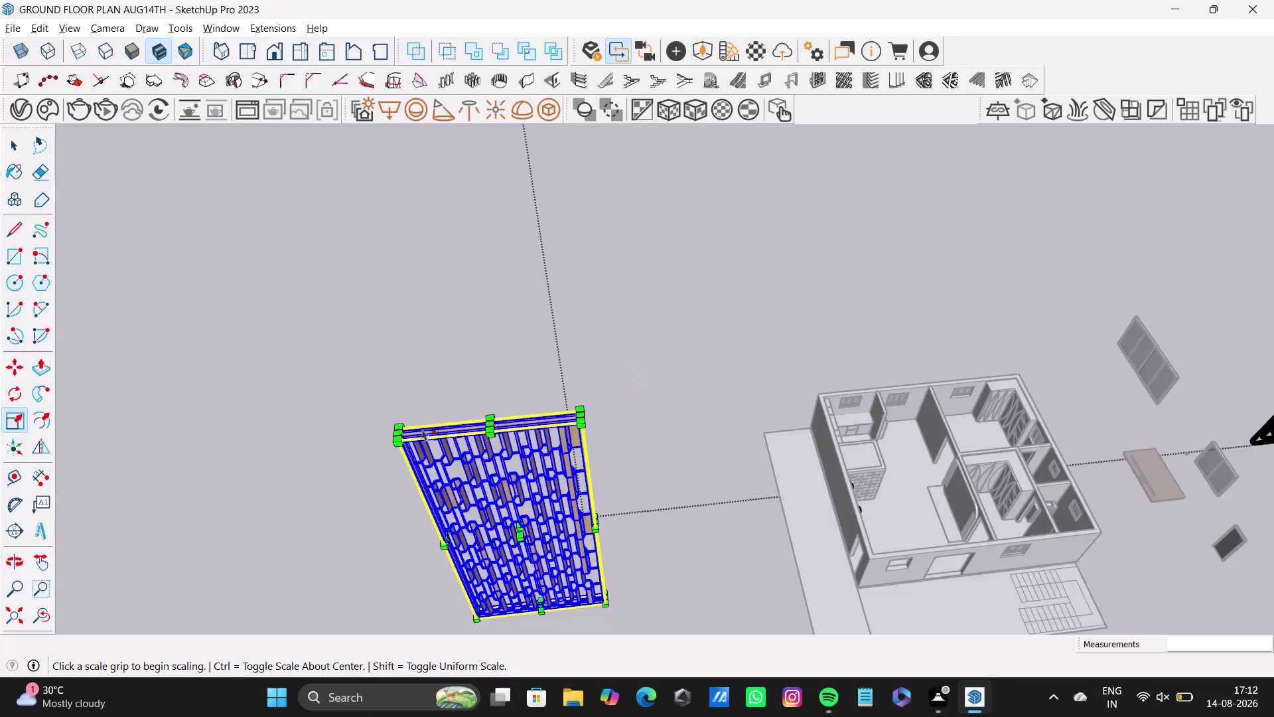
Scale the wooden door down uniformly from a corner grip to a small size.
scroll(down, 3)
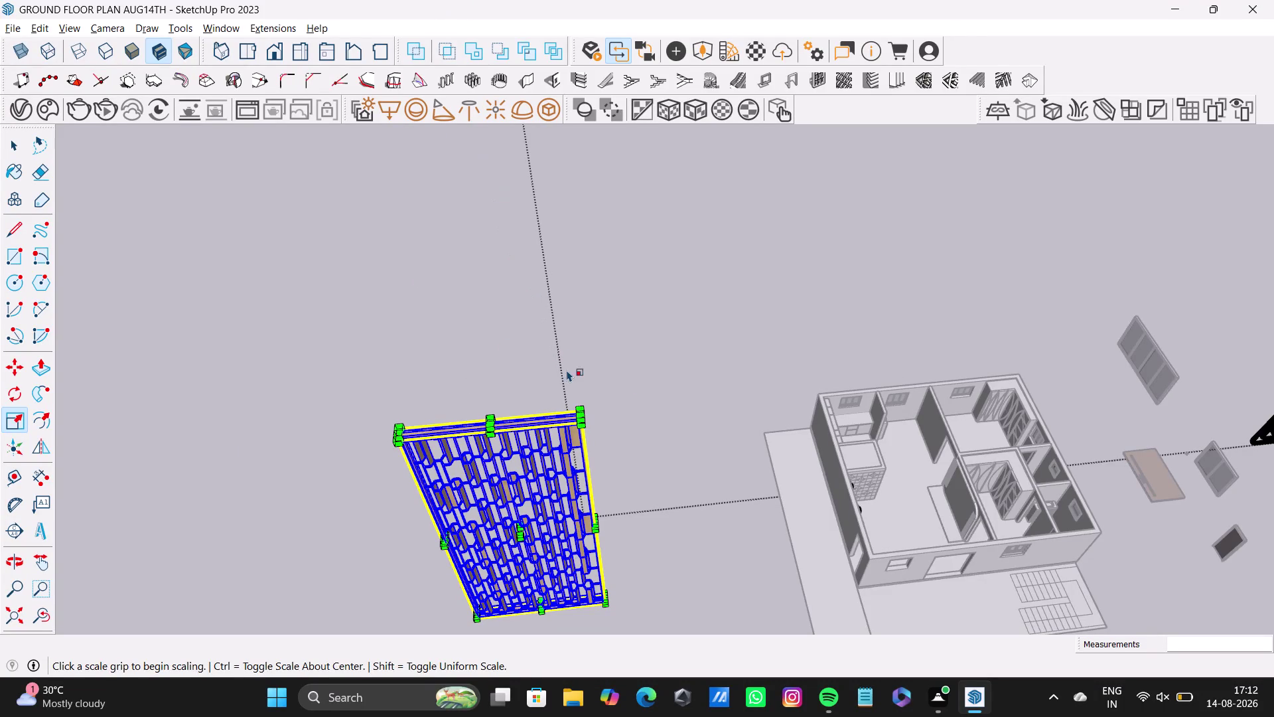
scroll(down, 3)
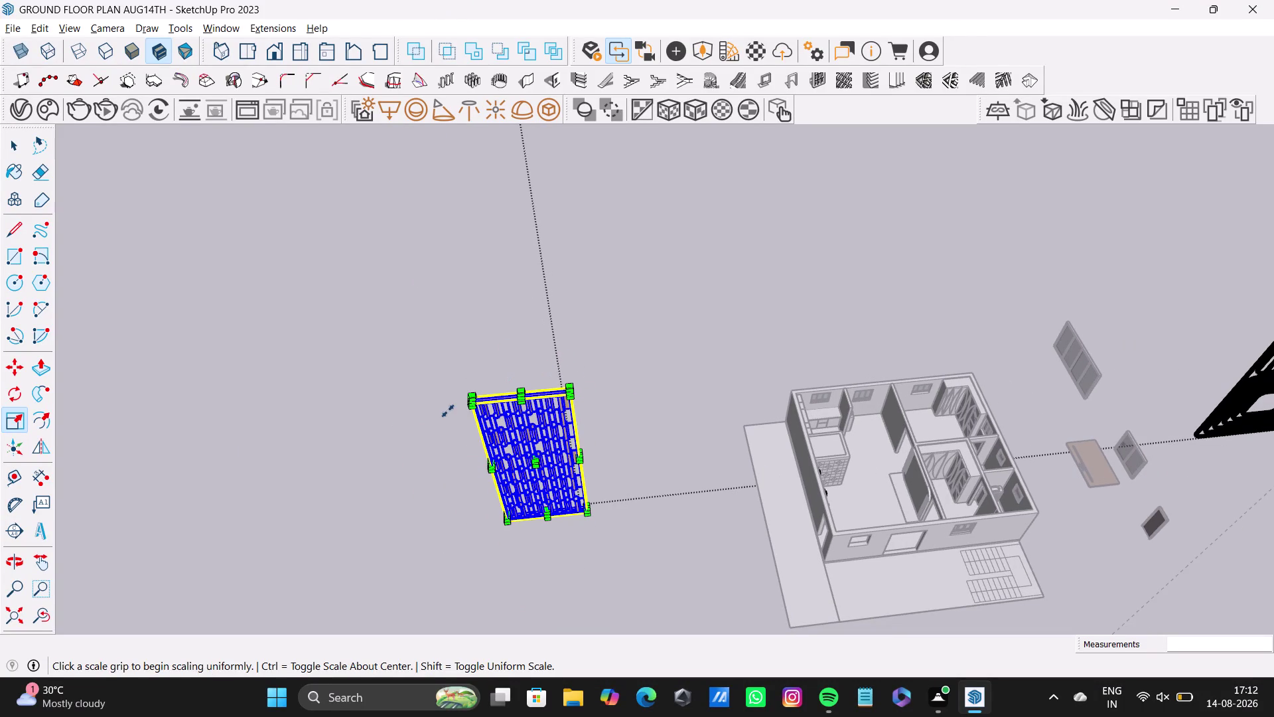
scroll(up, 3)
click(1240, 612)
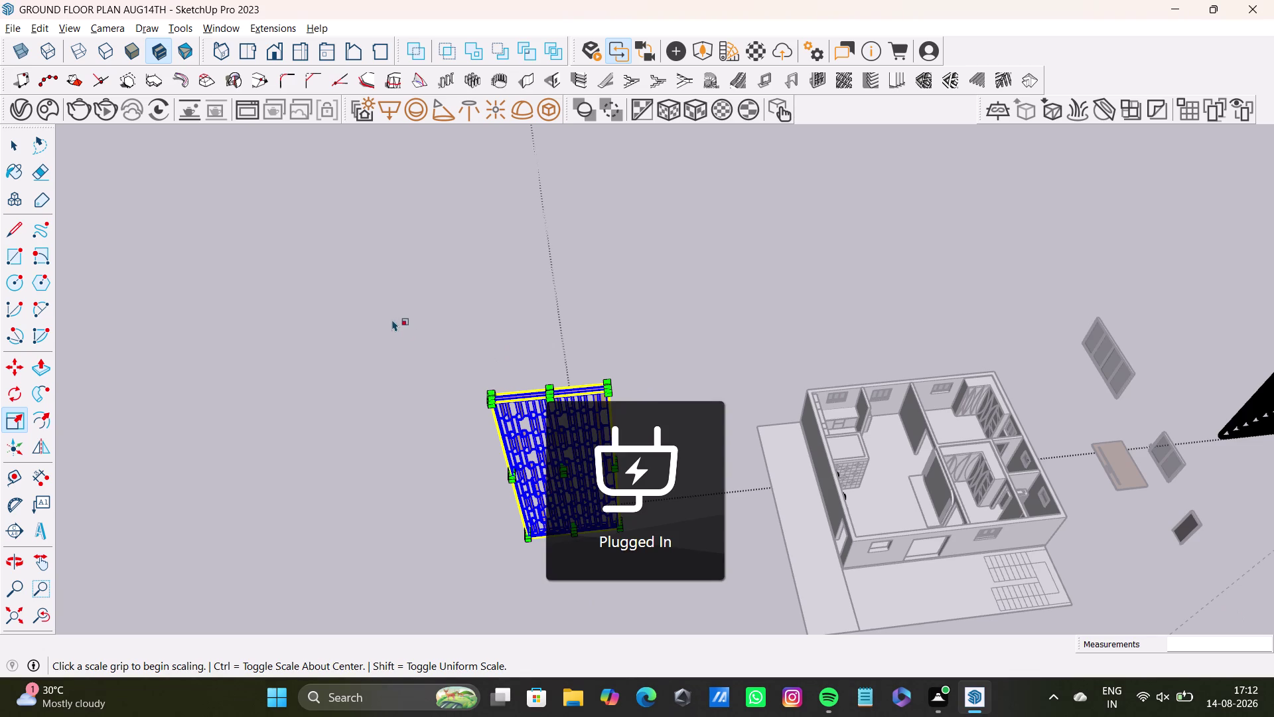
scroll(up, 3)
scroll(up, 3)
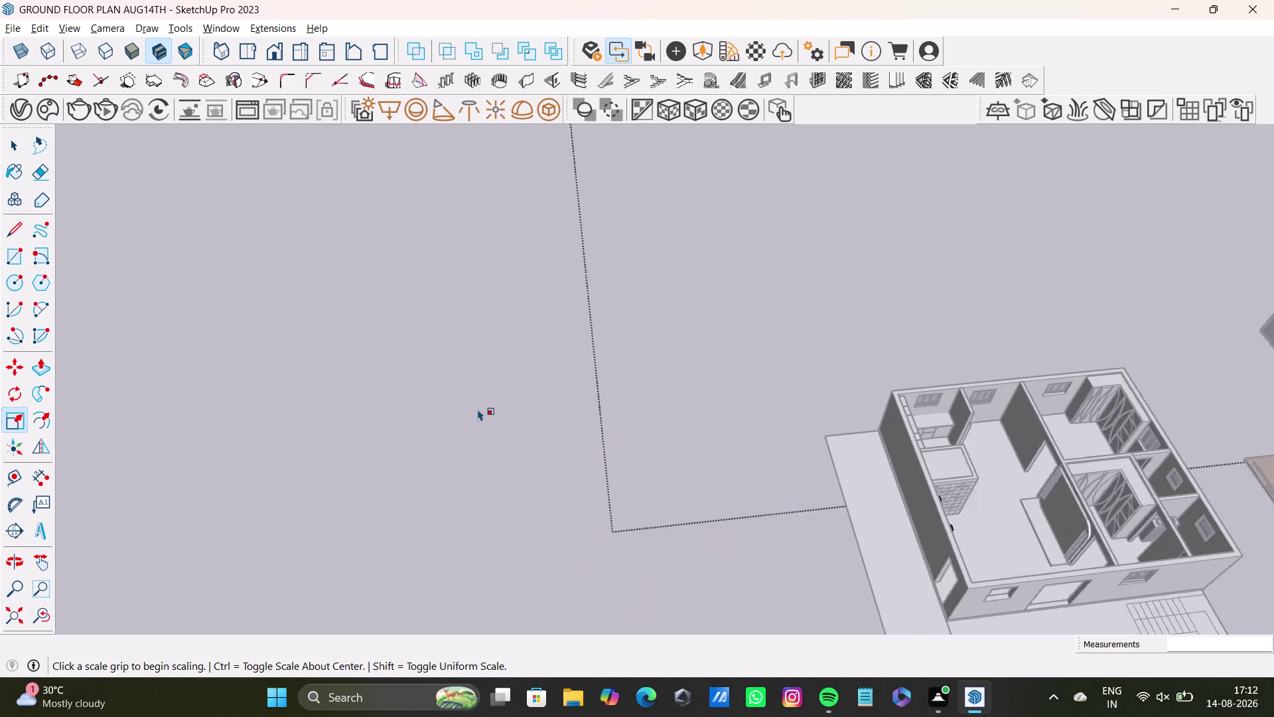
scroll(down, 3)
middle_drag(539, 416, 525, 314)
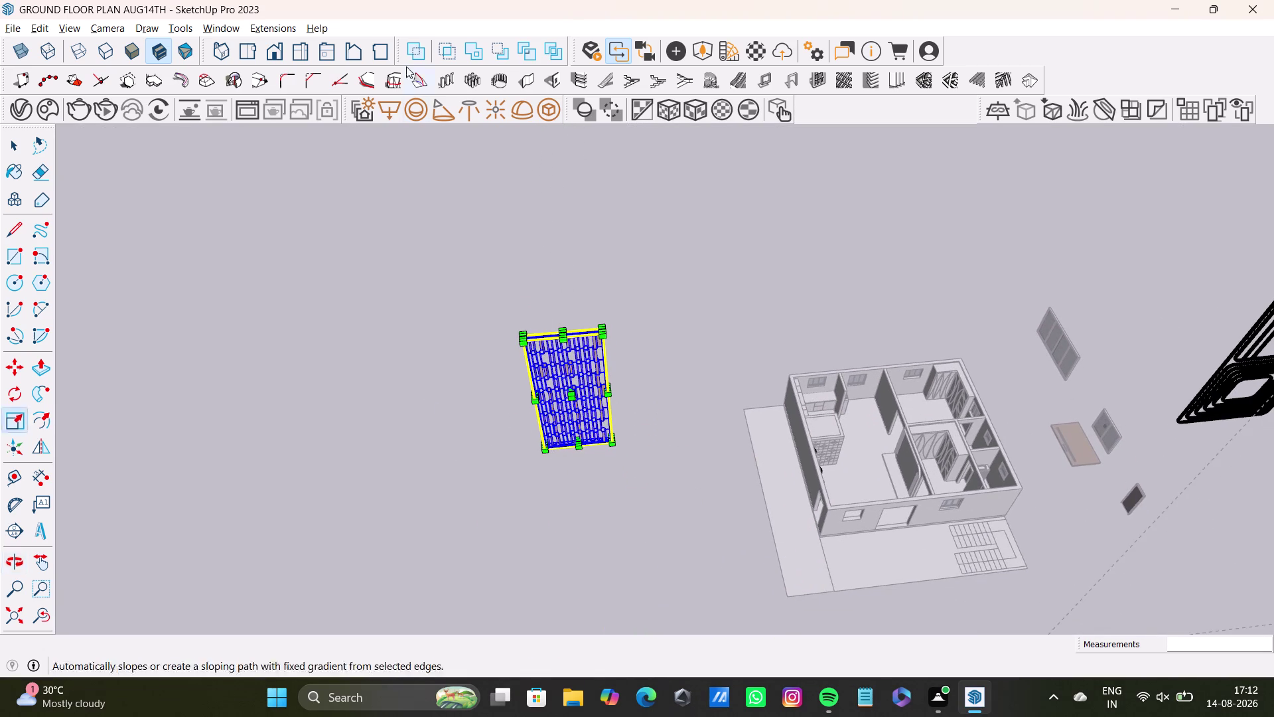
scroll(up, 3)
middle_drag(564, 347, 498, 222)
scroll(down, 3)
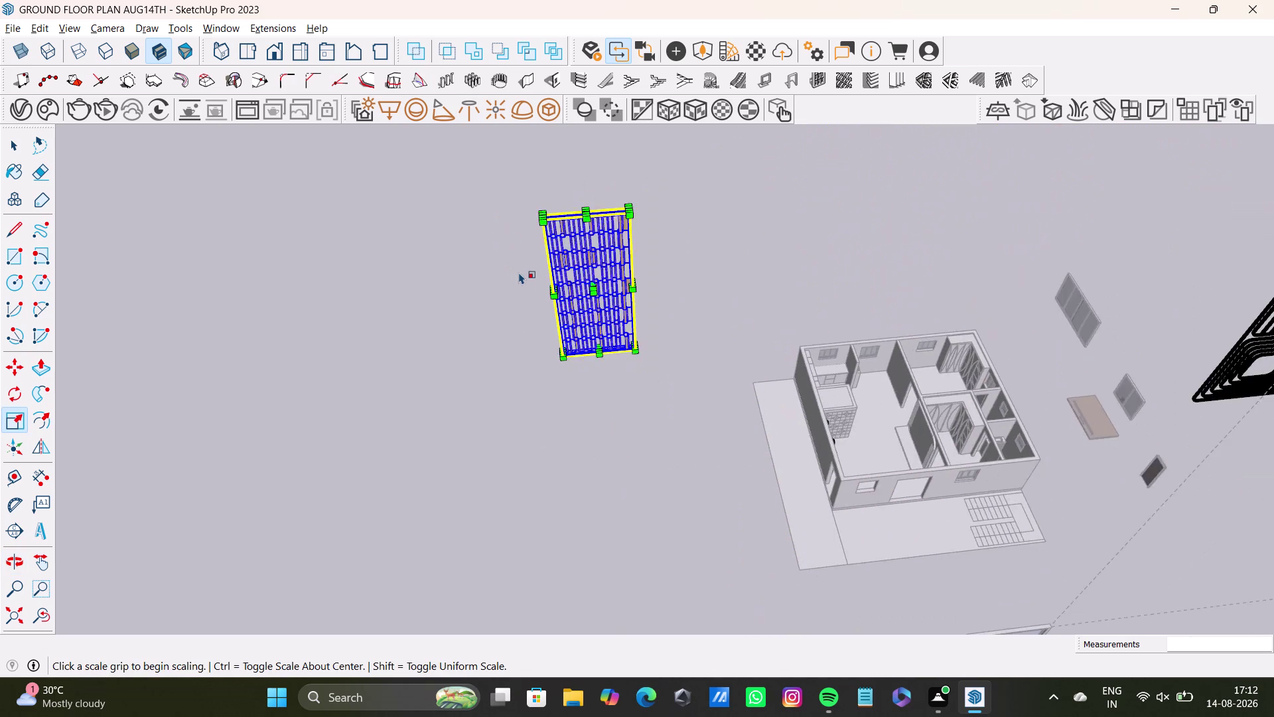
scroll(up, 3)
drag(572, 151, 590, 185)
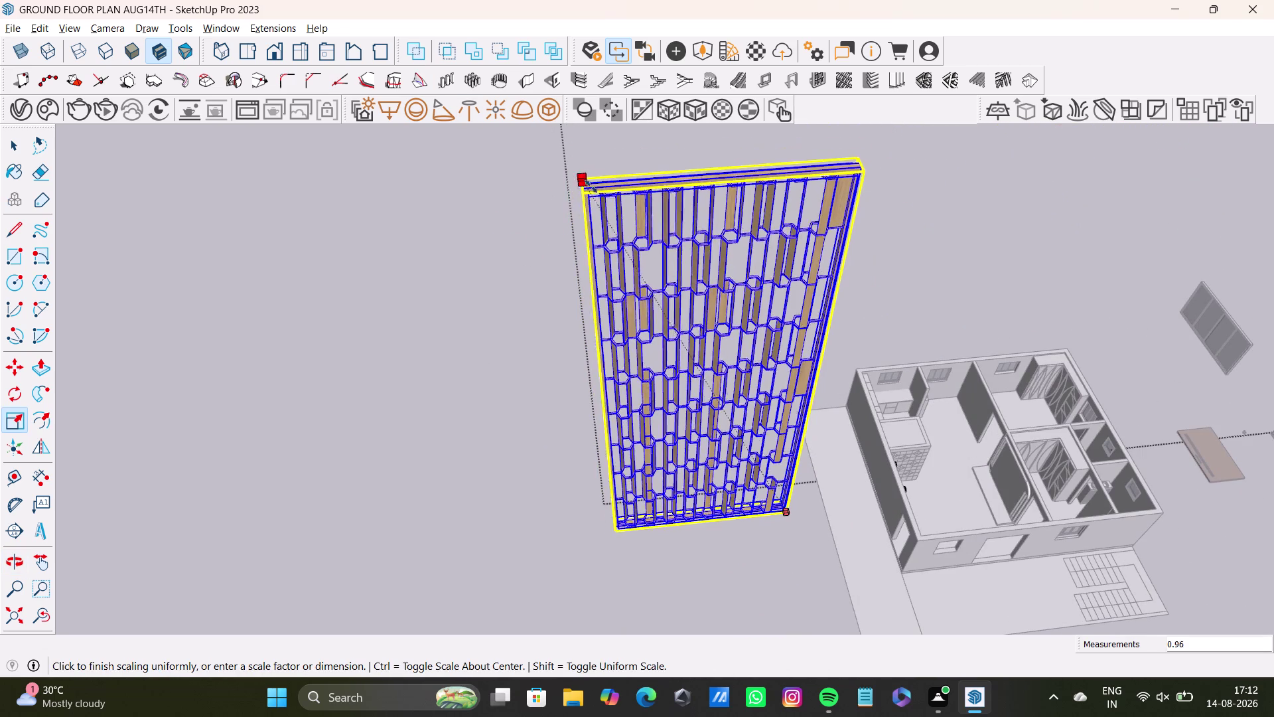
drag(590, 185, 828, 428)
key(space)
Orbit around the house to check the shrunken door, then select it.
middle_drag(836, 469, 759, 343)
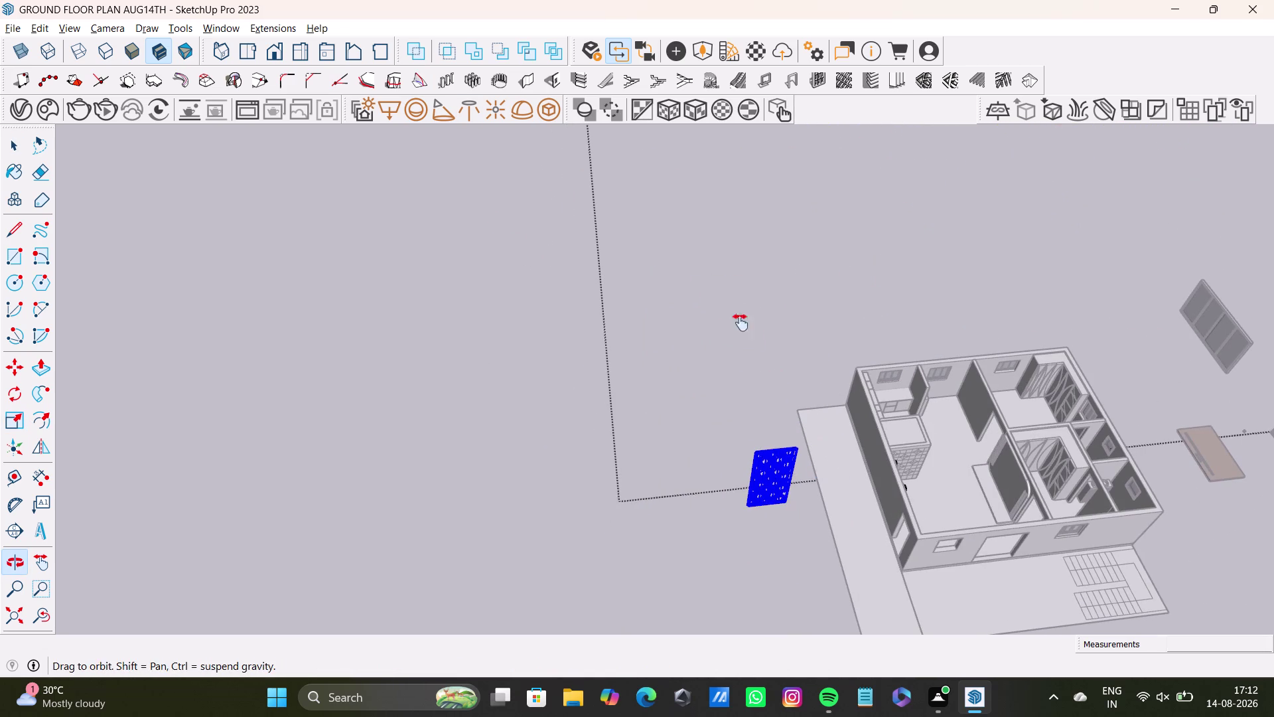
middle_drag(759, 343, 675, 279)
middle_drag(681, 315, 883, 473)
scroll(down, 3)
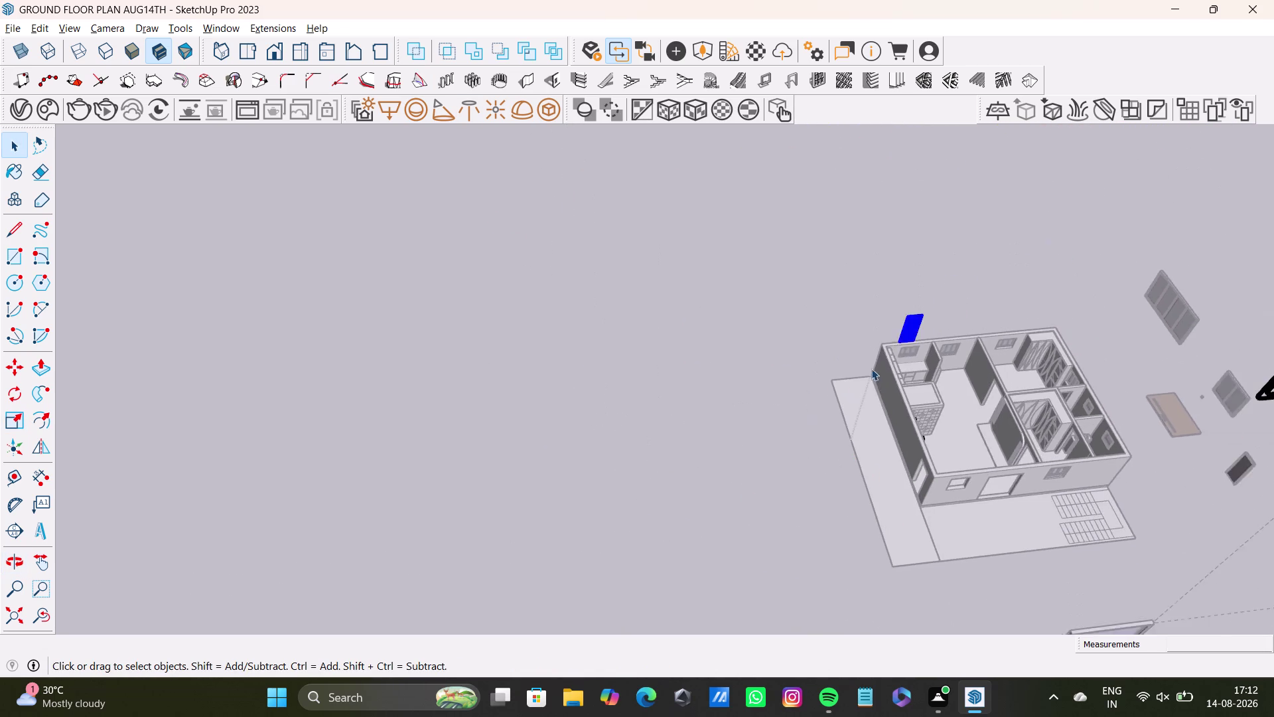
scroll(down, 3)
middle_drag(897, 361, 694, 397)
scroll(up, 3)
middle_drag(685, 397, 774, 346)
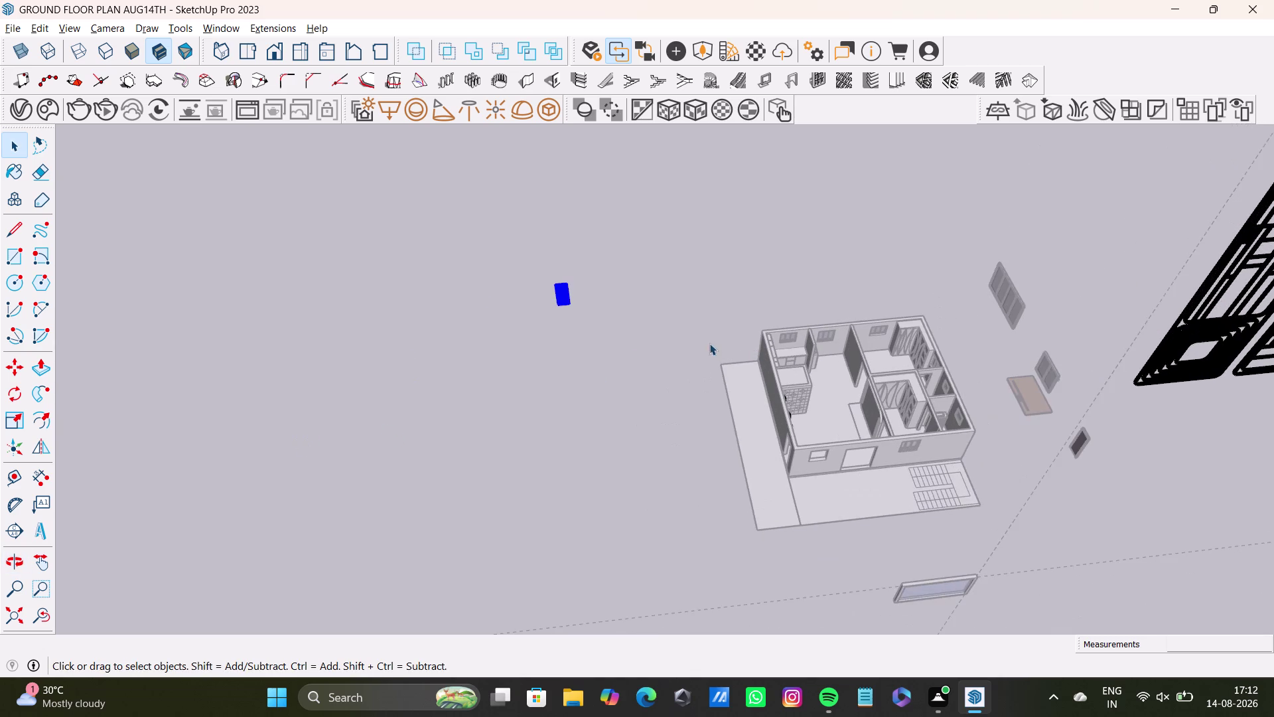
scroll(up, 3)
scroll(up, 3)
middle_drag(618, 329, 615, 247)
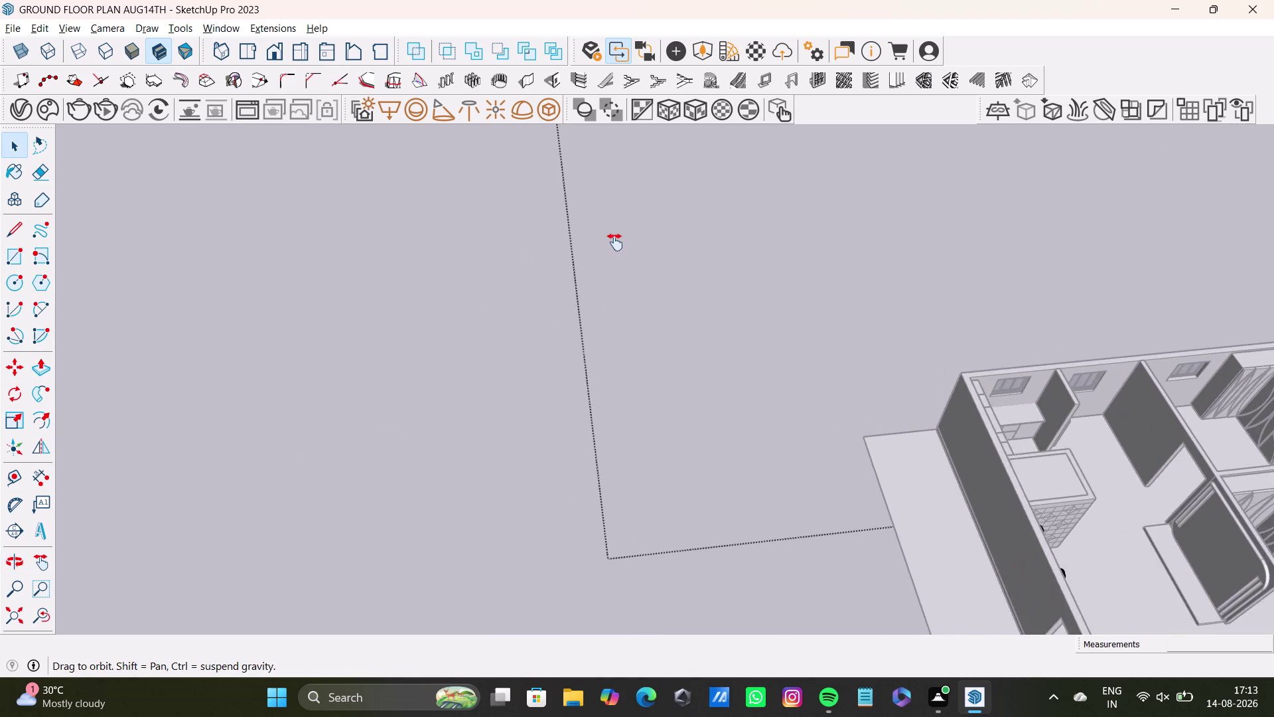
middle_drag(615, 246, 606, 190)
scroll(down, 3)
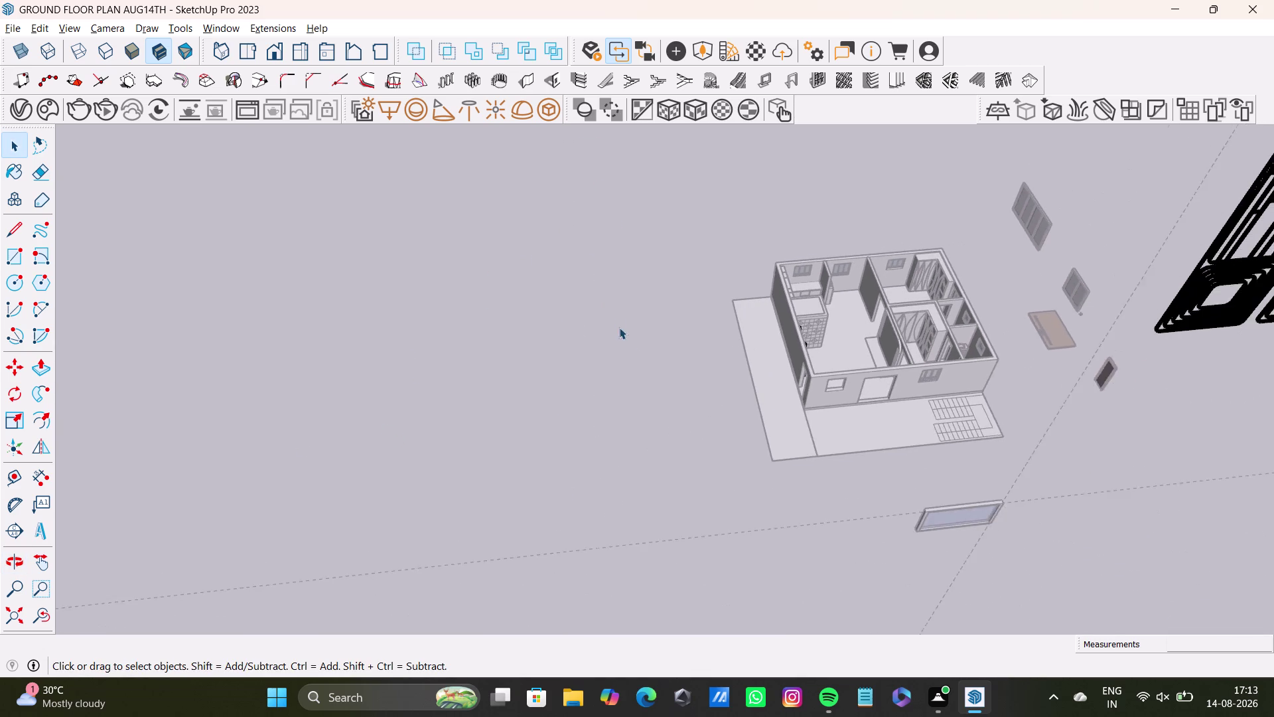
middle_drag(635, 259, 645, 369)
drag(546, 363, 680, 495)
Move the shrunken door onto the floor inside the house.
key(m)
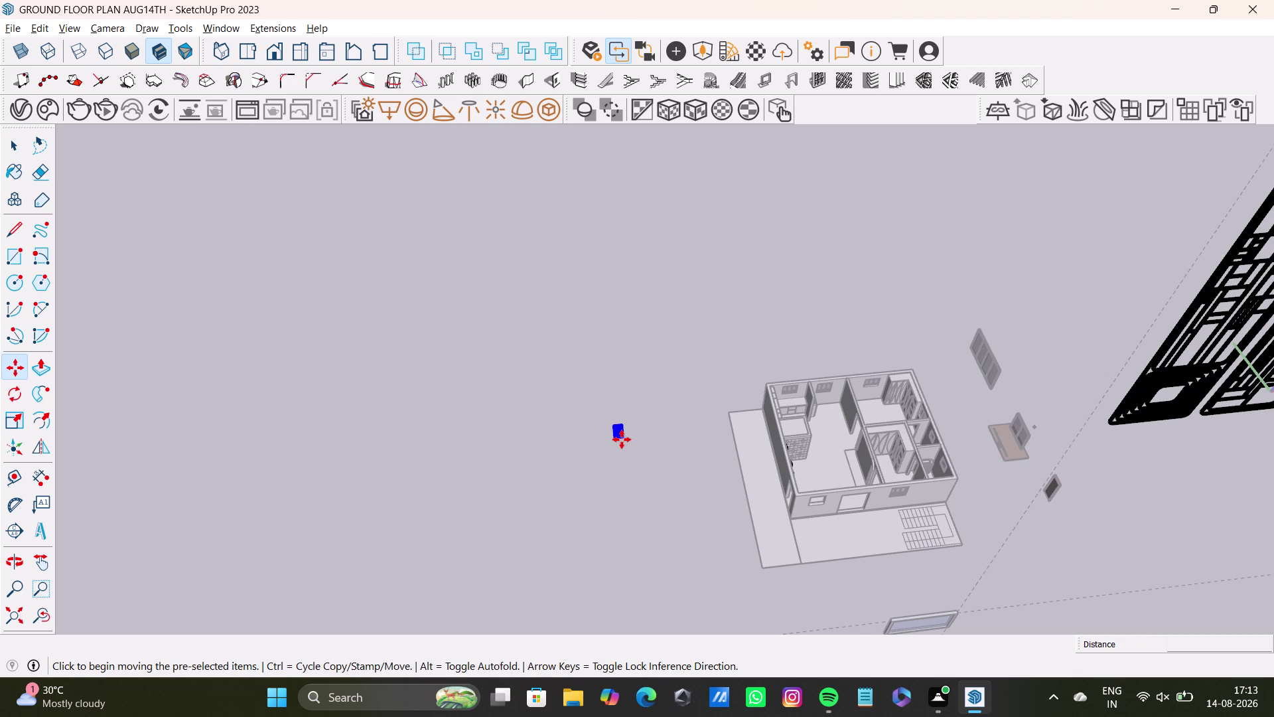
drag(622, 439, 630, 437)
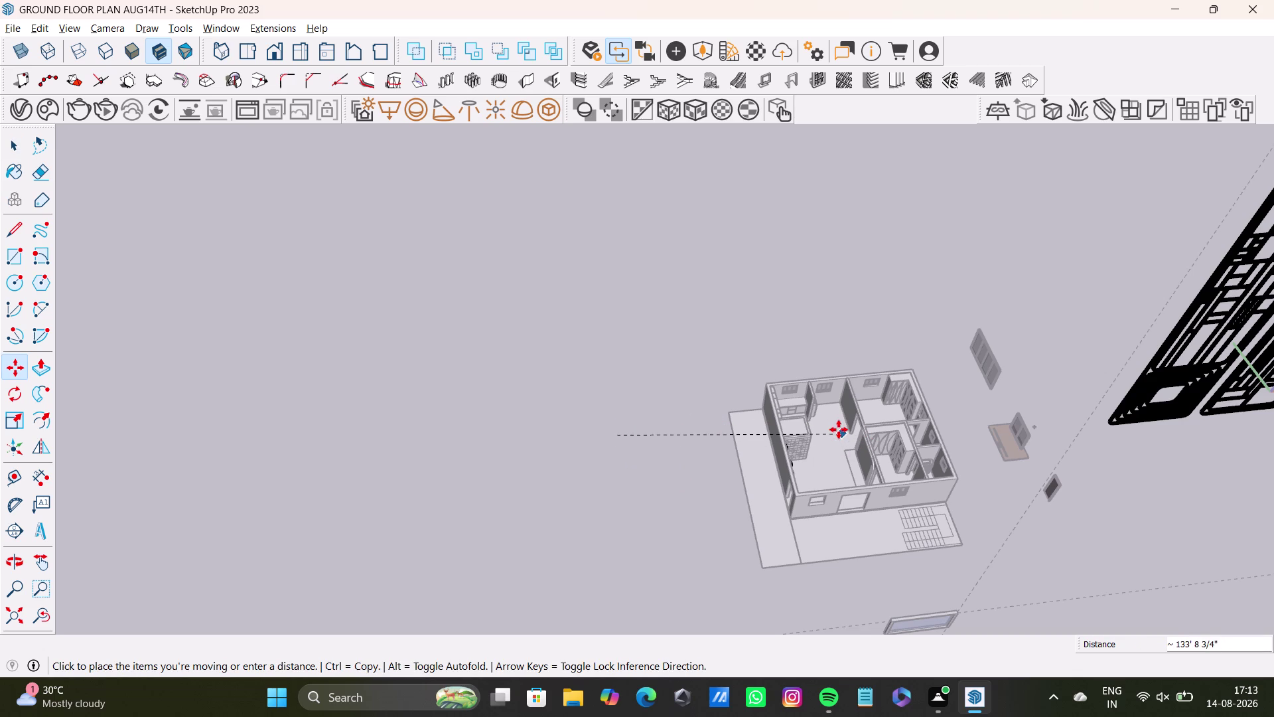
click(831, 435)
scroll(up, 3)
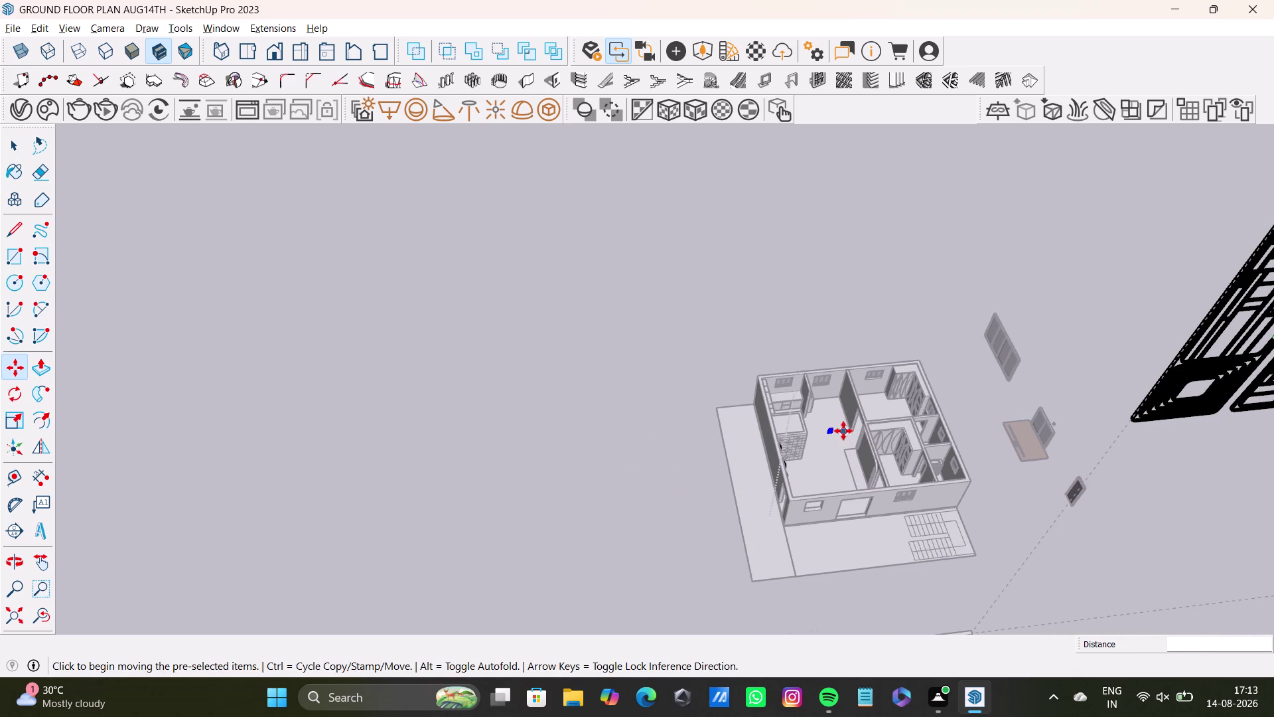
scroll(up, 3)
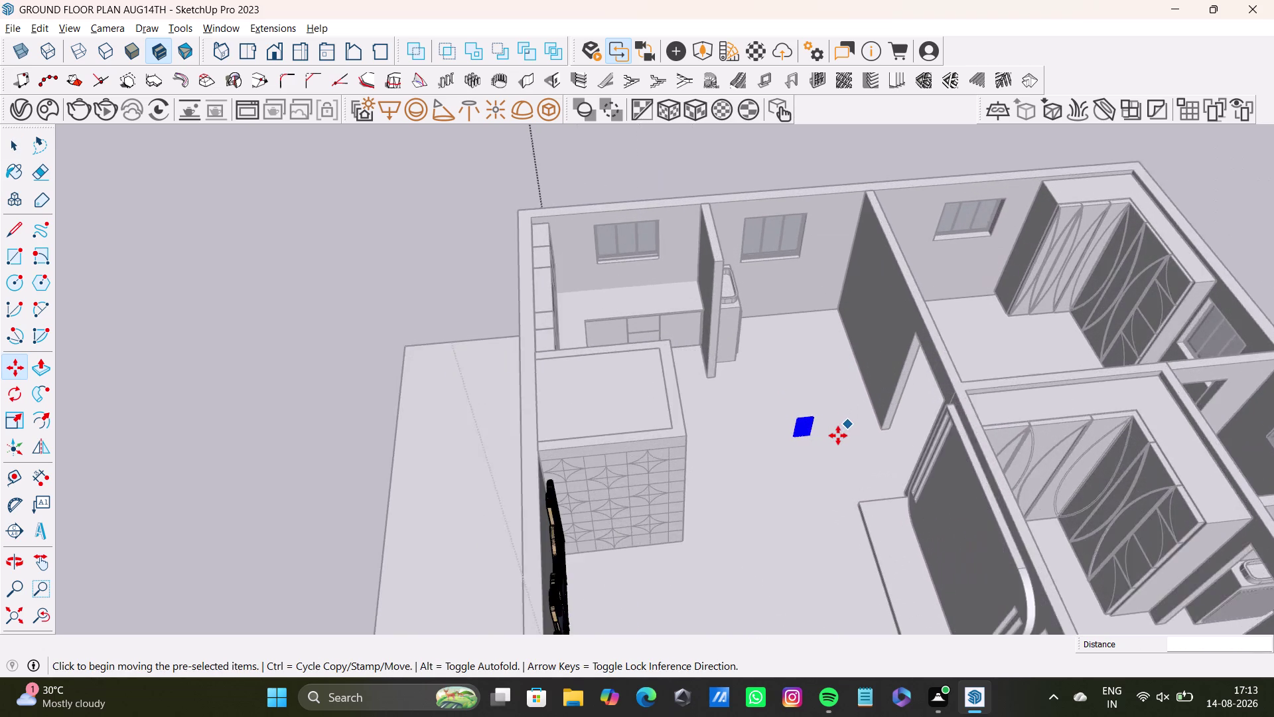
scroll(up, 3)
scroll(up, 3)
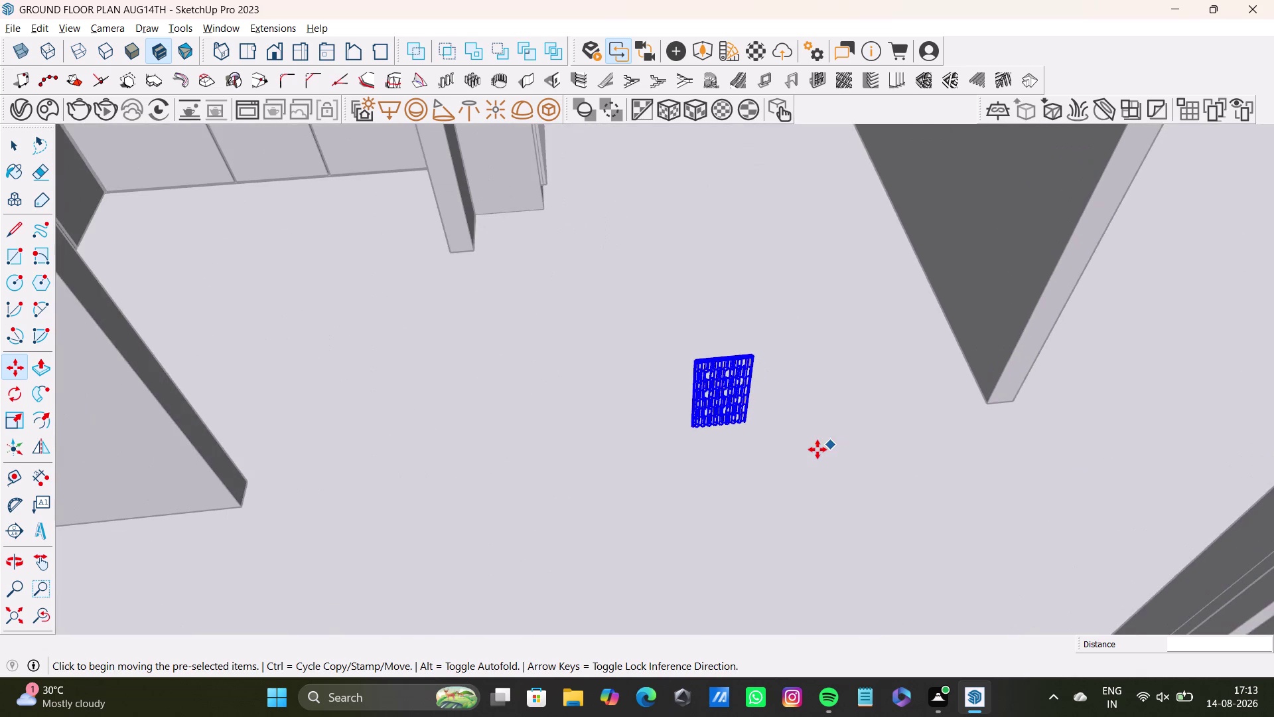
Orbit in close to view the door on the room floor.
key(space)
middle_drag(747, 389, 632, 358)
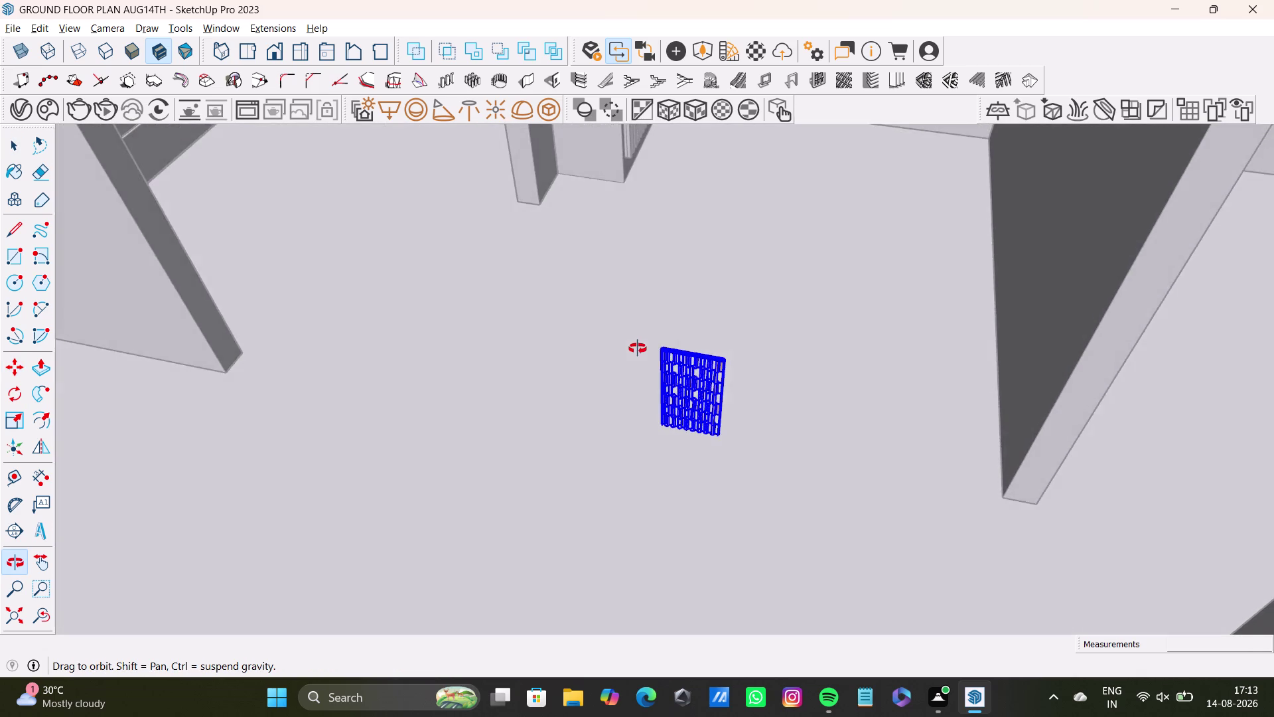
middle_drag(632, 357, 747, 236)
scroll(up, 3)
middle_drag(686, 362, 712, 374)
key(s)
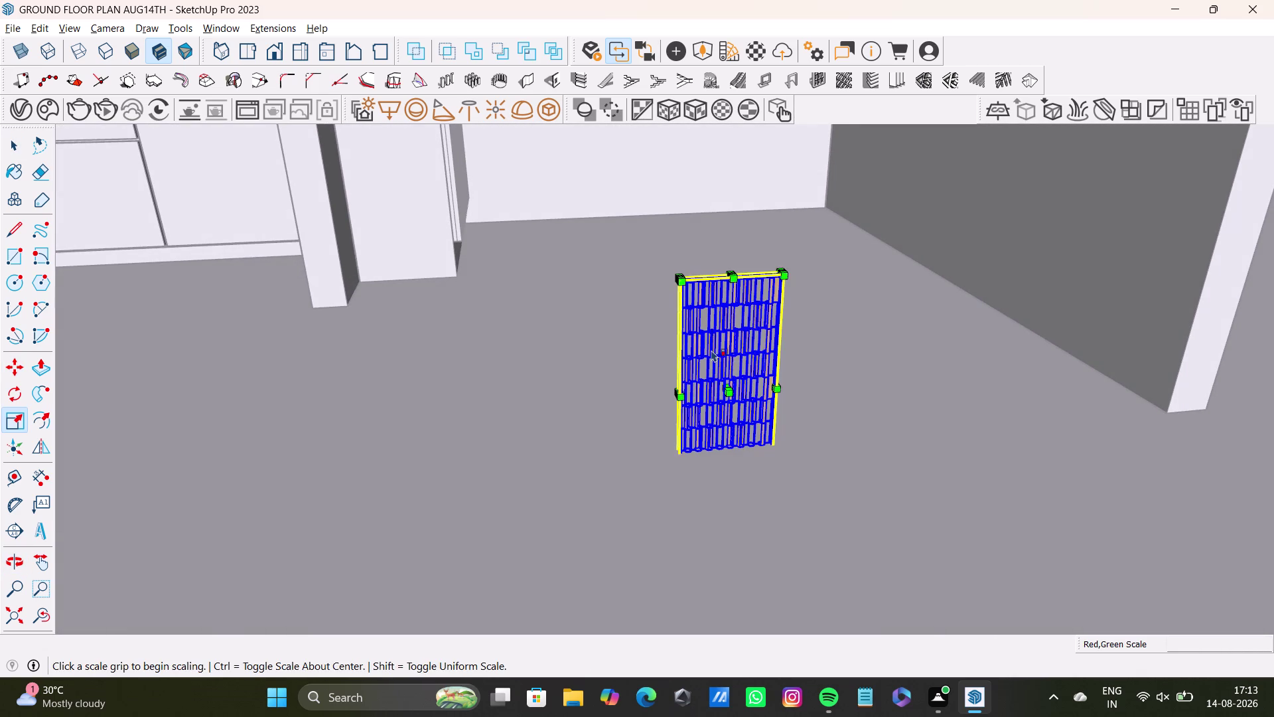
Scale the door up uniformly from a corner grip, then readjust it slightly smaller.
scroll(up, 3)
middle_drag(672, 329, 712, 420)
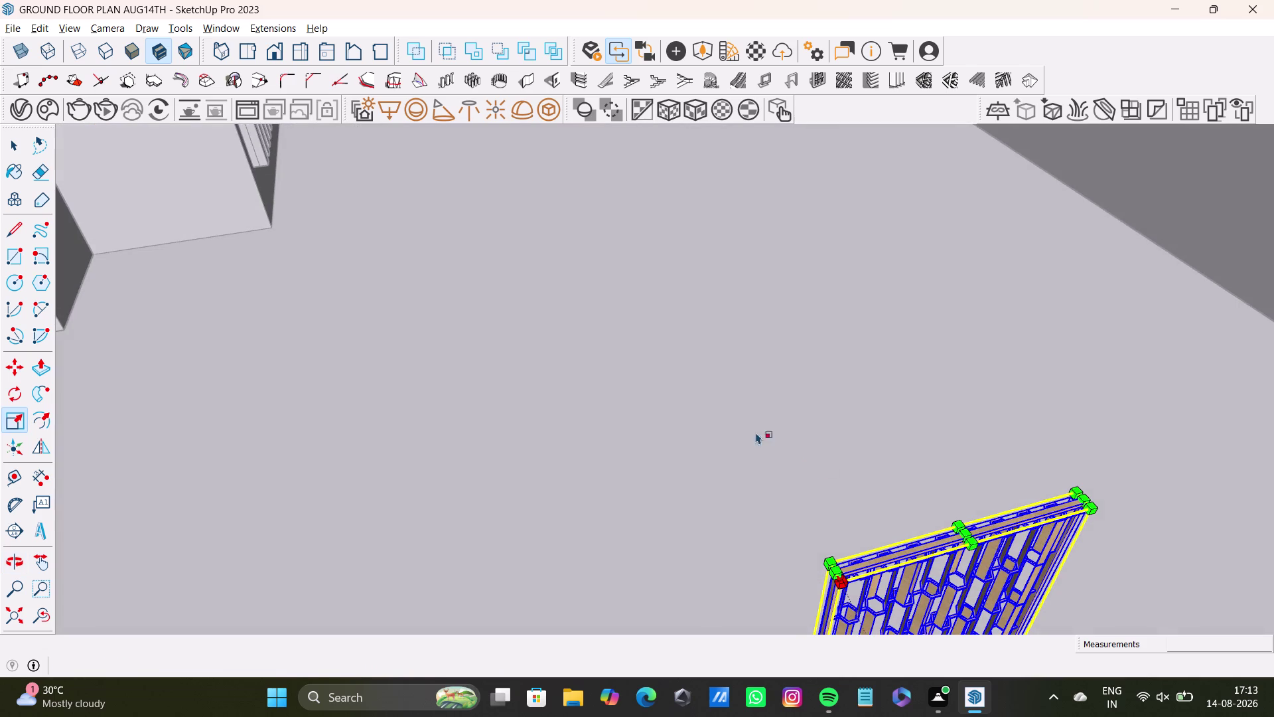
drag(830, 563, 513, 298)
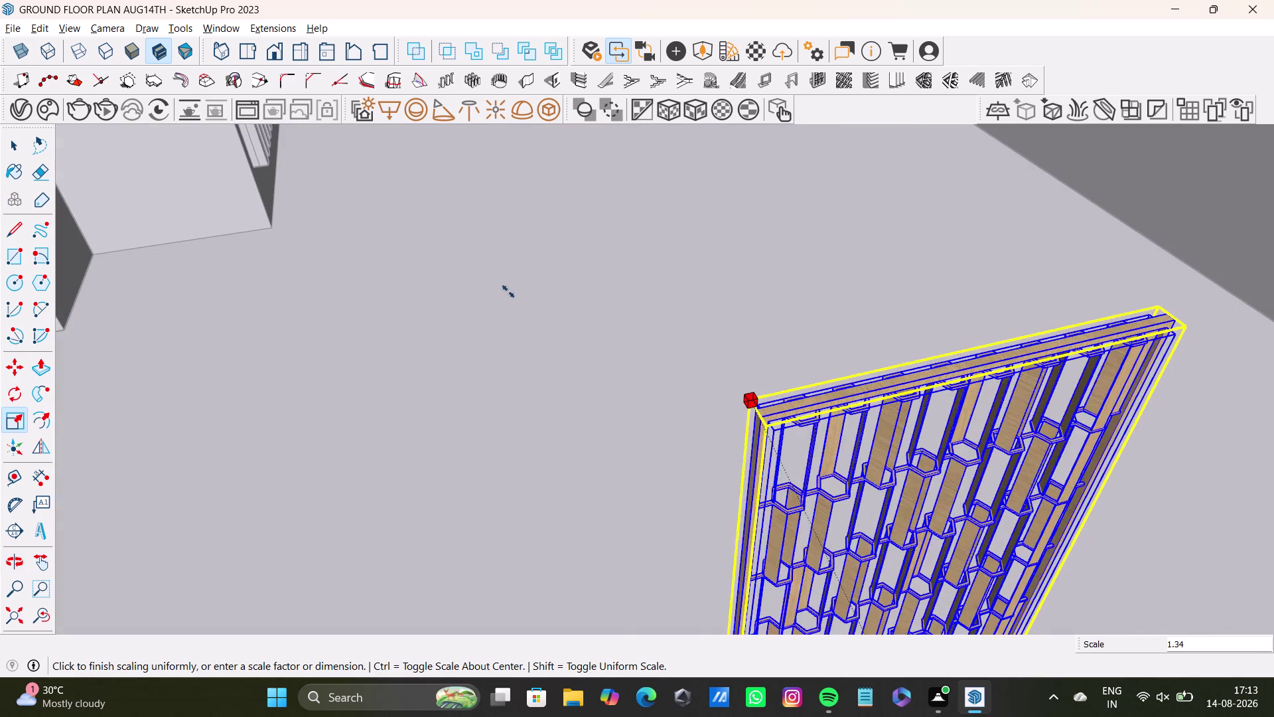
drag(513, 298, 394, 169)
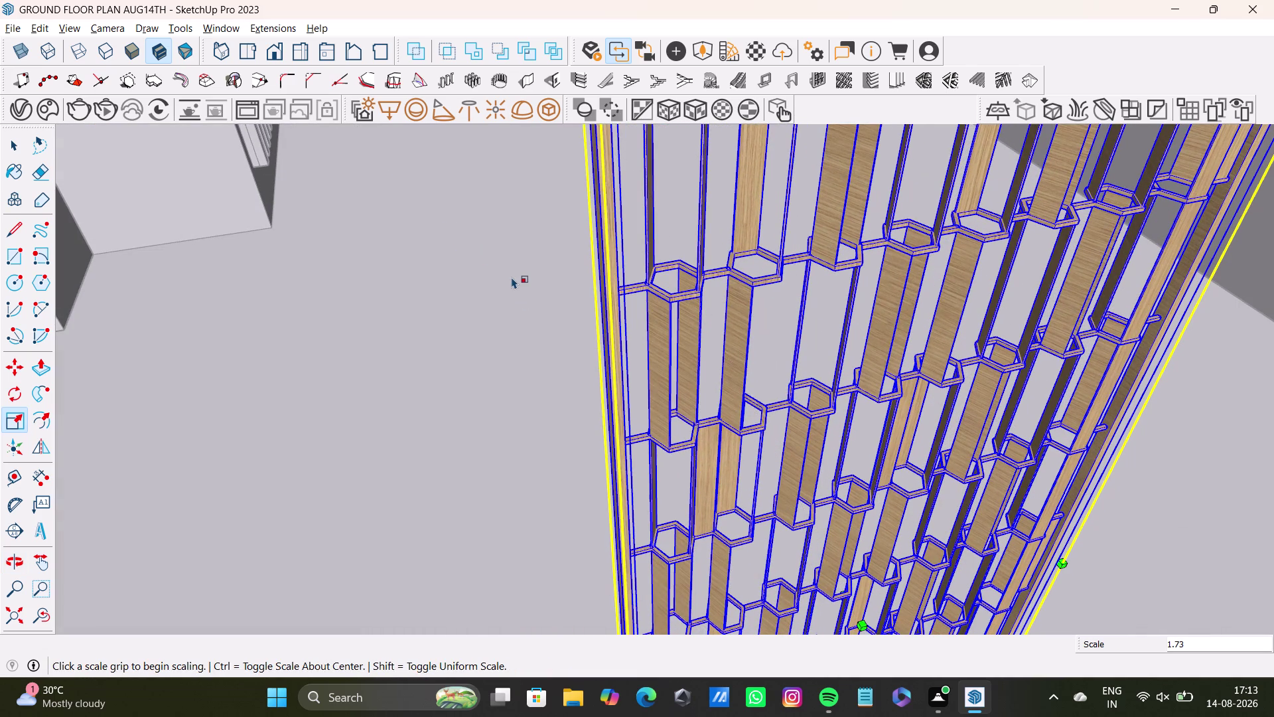
scroll(down, 3)
scroll(up, 3)
scroll(down, 3)
middle_drag(666, 360, 650, 334)
middle_drag(653, 345, 770, 372)
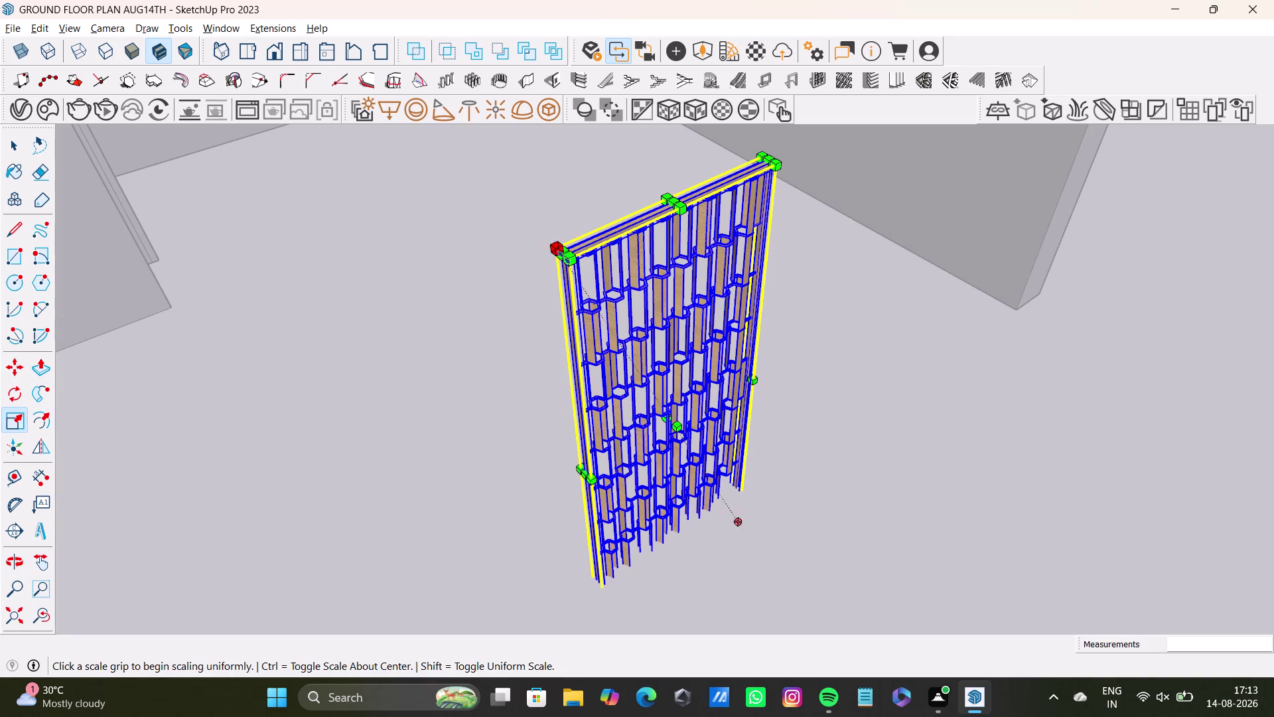
drag(558, 247, 491, 168)
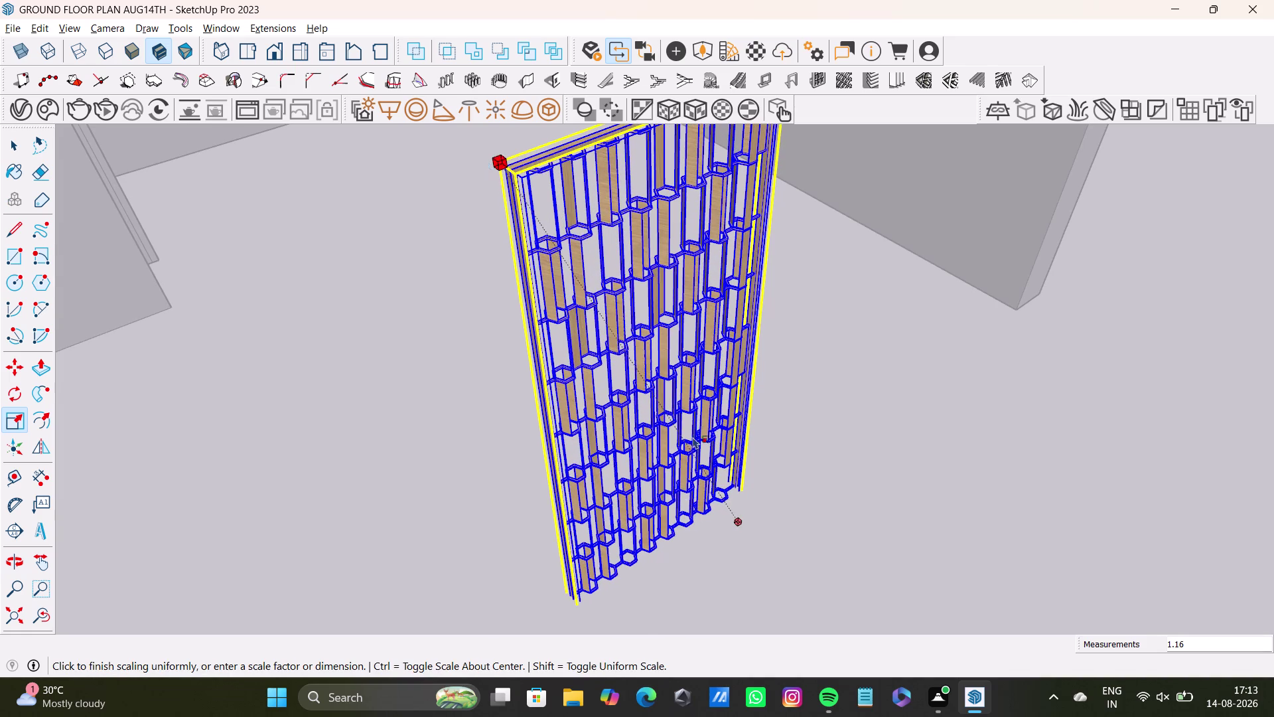
middle_drag(690, 445, 436, 592)
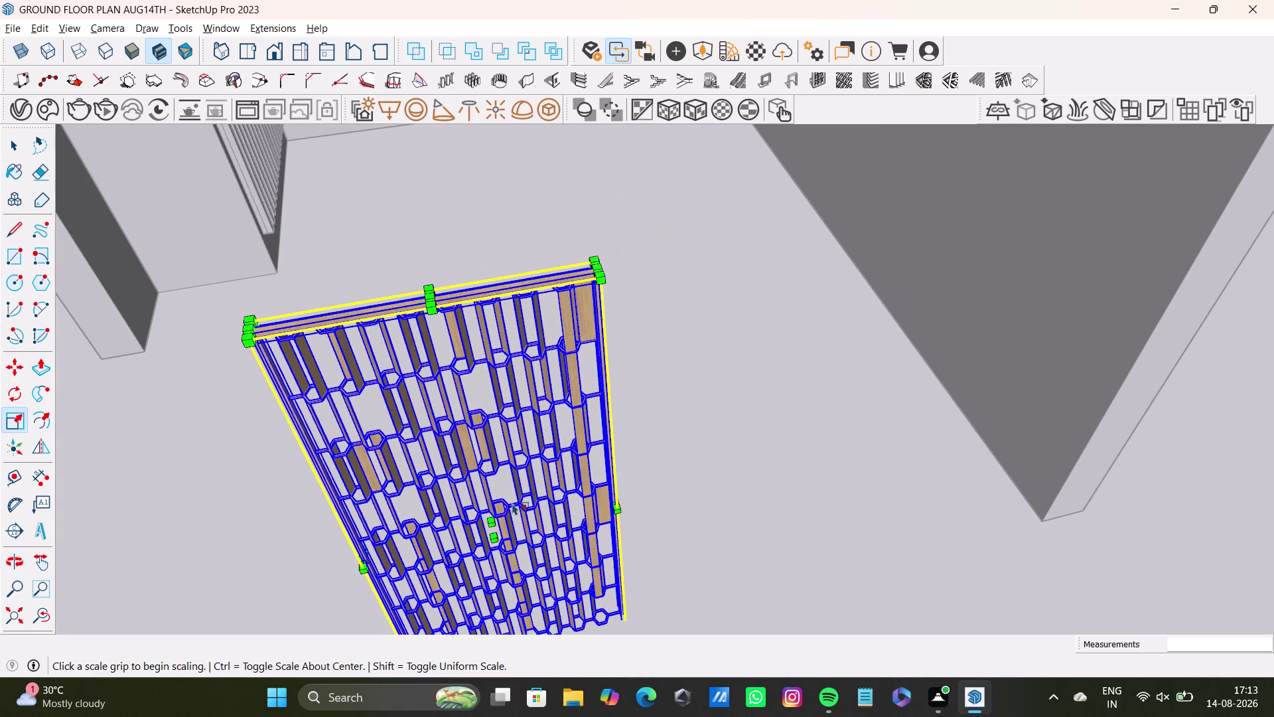
key(space)
Move the door about 5 1/2" from its top corner.
key(m)
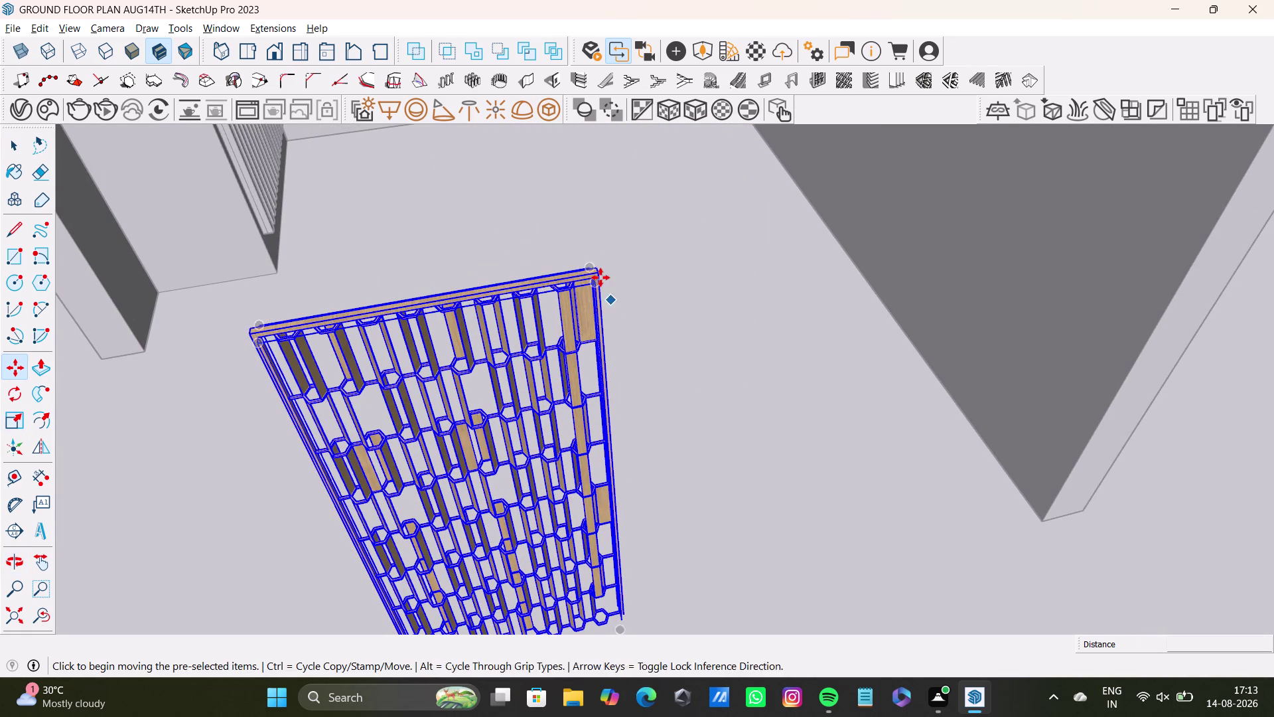
drag(596, 270, 594, 195)
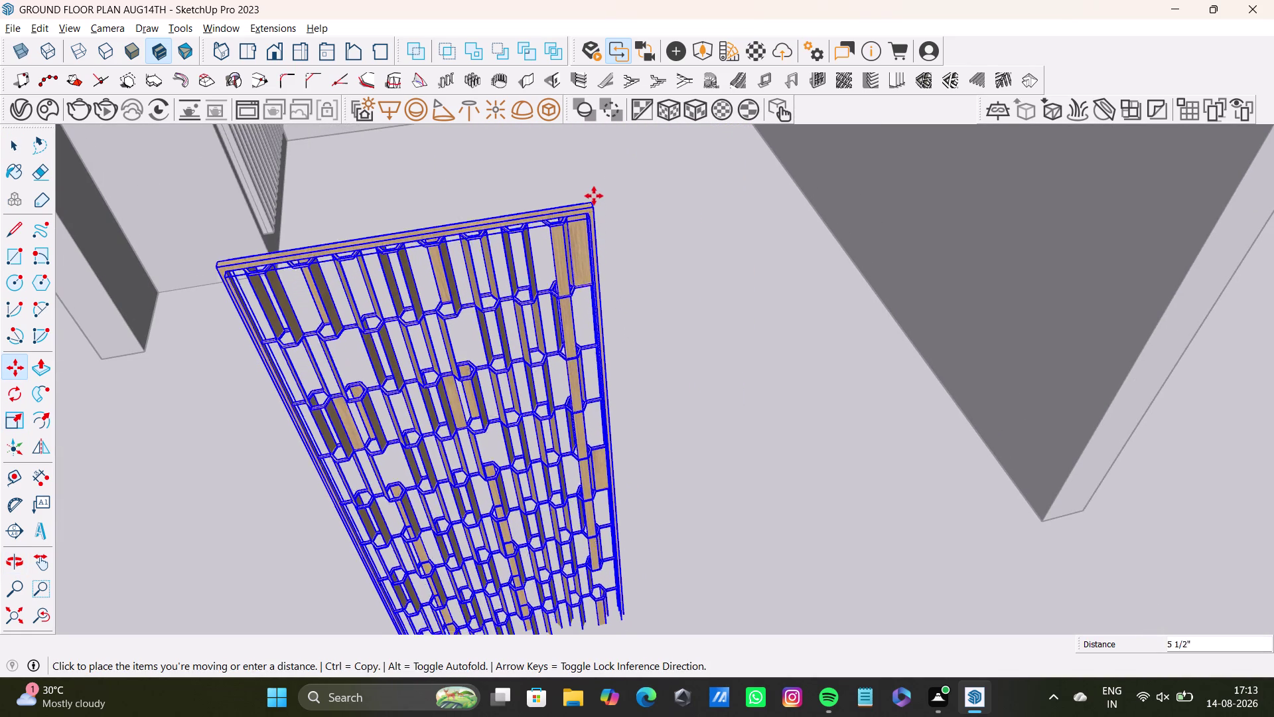
drag(594, 195, 592, 187)
scroll(down, 3)
middle_drag(647, 424, 669, 424)
middle_drag(668, 481, 683, 518)
key(q)
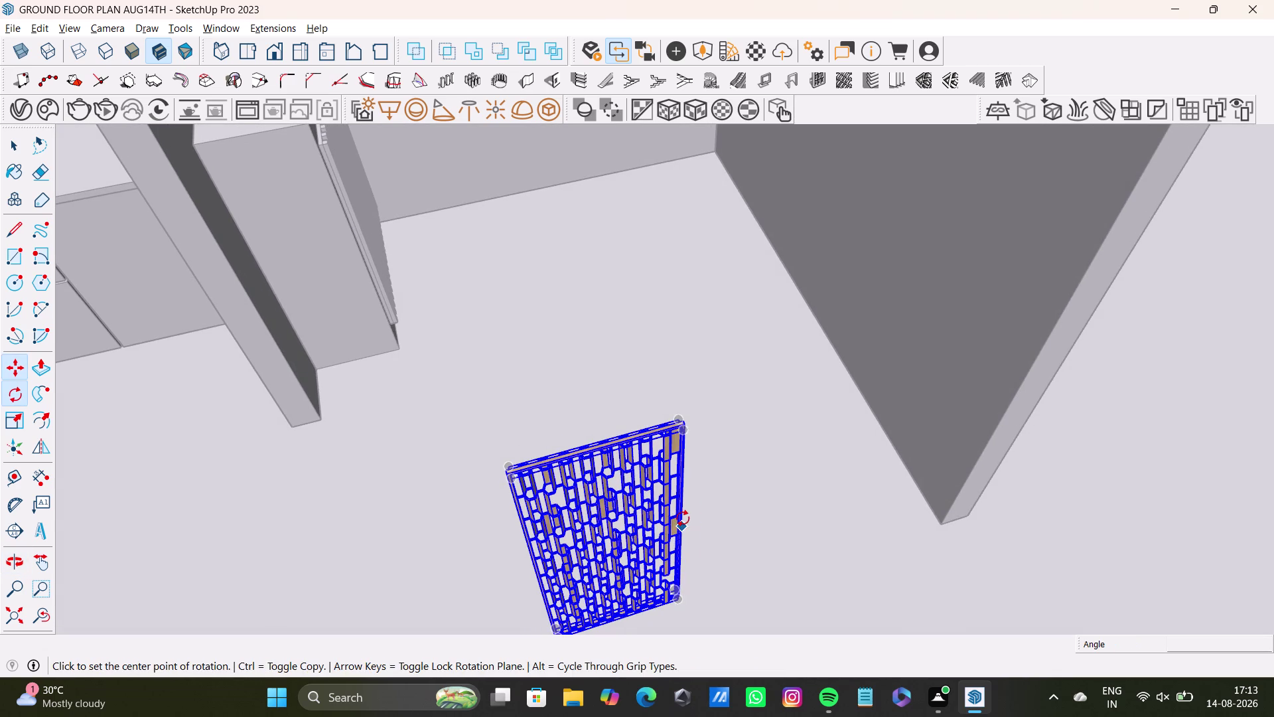
Rotate the door 90 degrees about its corner pivot.
key(w)
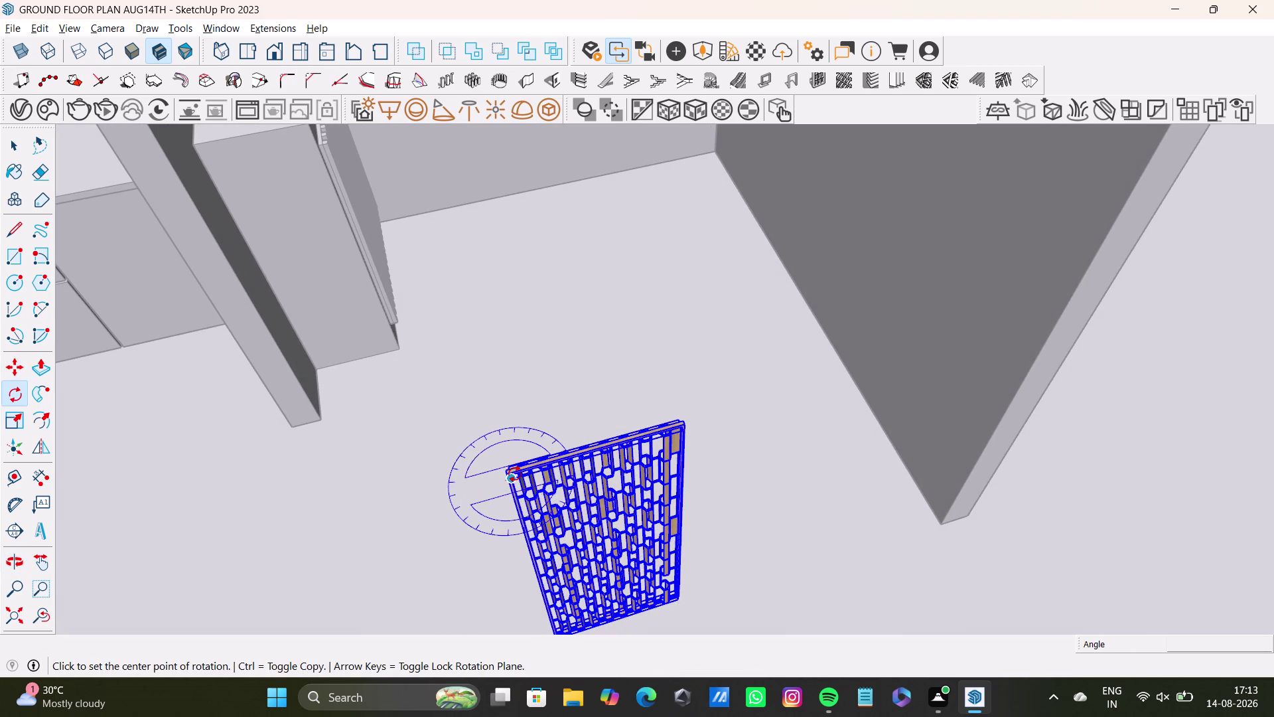
scroll(up, 3)
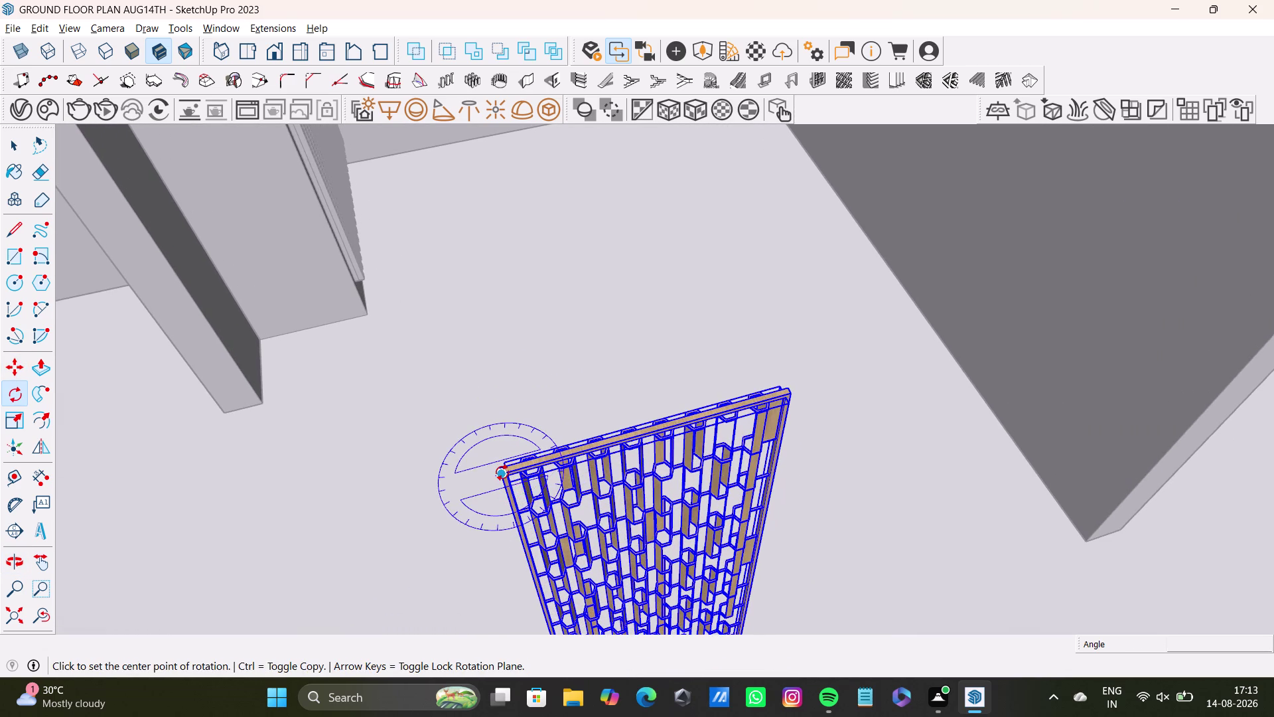
click(502, 473)
click(787, 397)
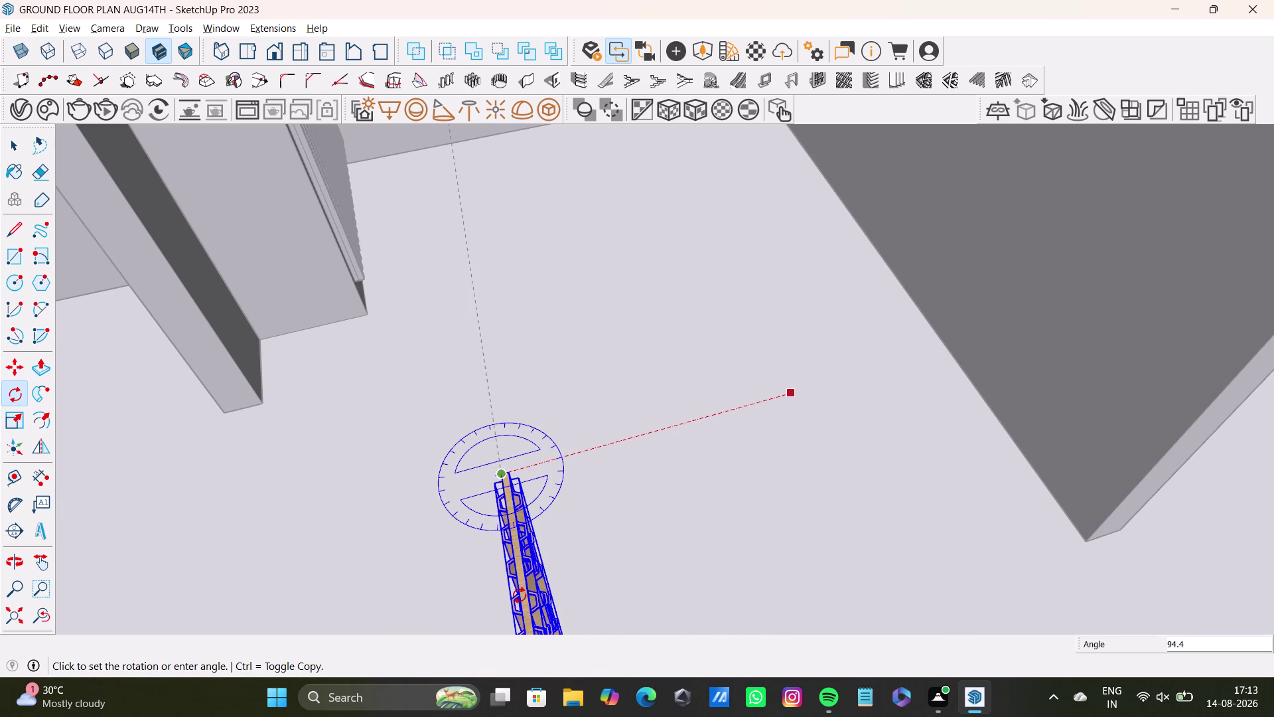
text(90)
key(Return)
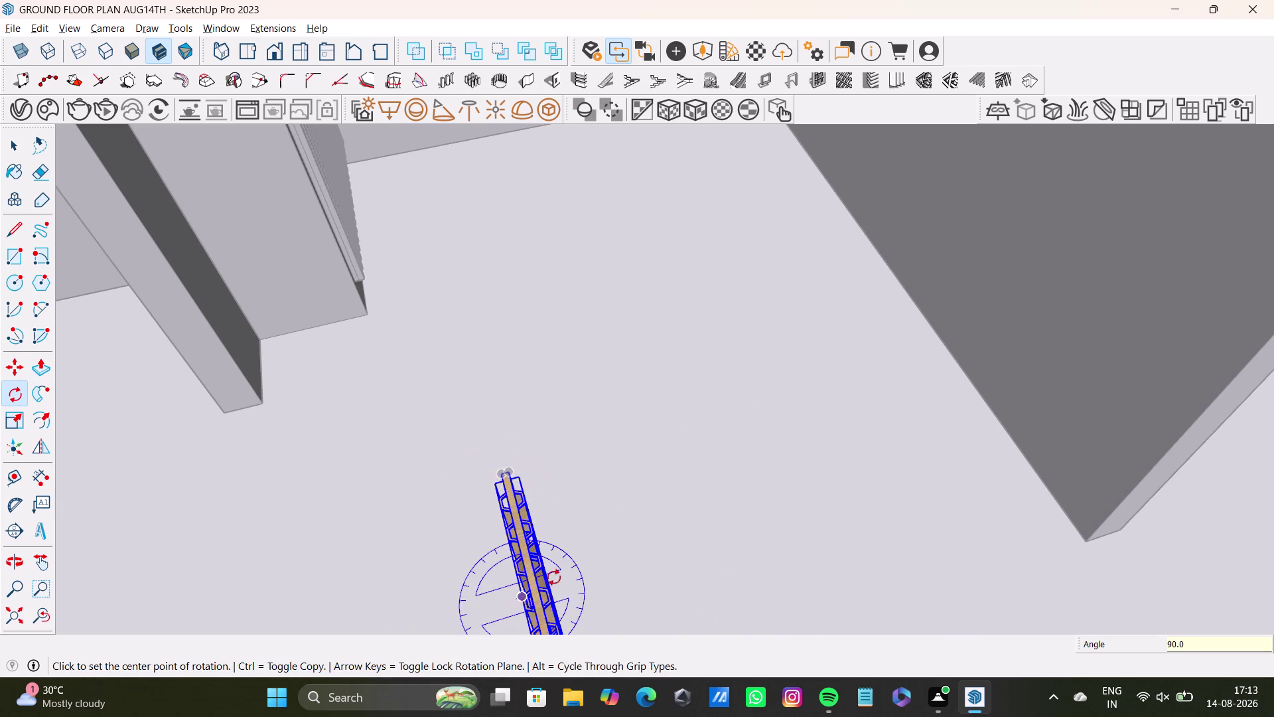
Orbit around the room to inspect the upright door from several sides.
scroll(down, 3)
scroll(down, 3)
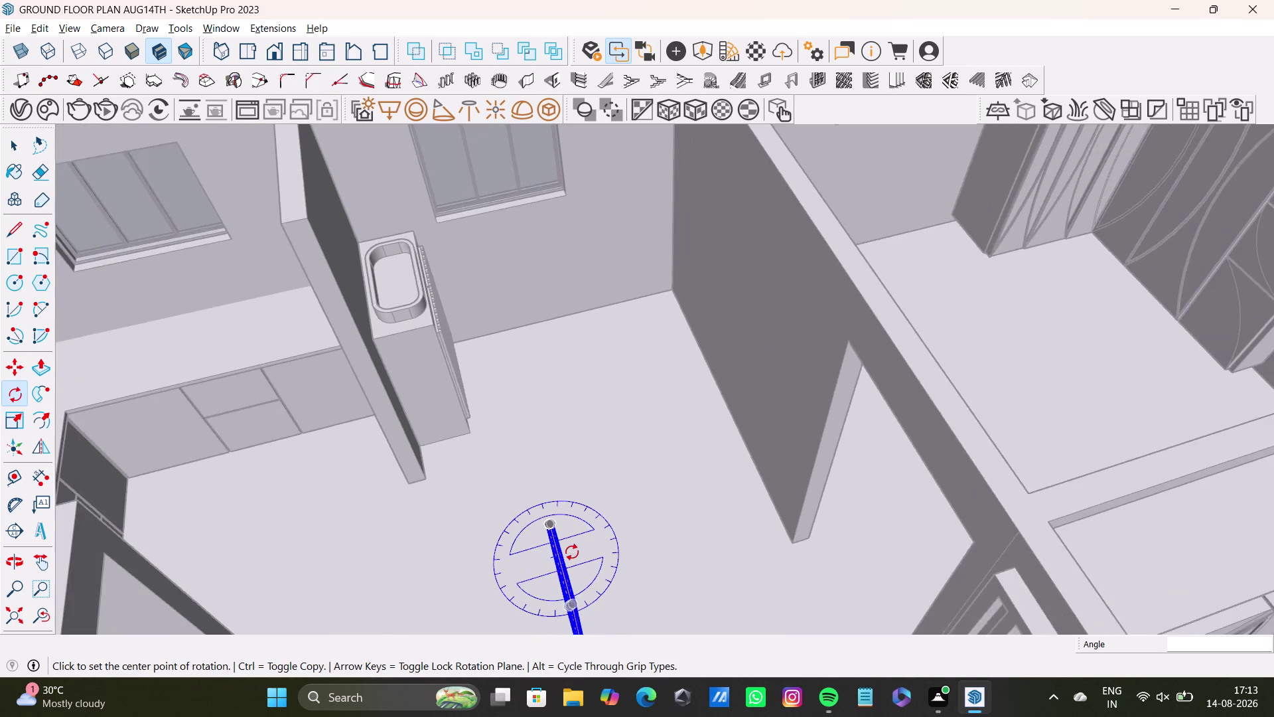
scroll(down, 3)
middle_drag(577, 561, 607, 430)
middle_drag(595, 472, 740, 468)
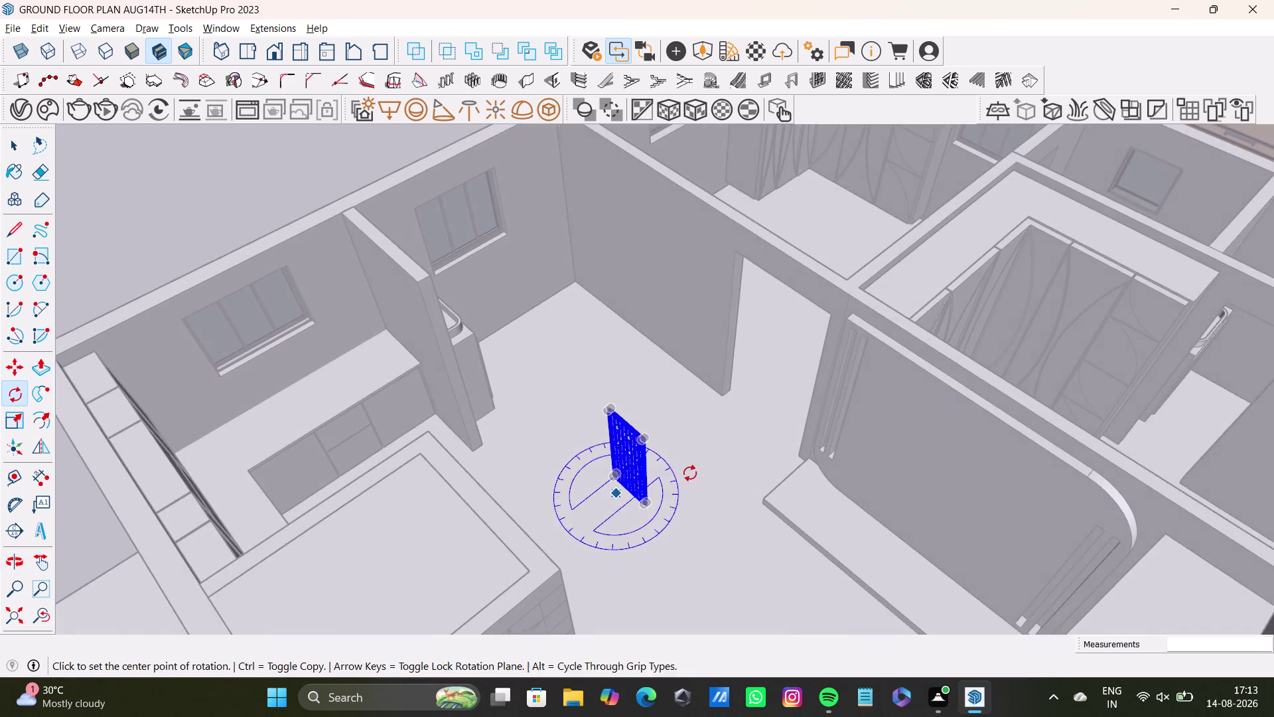
scroll(up, 3)
middle_drag(662, 418, 671, 493)
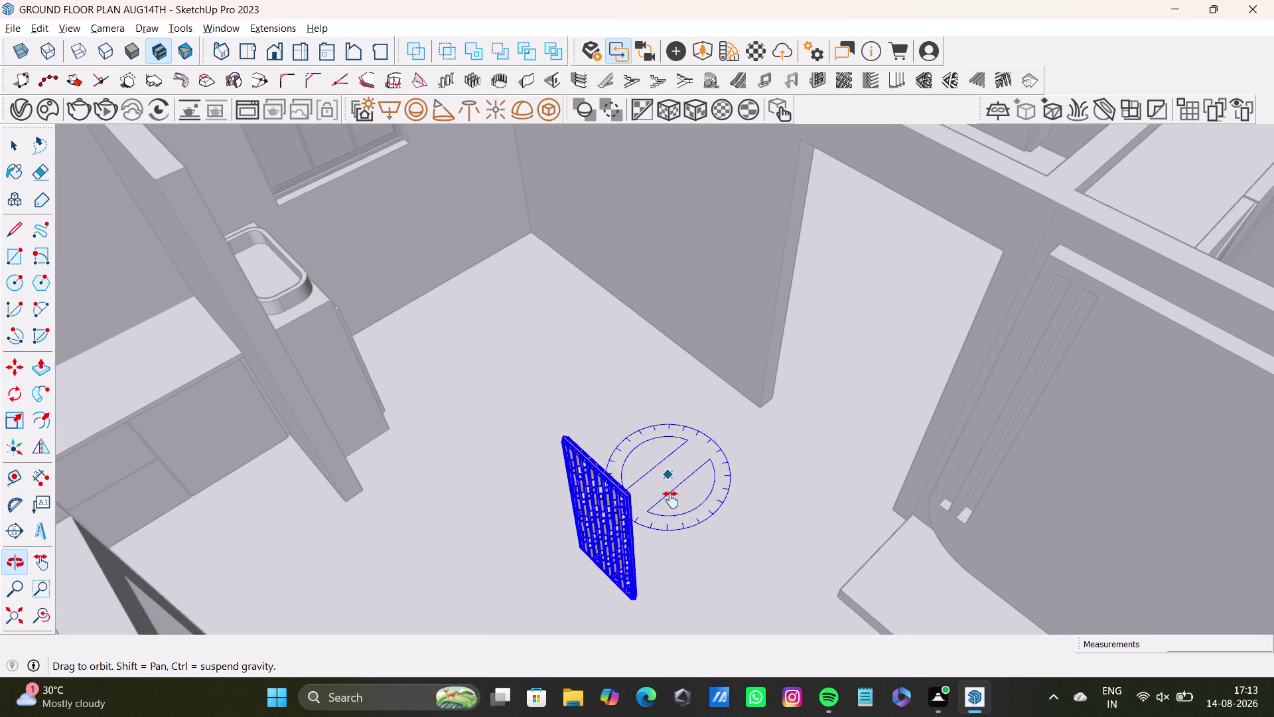
middle_drag(671, 494, 671, 520)
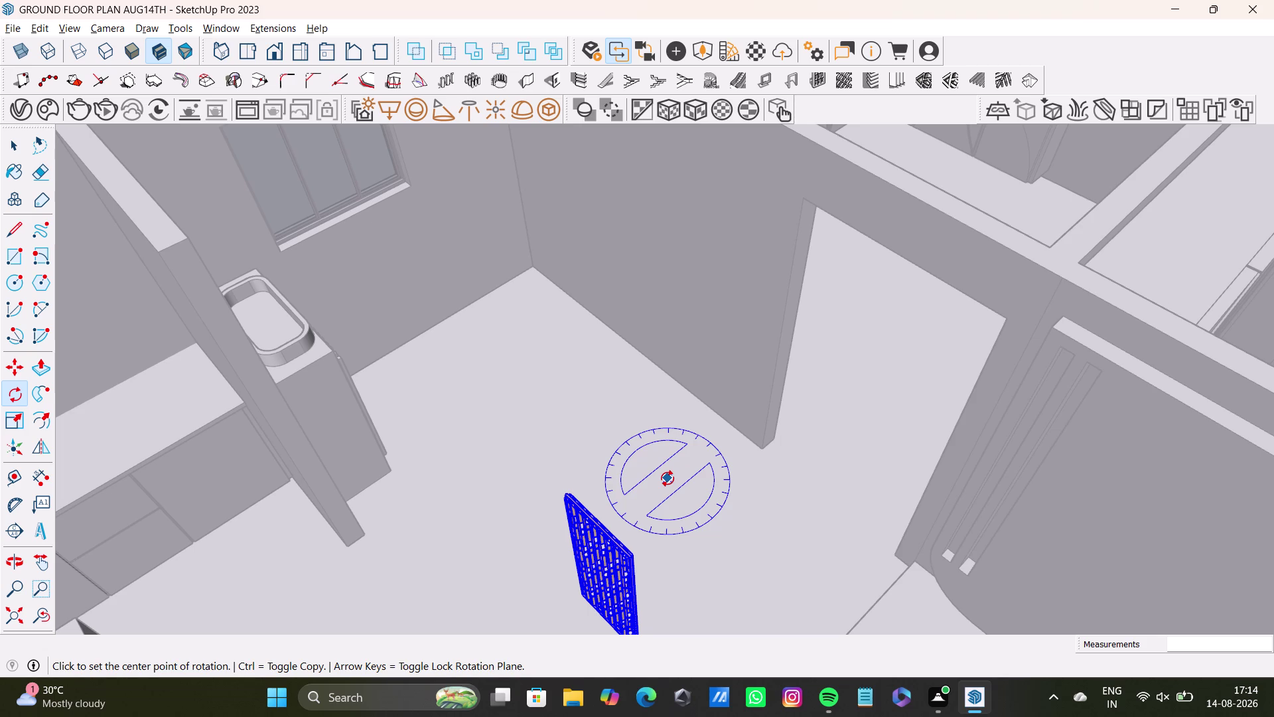
key(space)
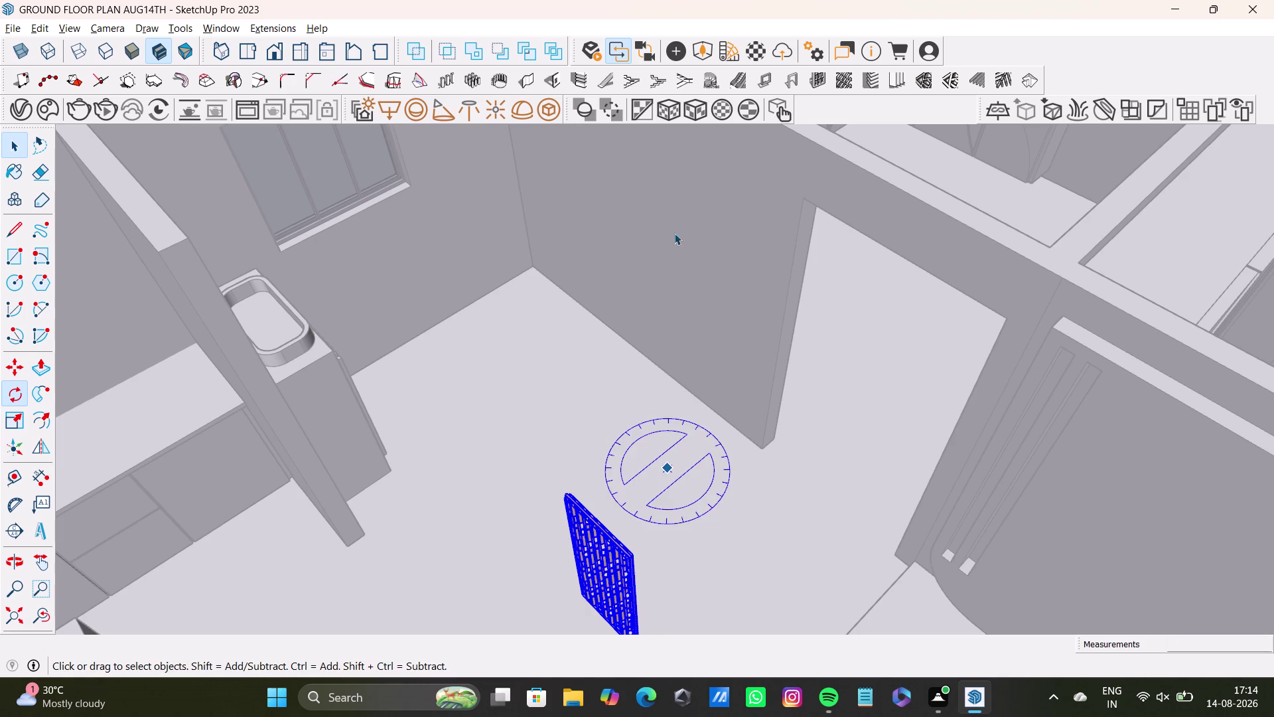
Move the upright door across the room against the wall by the doorway.
scroll(down, 3)
middle_drag(653, 443, 634, 365)
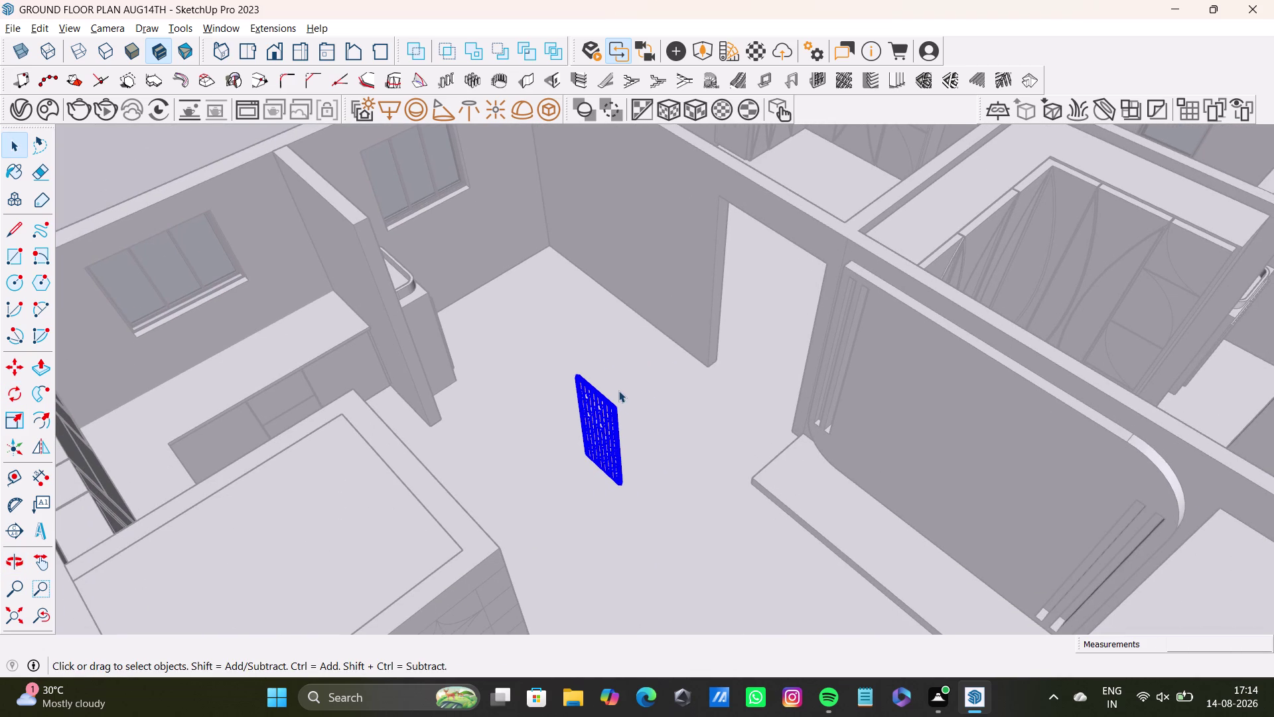
key(m)
click(614, 404)
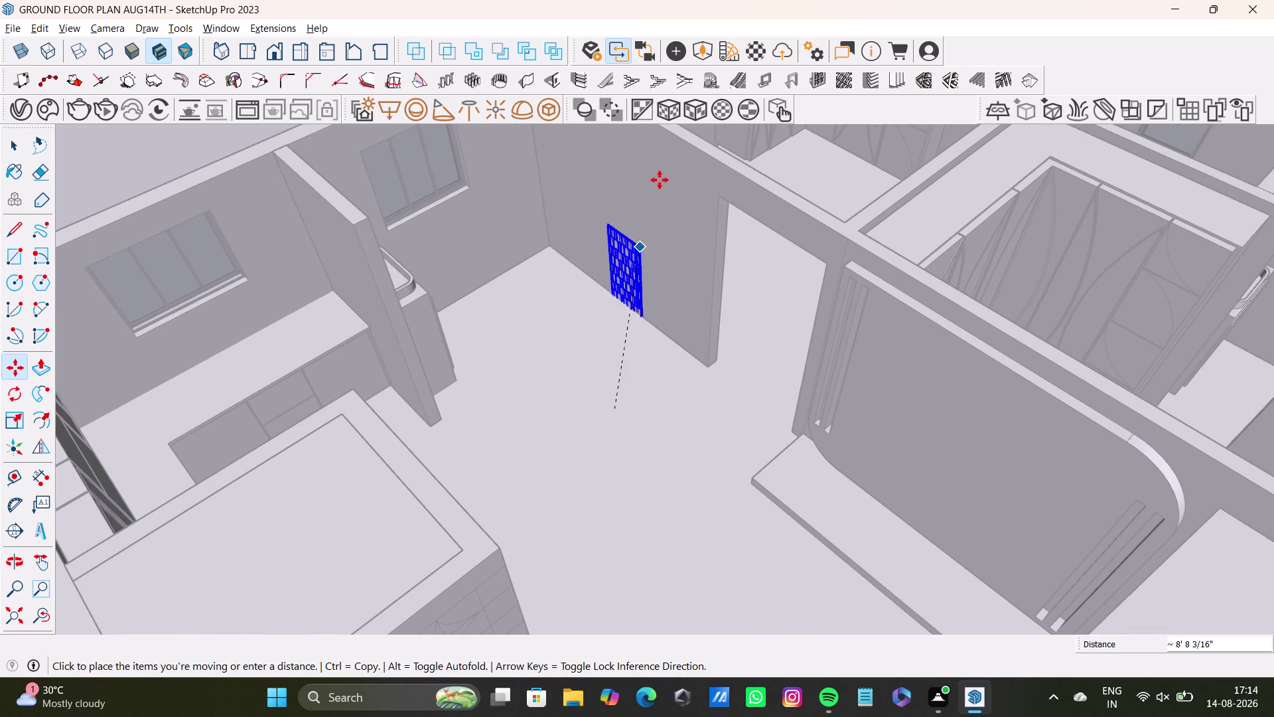
click(686, 175)
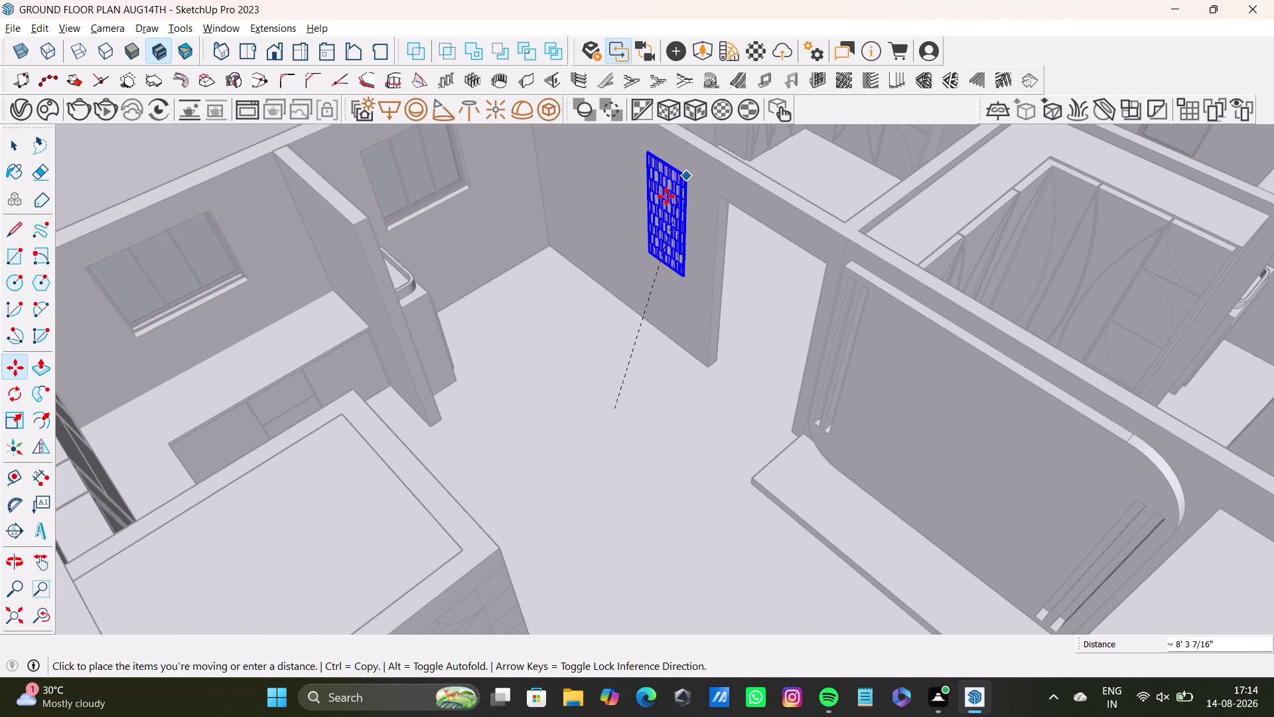
Snap the door's bottom corner onto the doorway edge.
middle_drag(642, 242, 654, 276)
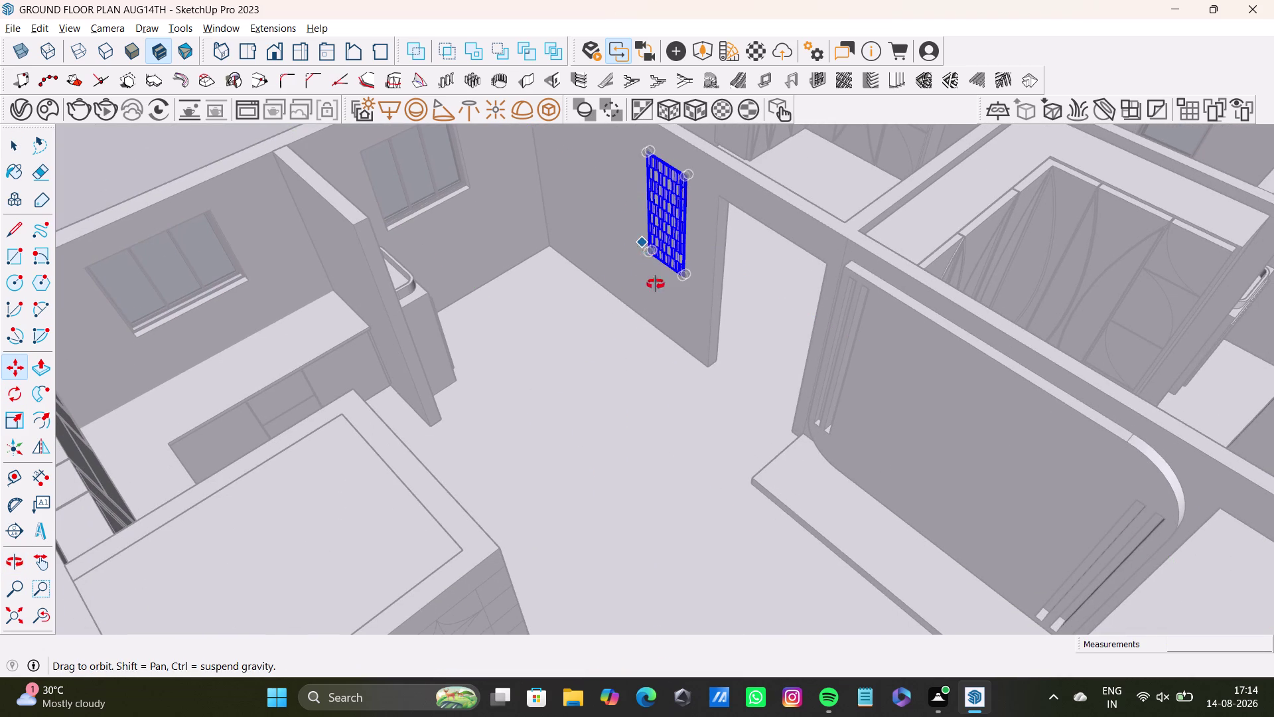
middle_drag(654, 277, 743, 314)
scroll(up, 3)
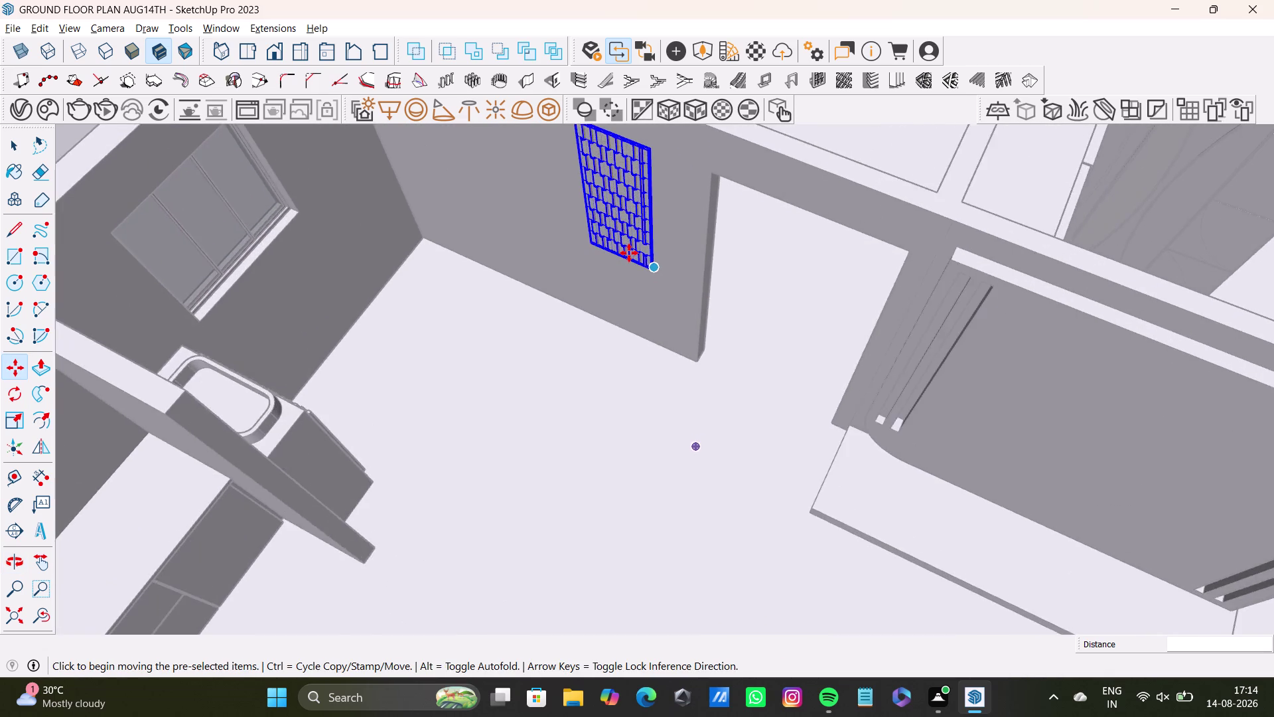
scroll(up, 3)
middle_drag(661, 266, 625, 283)
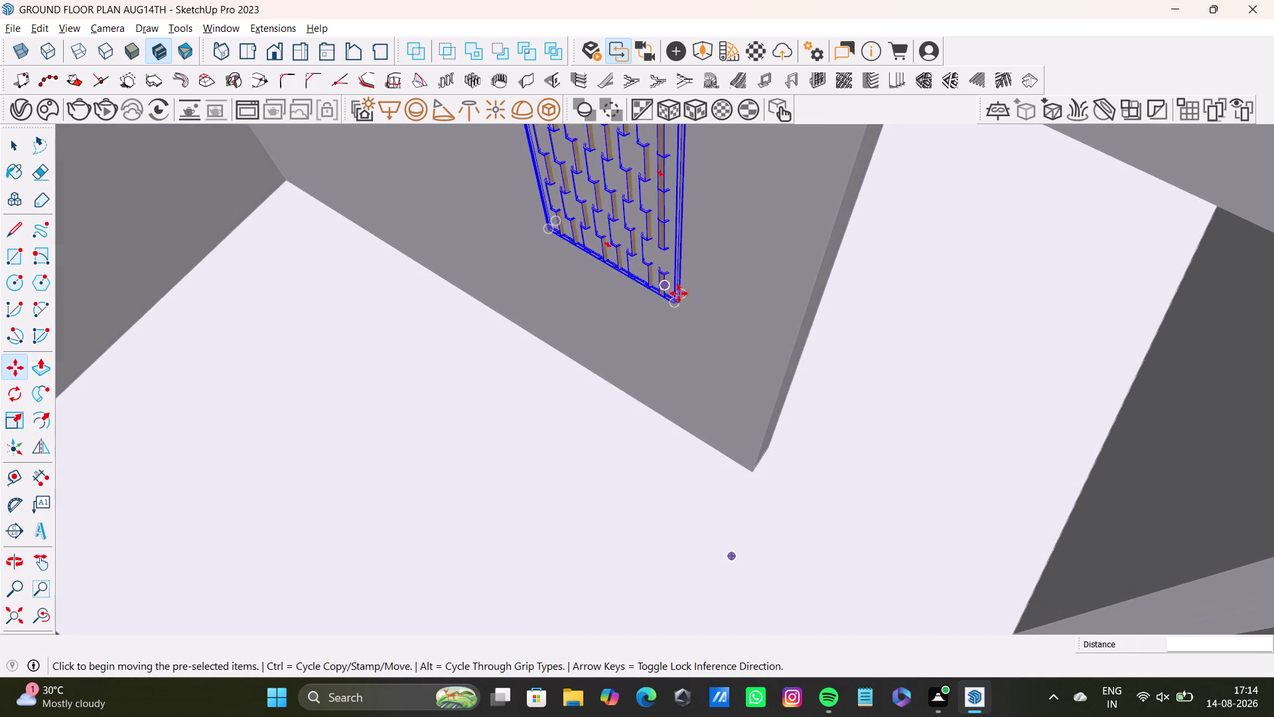
click(680, 304)
click(653, 337)
Orbit beneath and above the wall to check the door's alignment in the doorway.
middle_drag(638, 370, 838, 394)
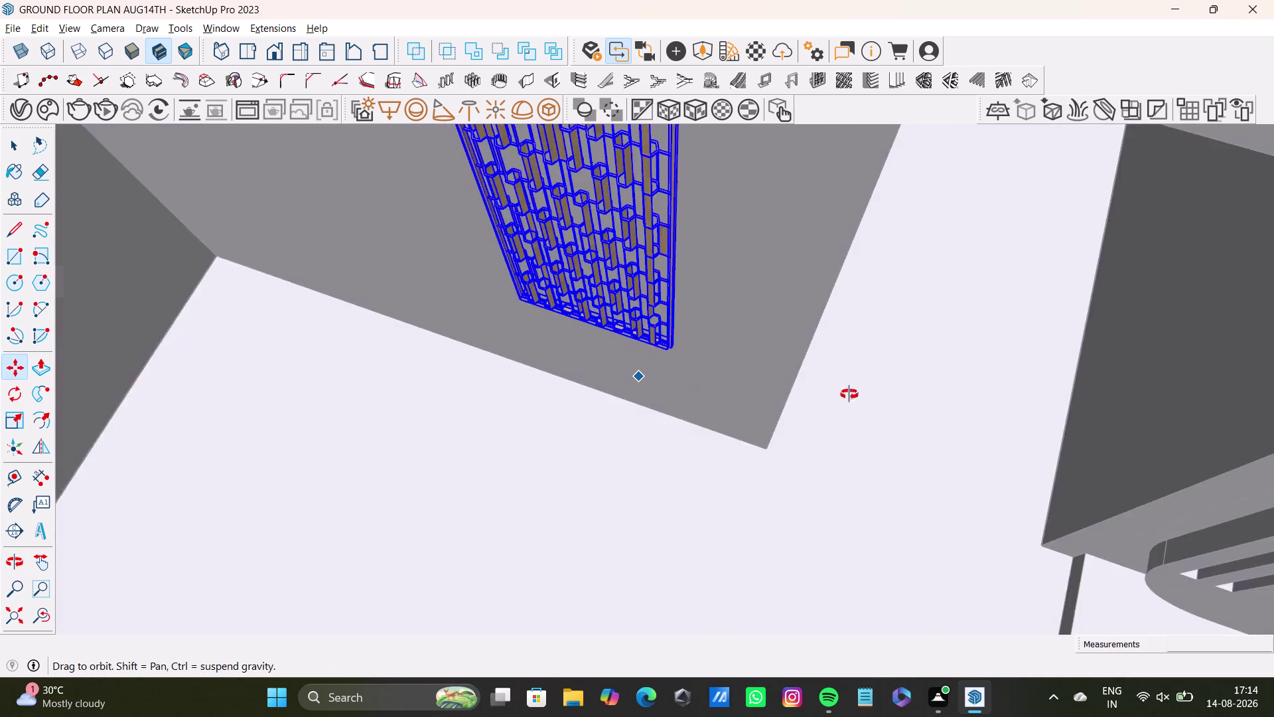
middle_drag(838, 394, 870, 394)
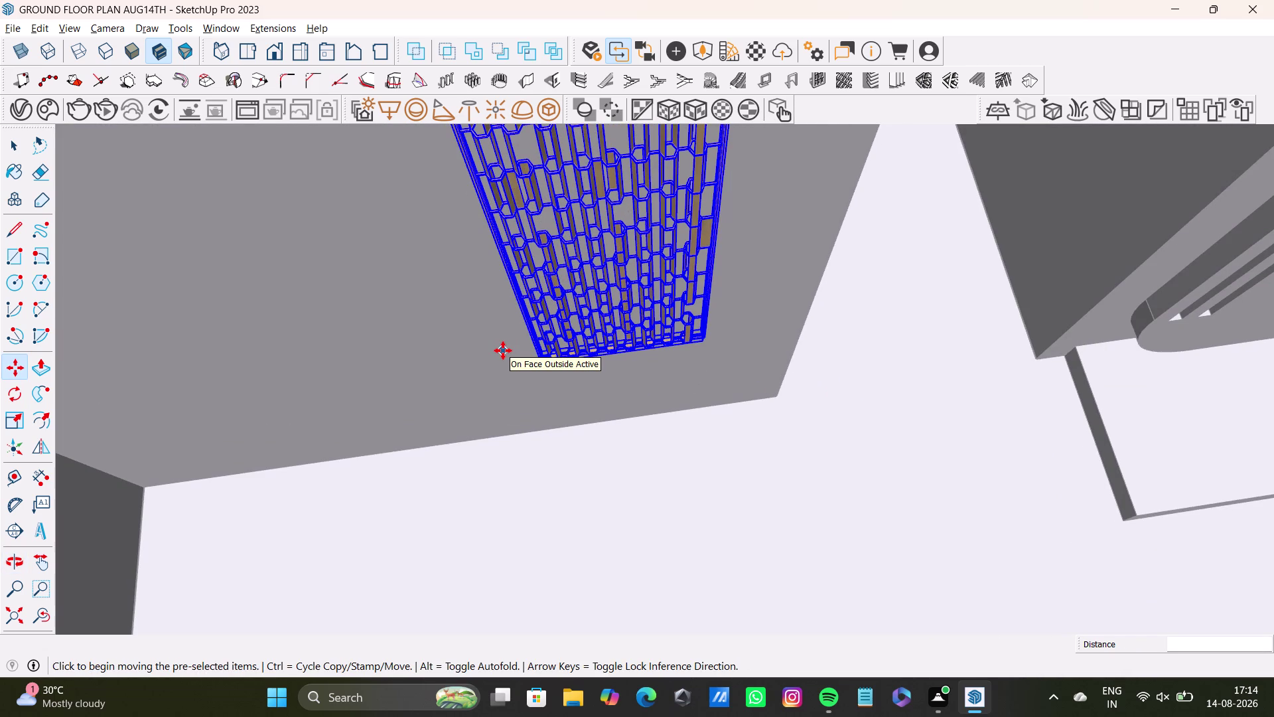
scroll(down, 3)
middle_drag(499, 297, 544, 244)
middle_drag(545, 244, 606, 352)
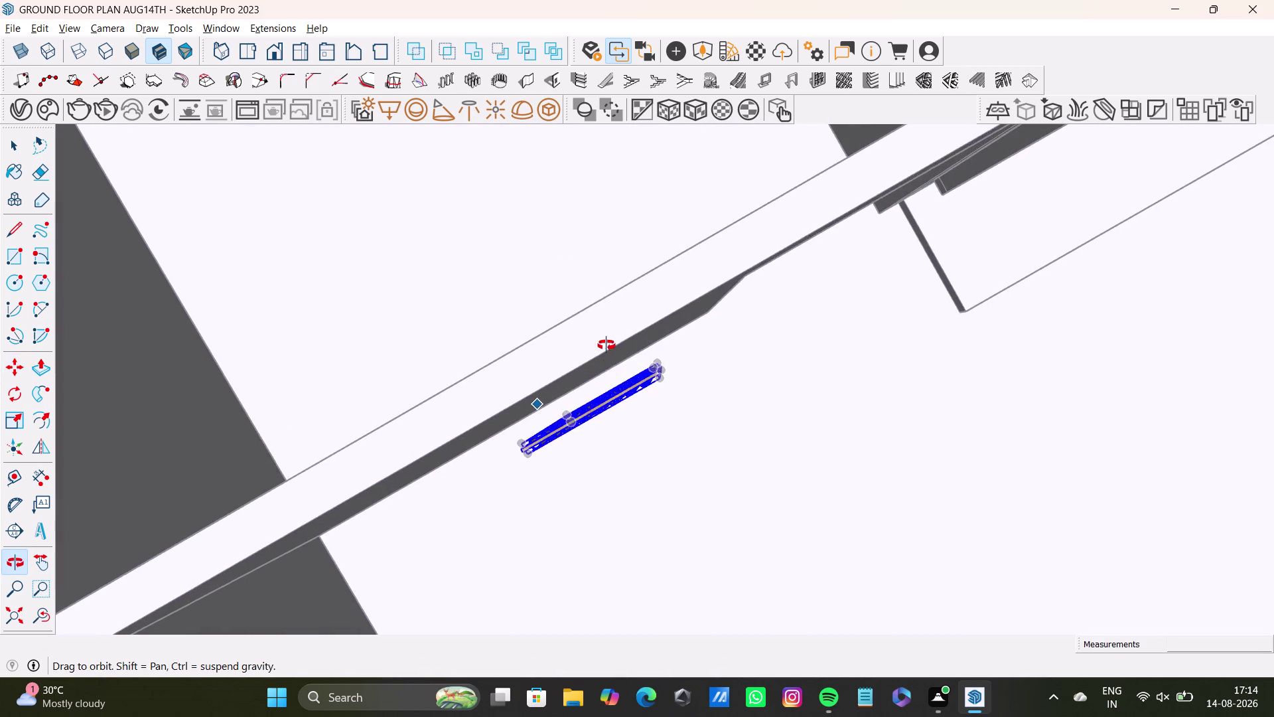
middle_drag(606, 352, 631, 269)
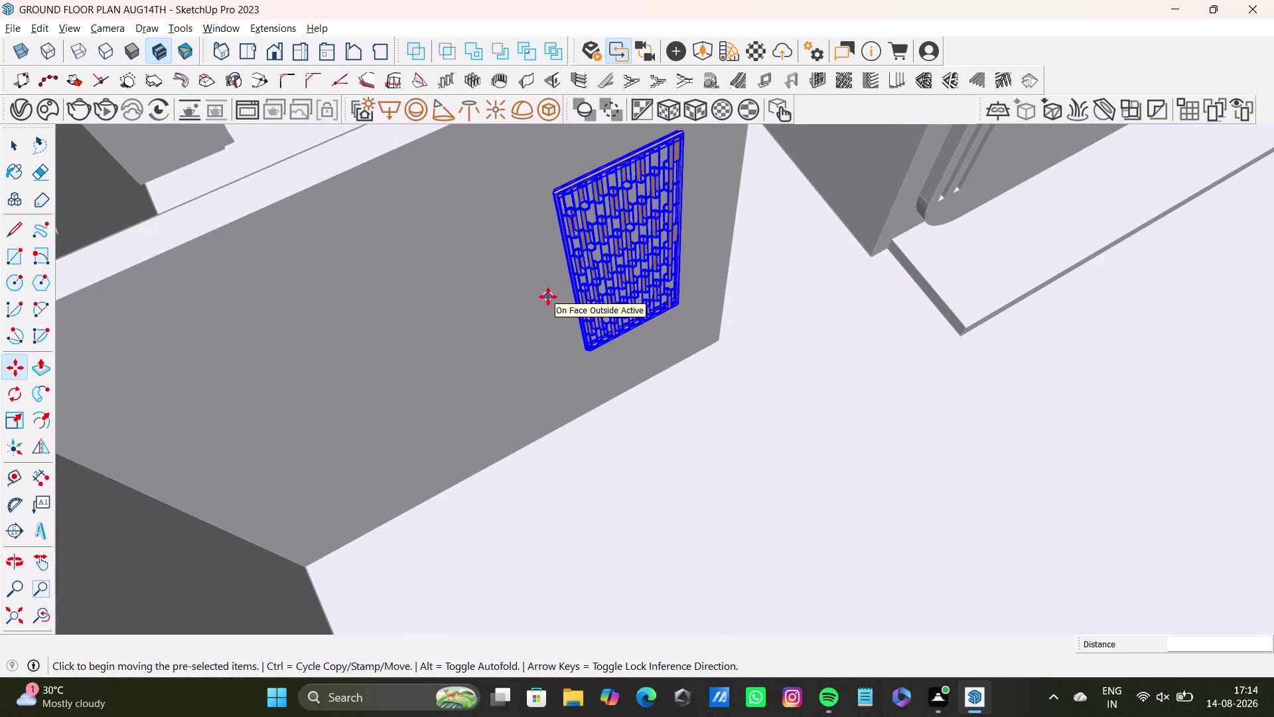
scroll(down, 3)
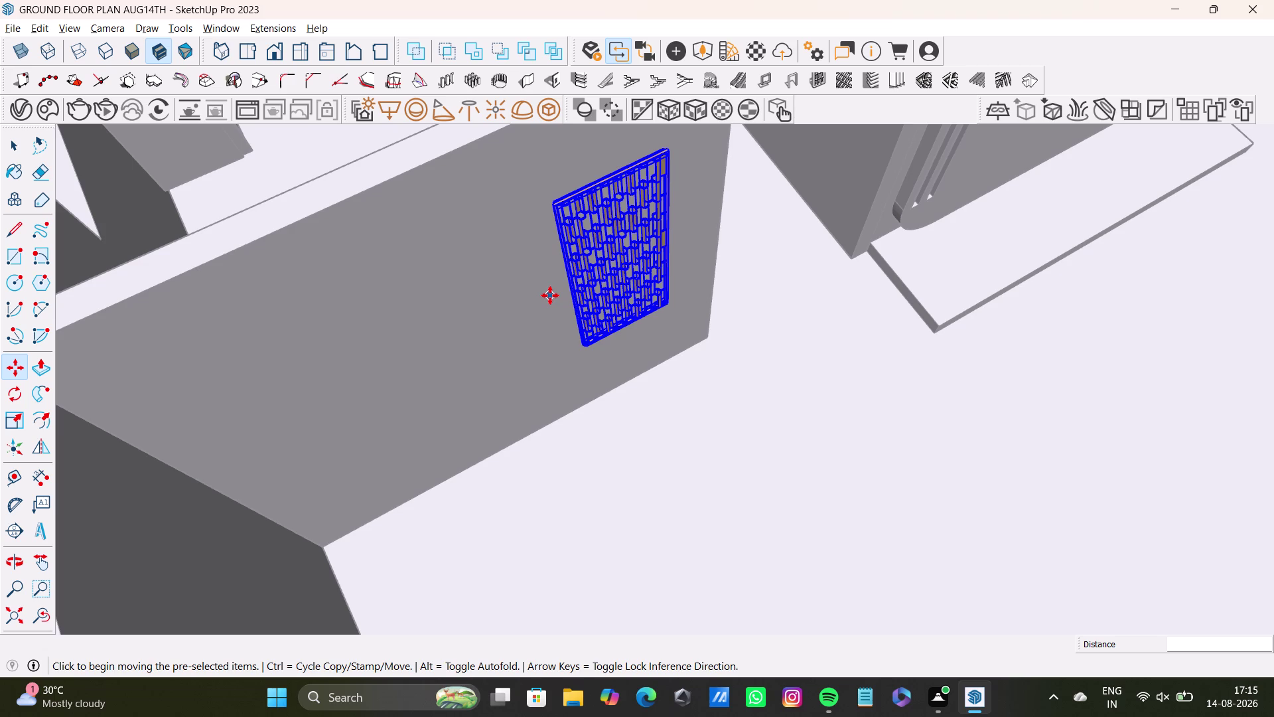
scroll(down, 3)
scroll(down, 3)
middle_drag(643, 277, 729, 239)
scroll(up, 3)
middle_drag(647, 220, 640, 278)
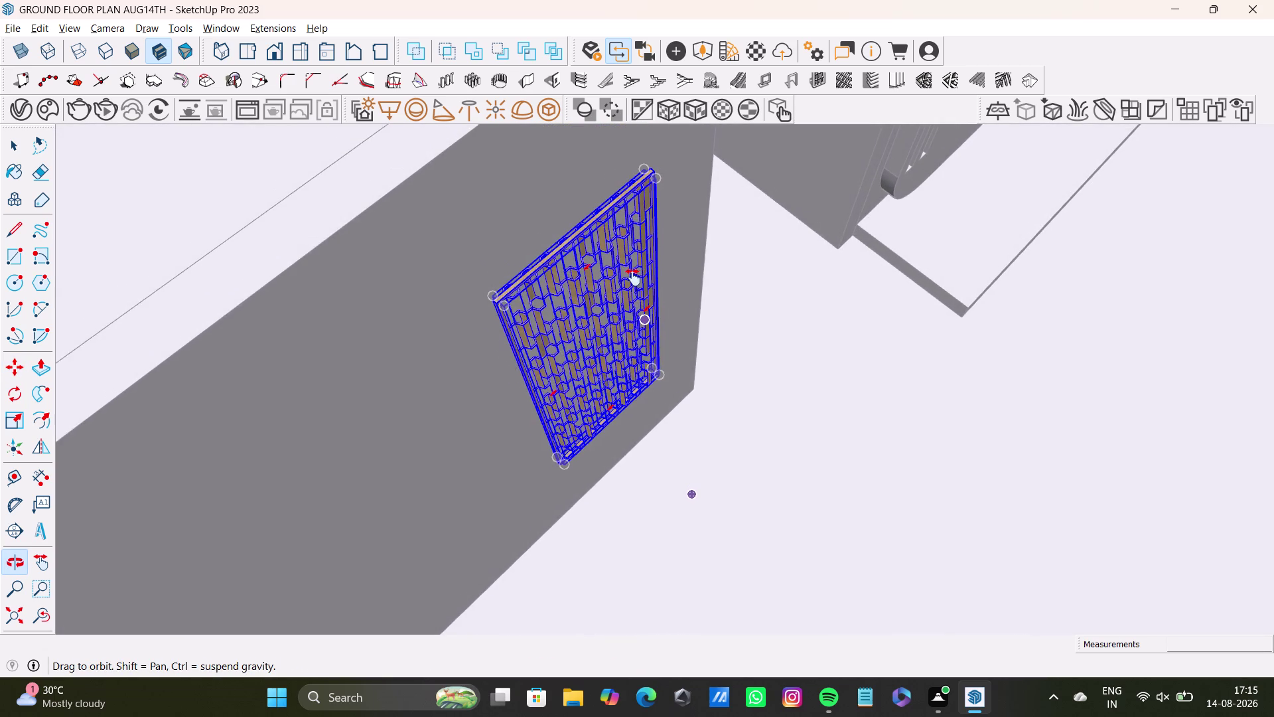
Scale the door to 1.18 on the blue axis and 2.60 on the red axis.
middle_drag(640, 278, 634, 271)
key(s)
drag(523, 397, 128, 537)
middle_drag(430, 406, 508, 374)
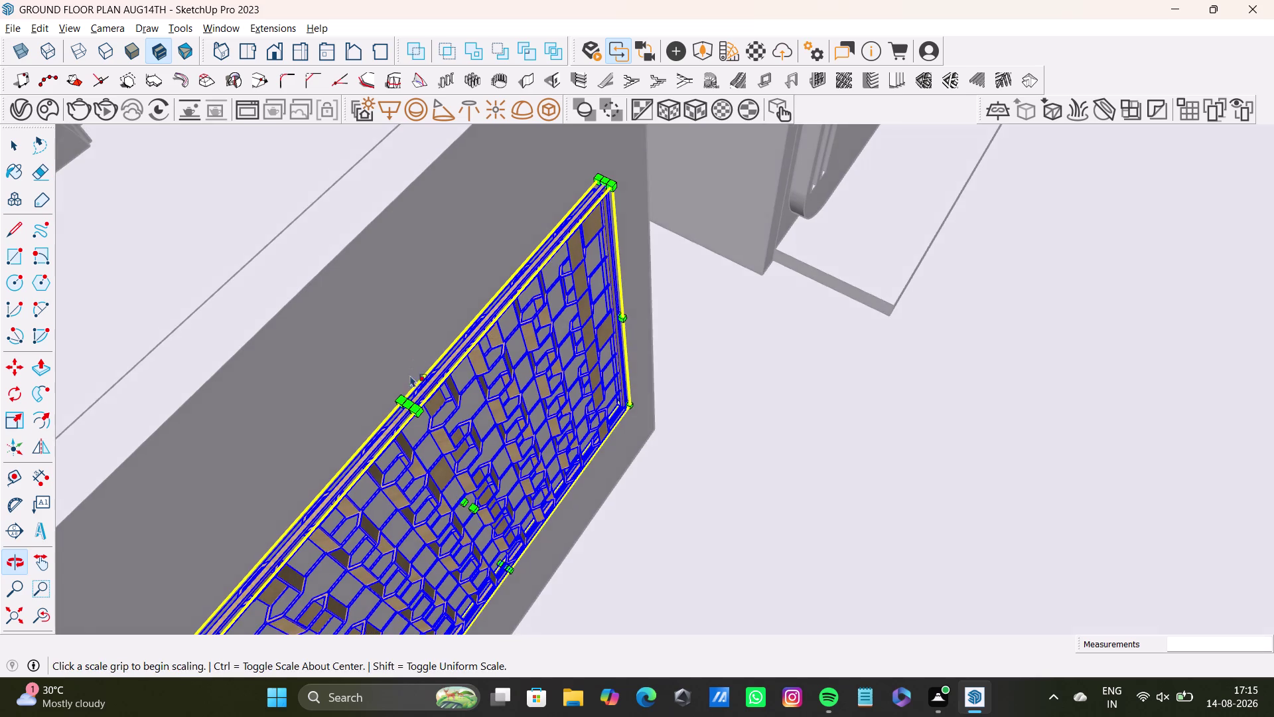
scroll(up, 3)
middle_drag(418, 397, 418, 283)
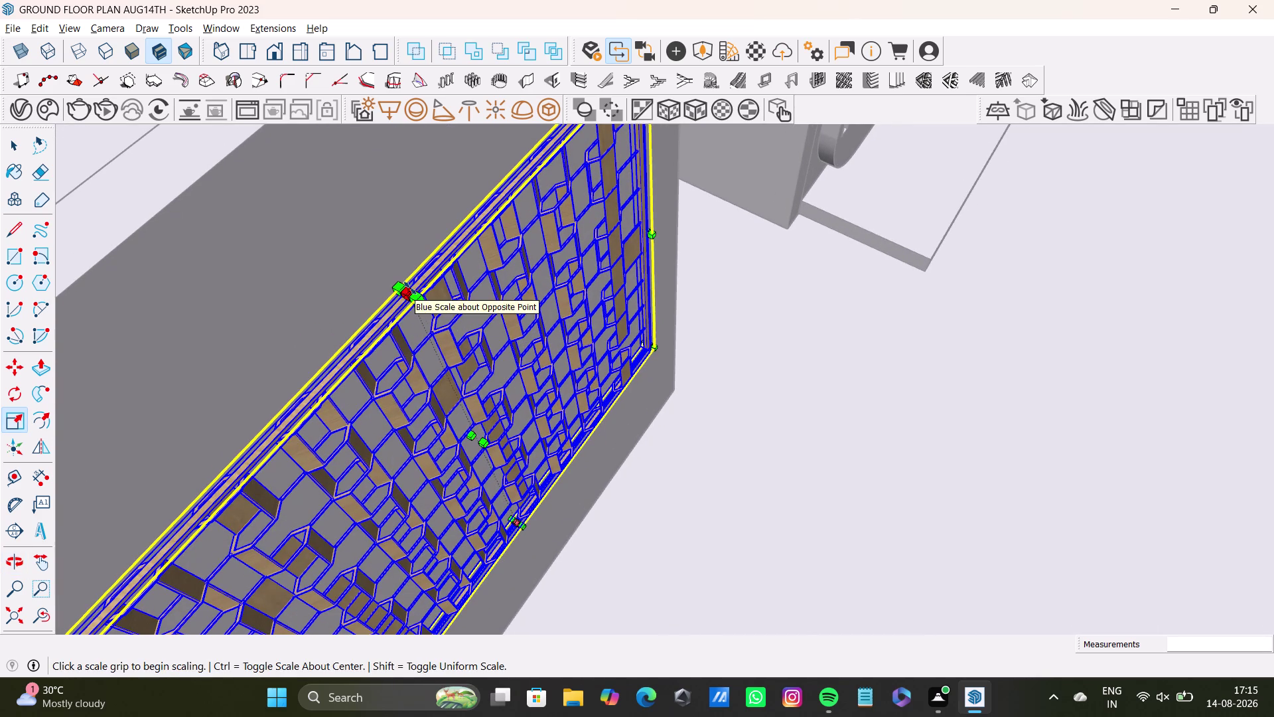
drag(410, 288, 349, 217)
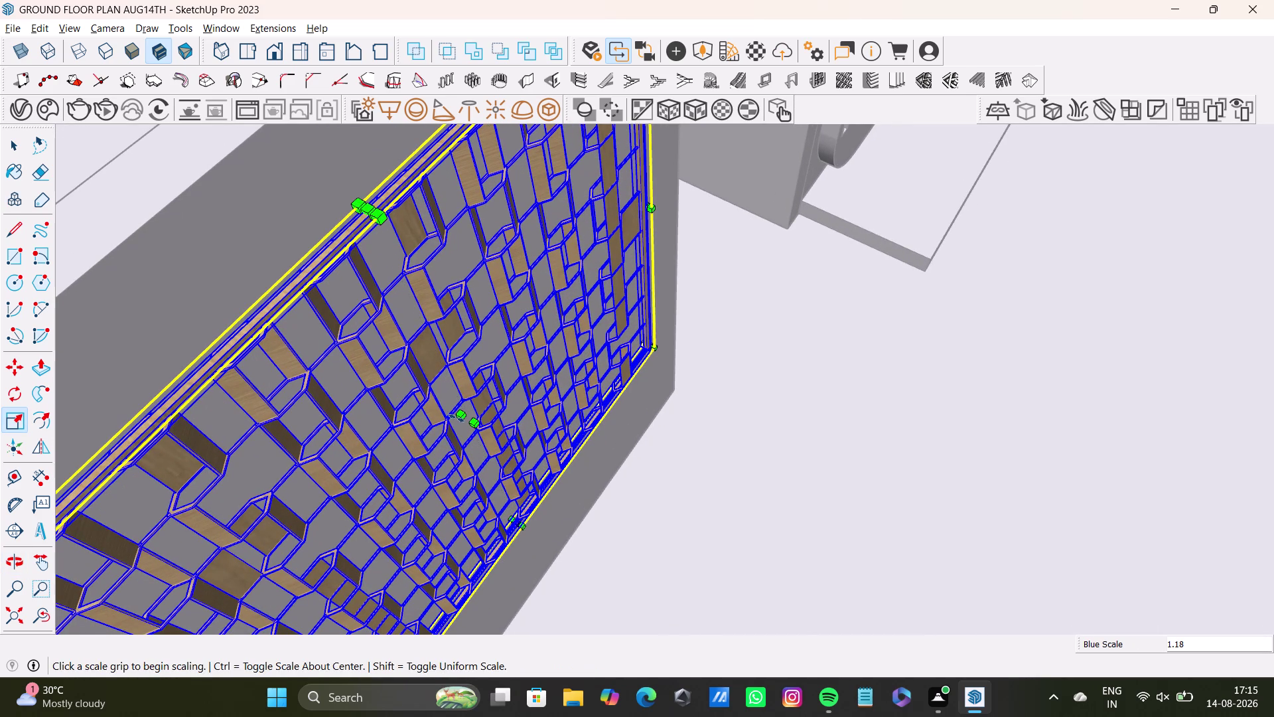
drag(476, 425, 499, 430)
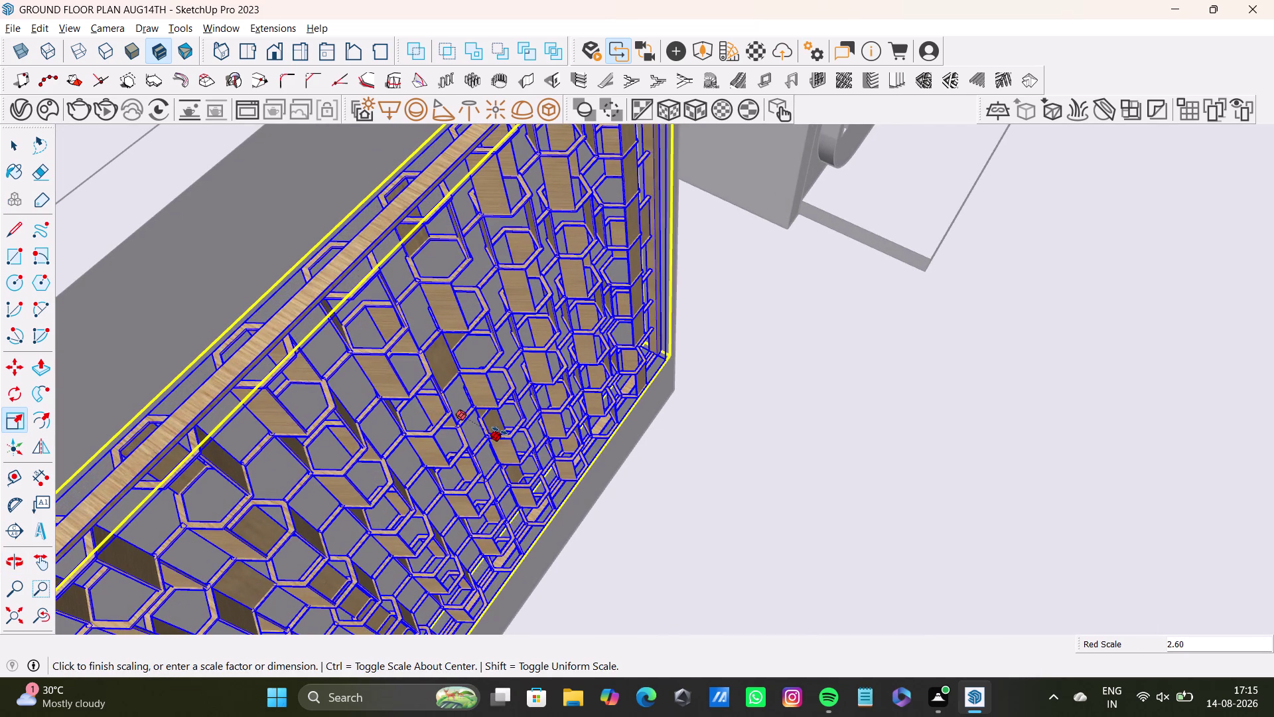
drag(500, 430, 502, 432)
key(space)
Orbit around the resized door to check its fit in the wall.
scroll(down, 3)
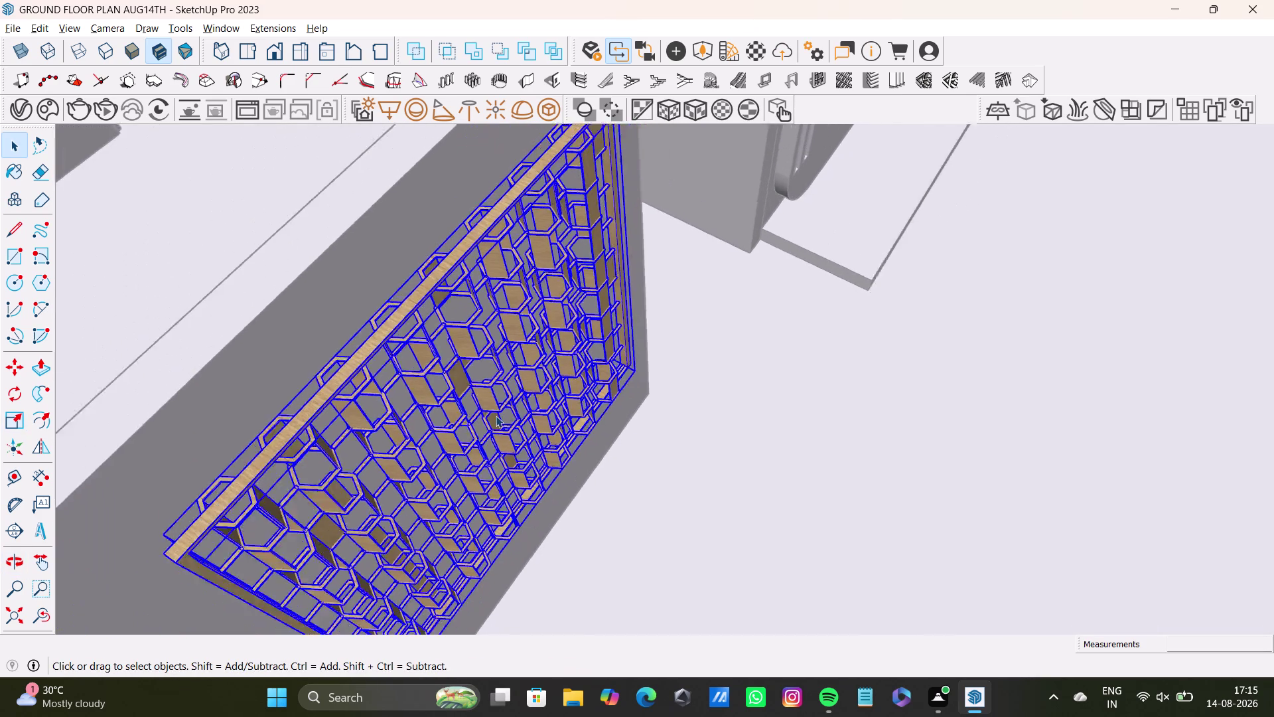
scroll(down, 3)
middle_drag(496, 414, 603, 263)
scroll(up, 3)
middle_drag(535, 316, 730, 357)
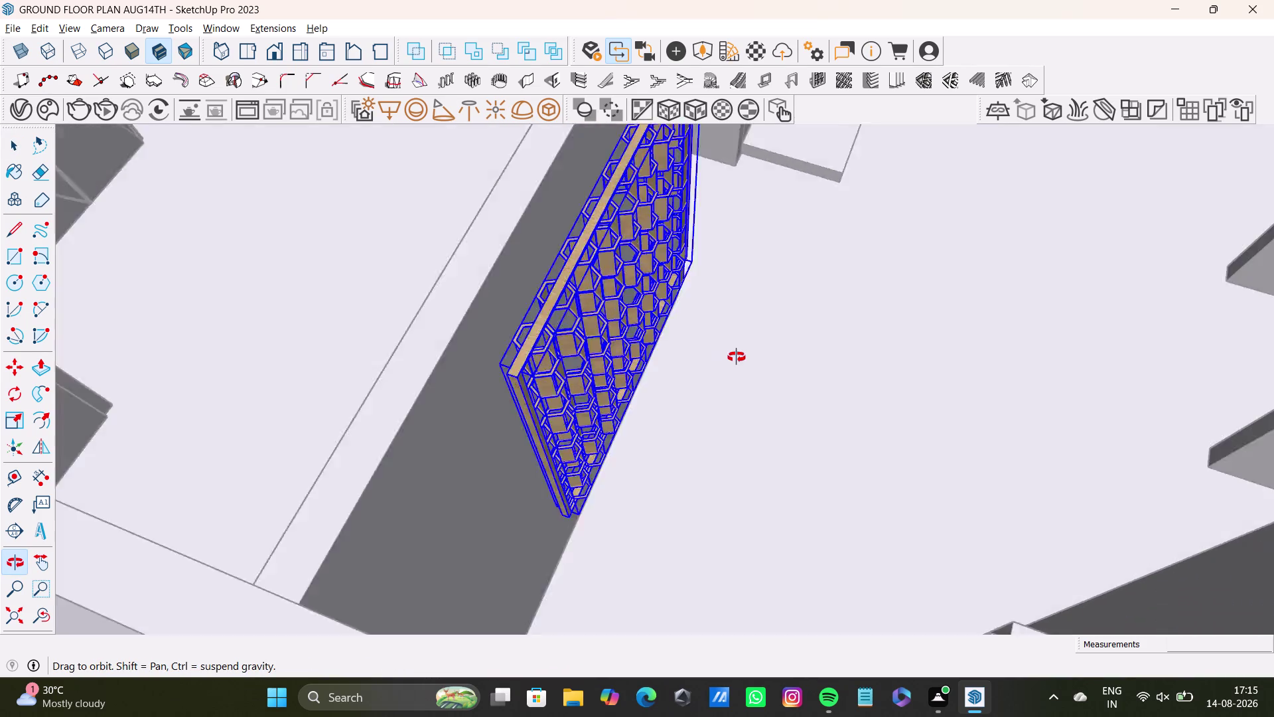
middle_drag(730, 357, 649, 420)
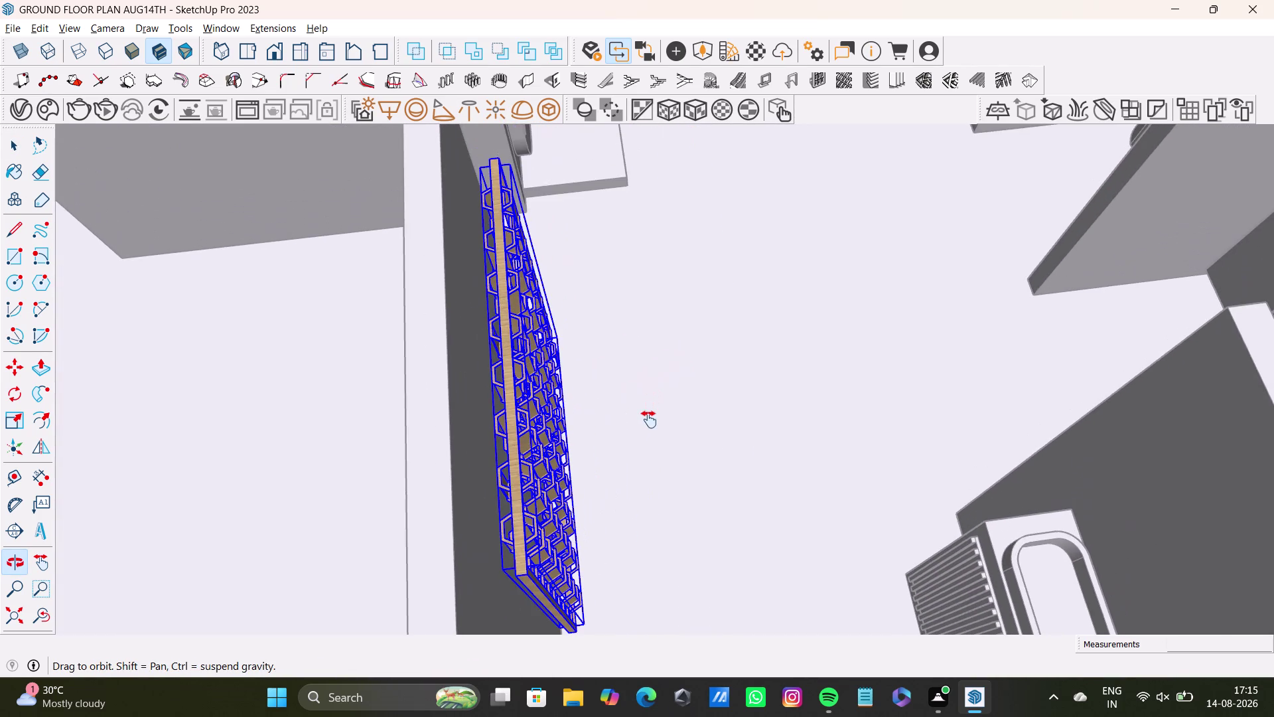
middle_drag(649, 419, 656, 370)
Move the lattice door and set it down in its new spot against the wall.
key(m)
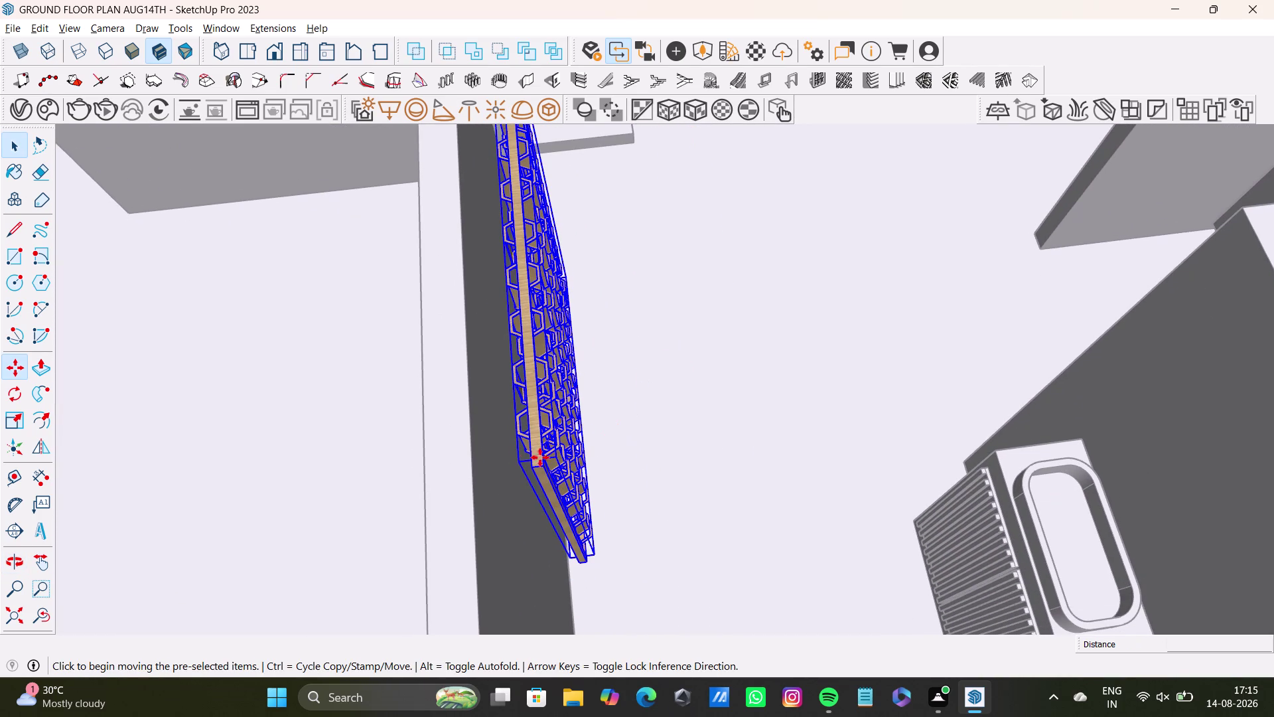
click(534, 467)
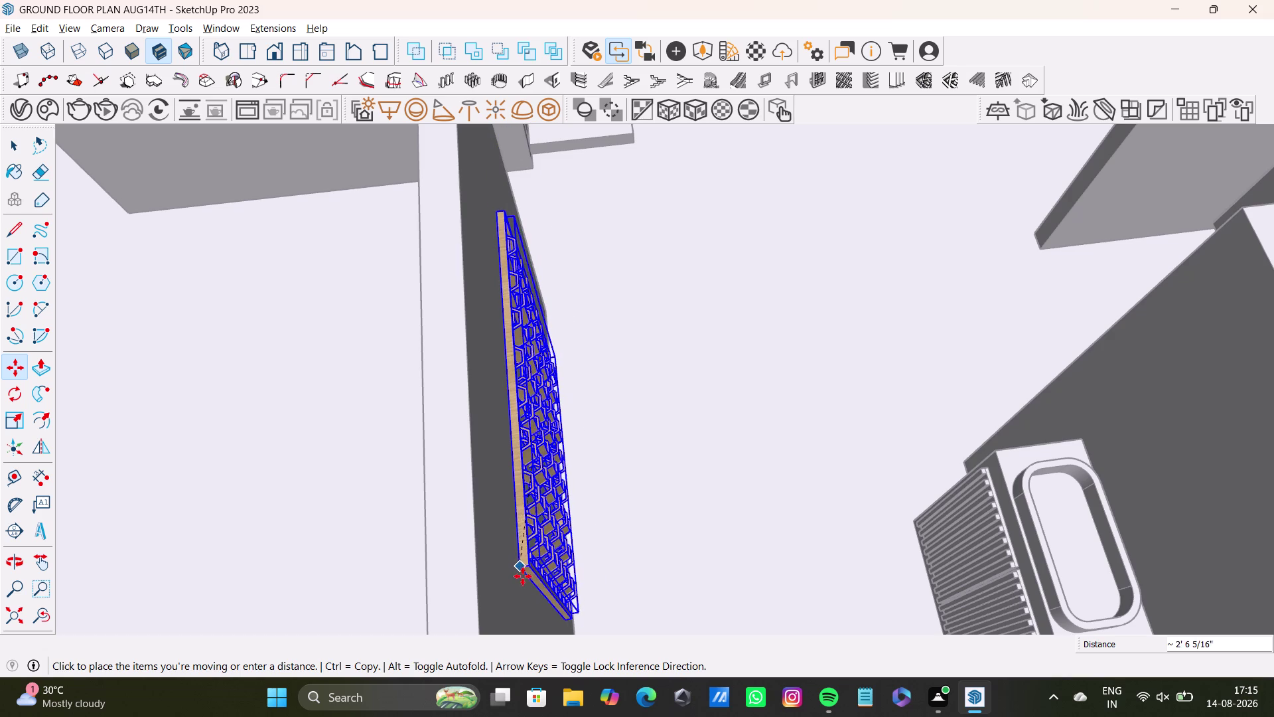
click(543, 566)
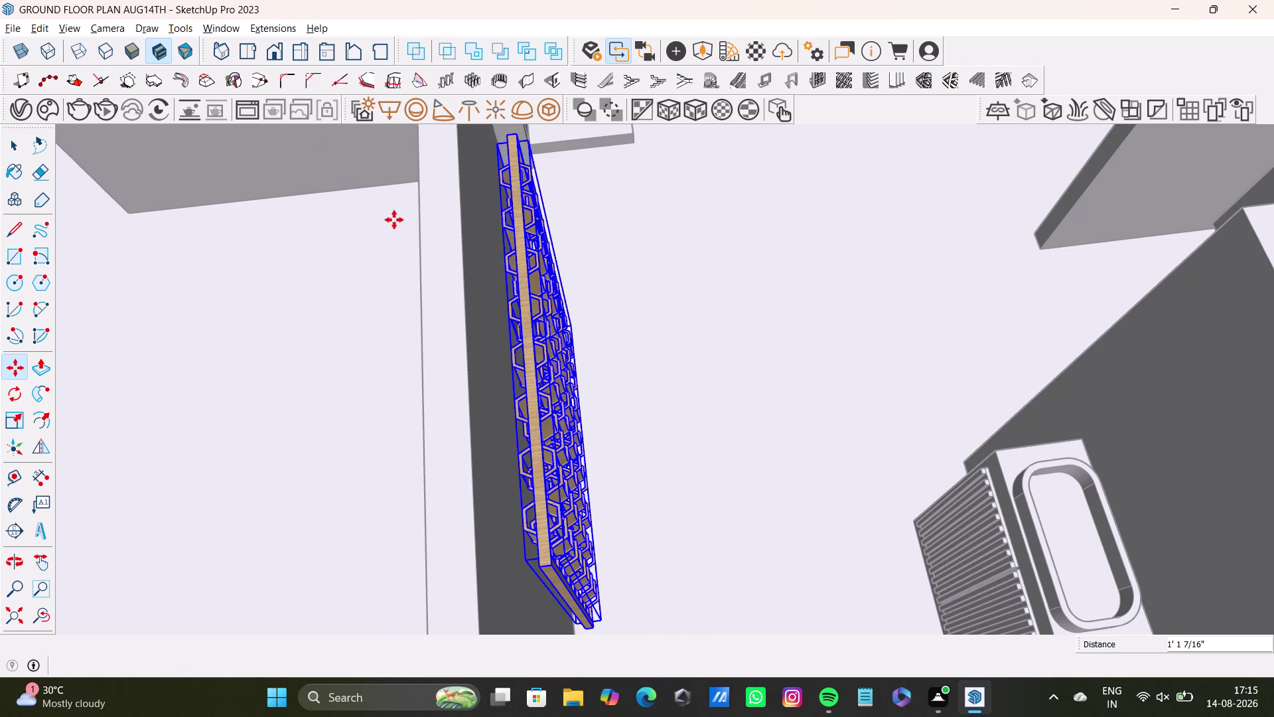
Orbit and zoom around the lattice door to inspect its bottom edge up close.
middle_drag(684, 336, 454, 369)
middle_drag(471, 340, 544, 271)
middle_drag(574, 349, 477, 357)
middle_drag(616, 368, 519, 374)
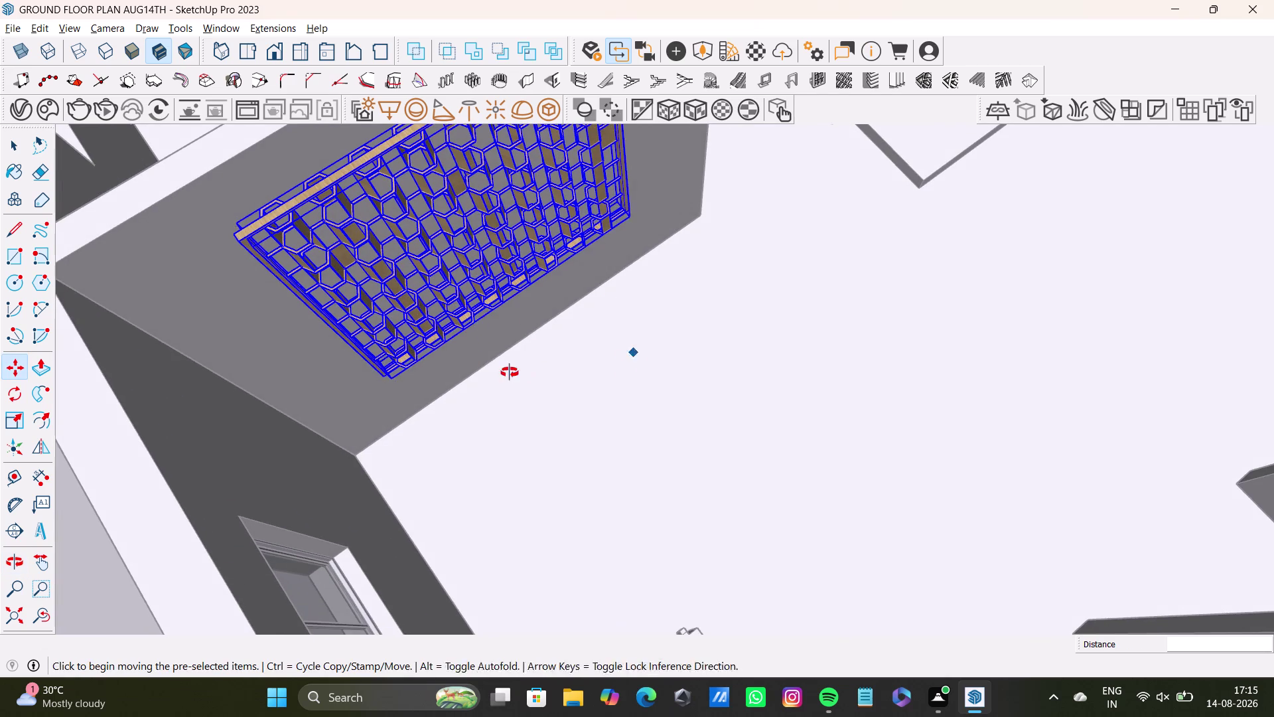
middle_drag(519, 373, 447, 371)
middle_drag(544, 314, 541, 459)
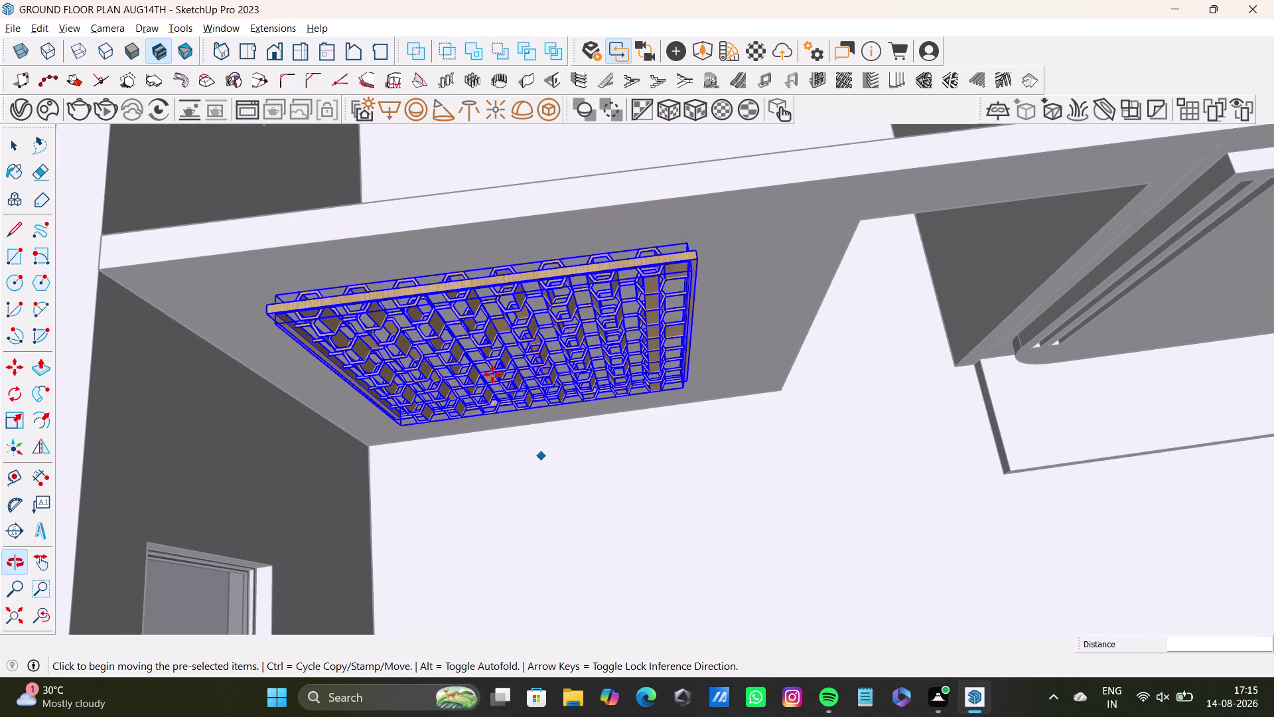
scroll(up, 3)
middle_drag(541, 347, 515, 257)
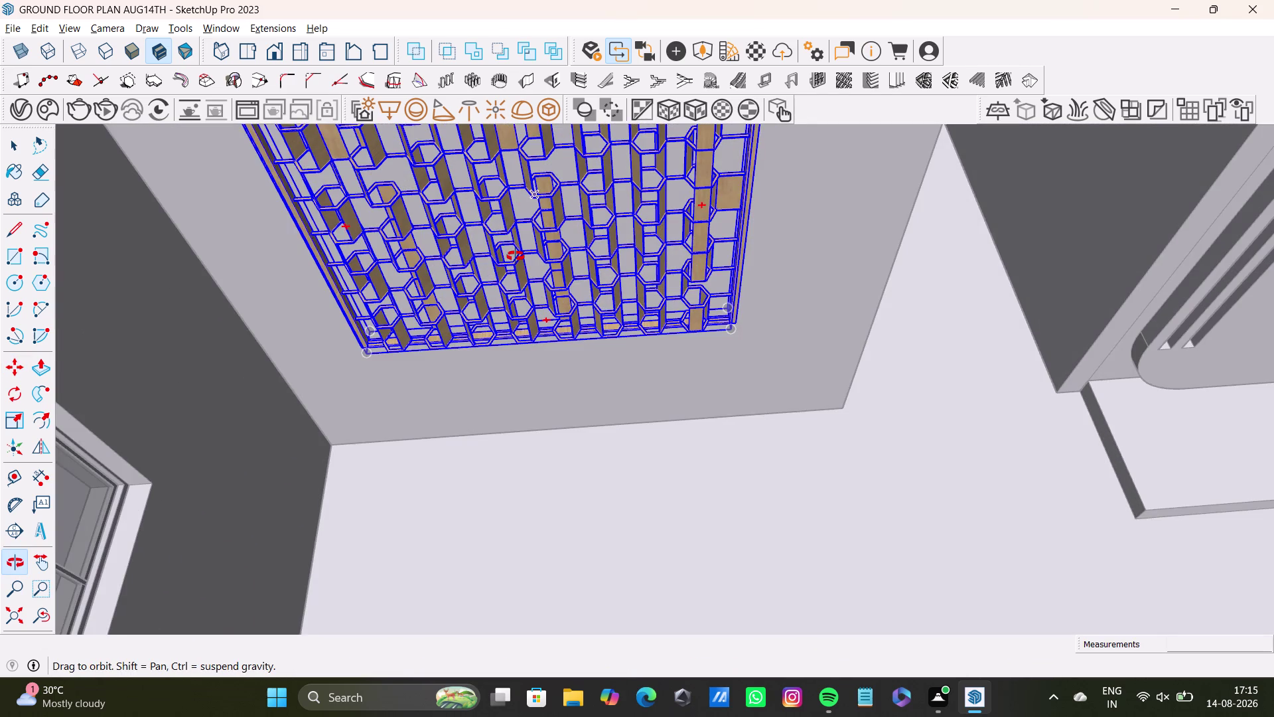
middle_drag(516, 256, 515, 384)
middle_drag(537, 390, 514, 301)
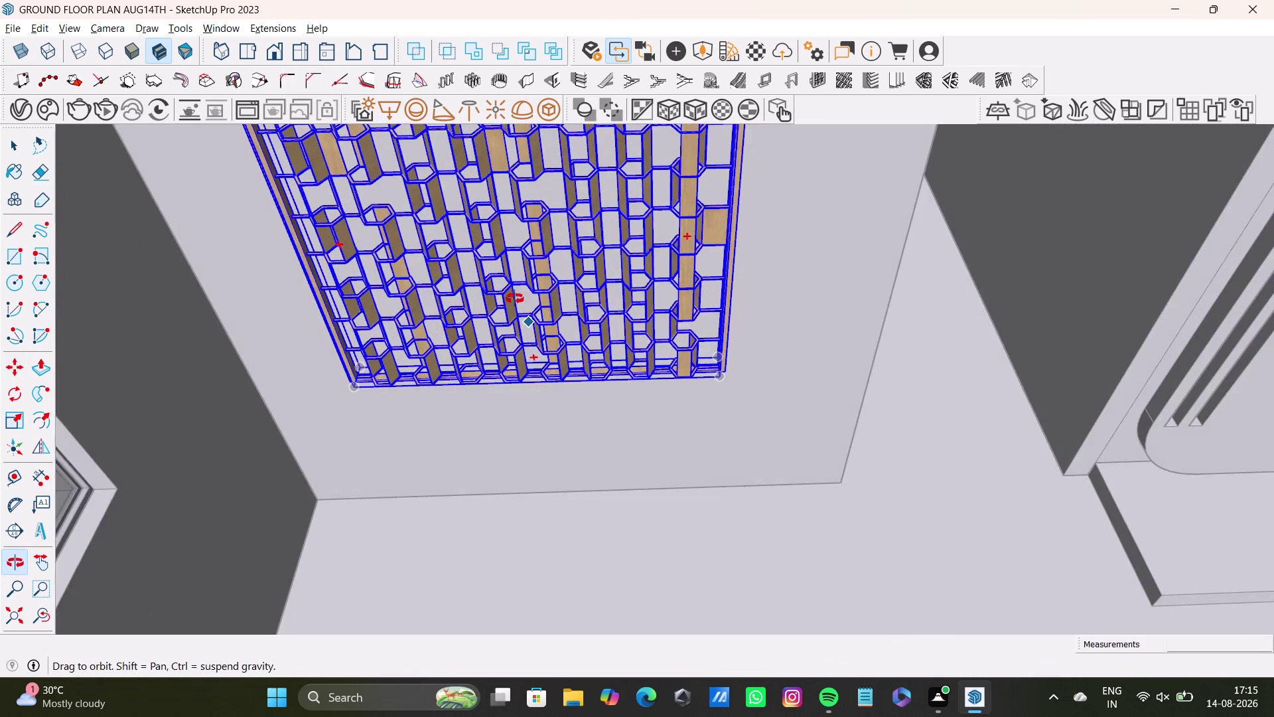
middle_drag(515, 300, 515, 269)
middle_drag(515, 270, 511, 465)
middle_drag(556, 441, 560, 416)
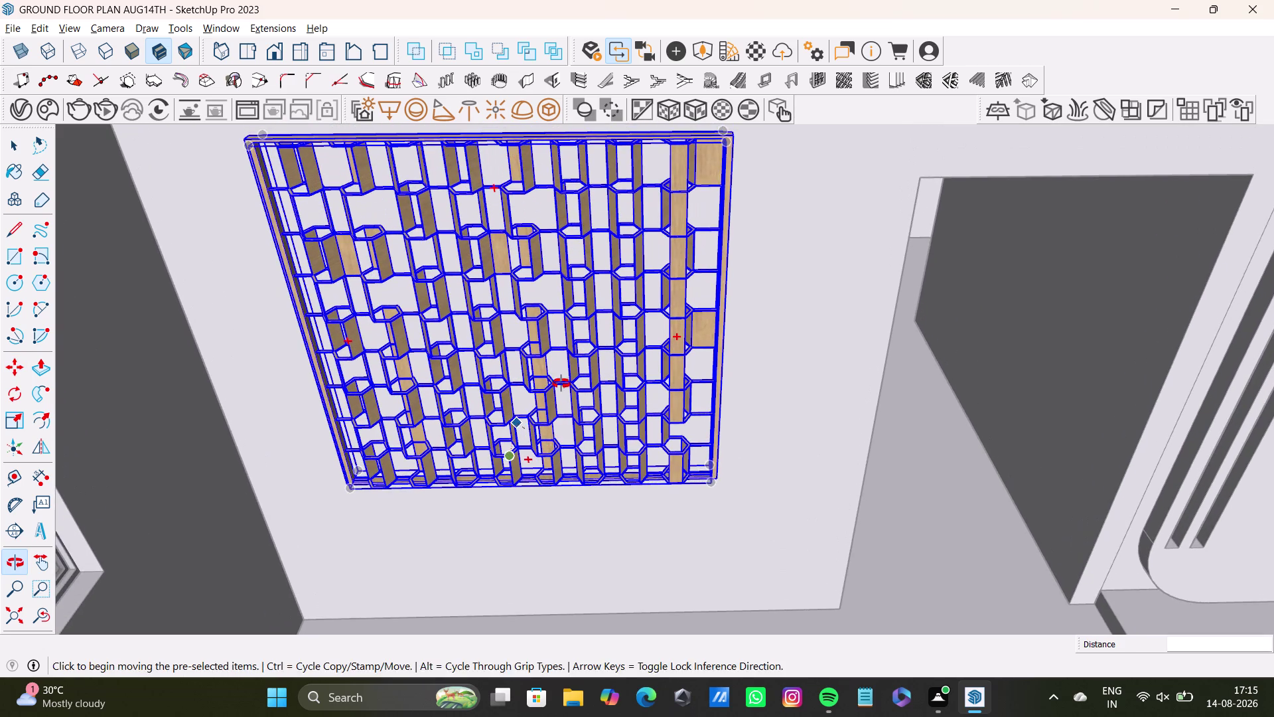
middle_drag(560, 416, 538, 494)
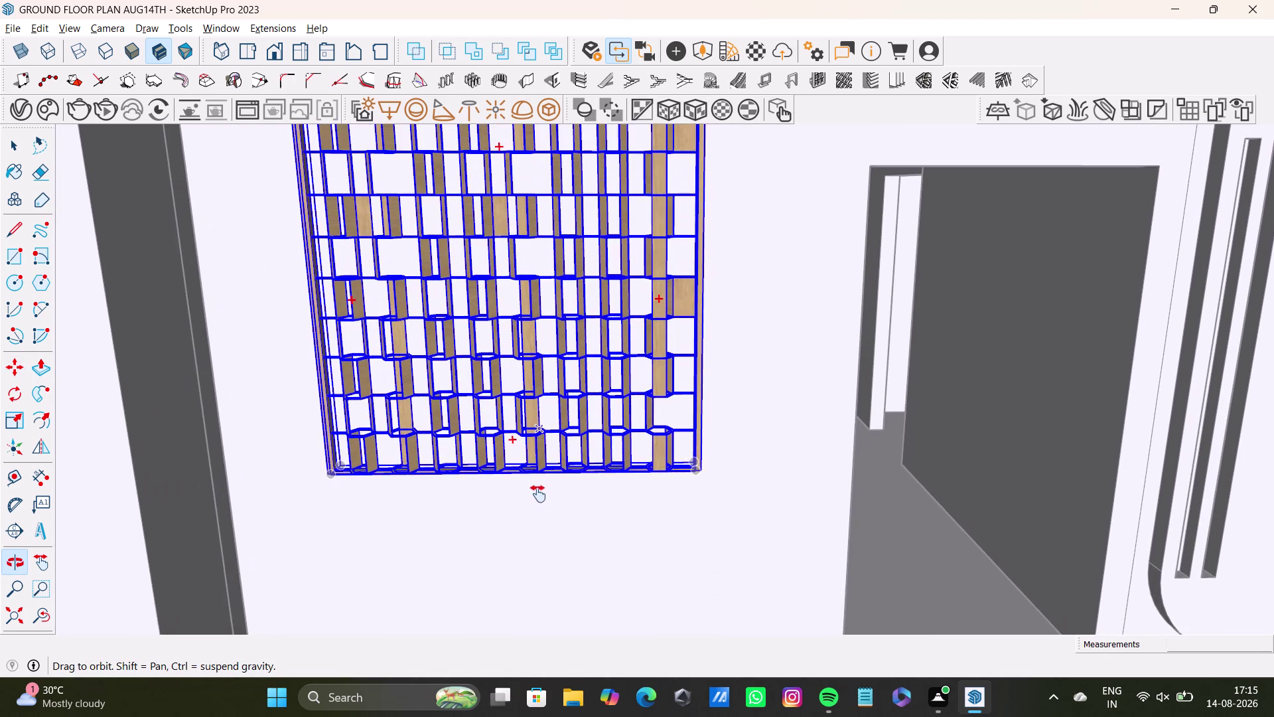
middle_drag(538, 494, 537, 494)
middle_drag(547, 465, 541, 352)
scroll(up, 3)
scroll(up, 3)
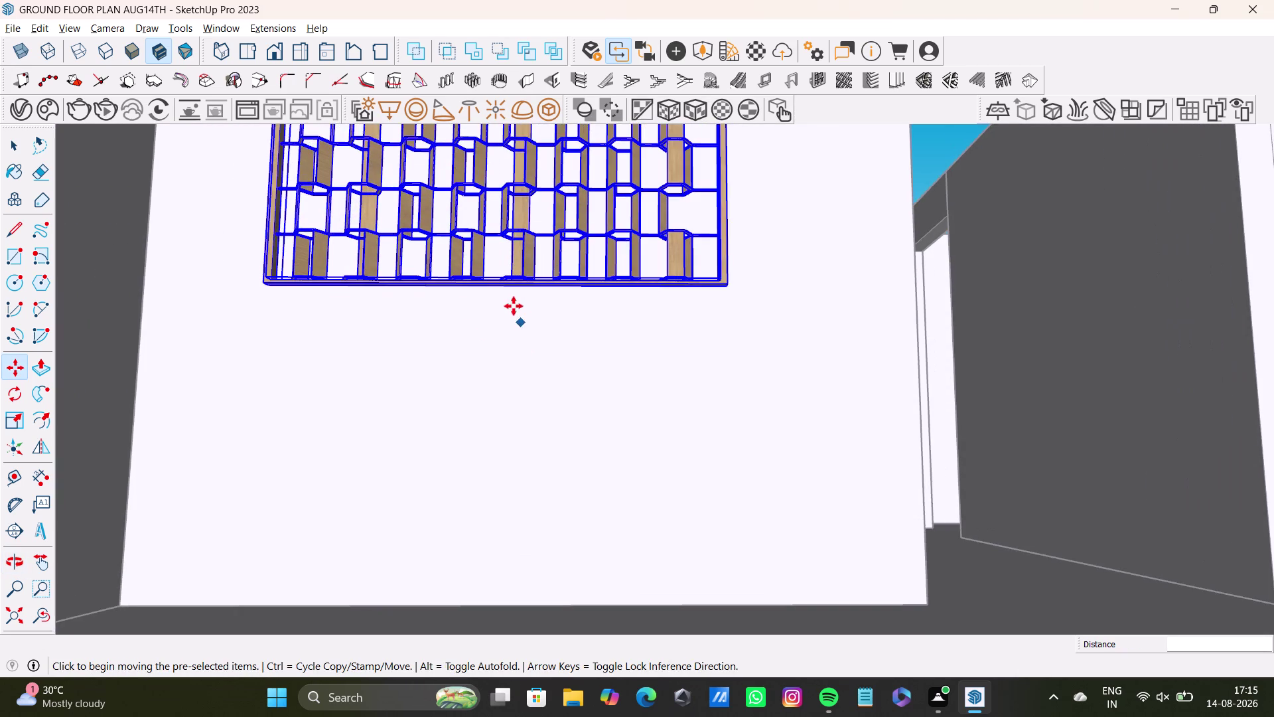
scroll(up, 3)
middle_drag(530, 256, 516, 216)
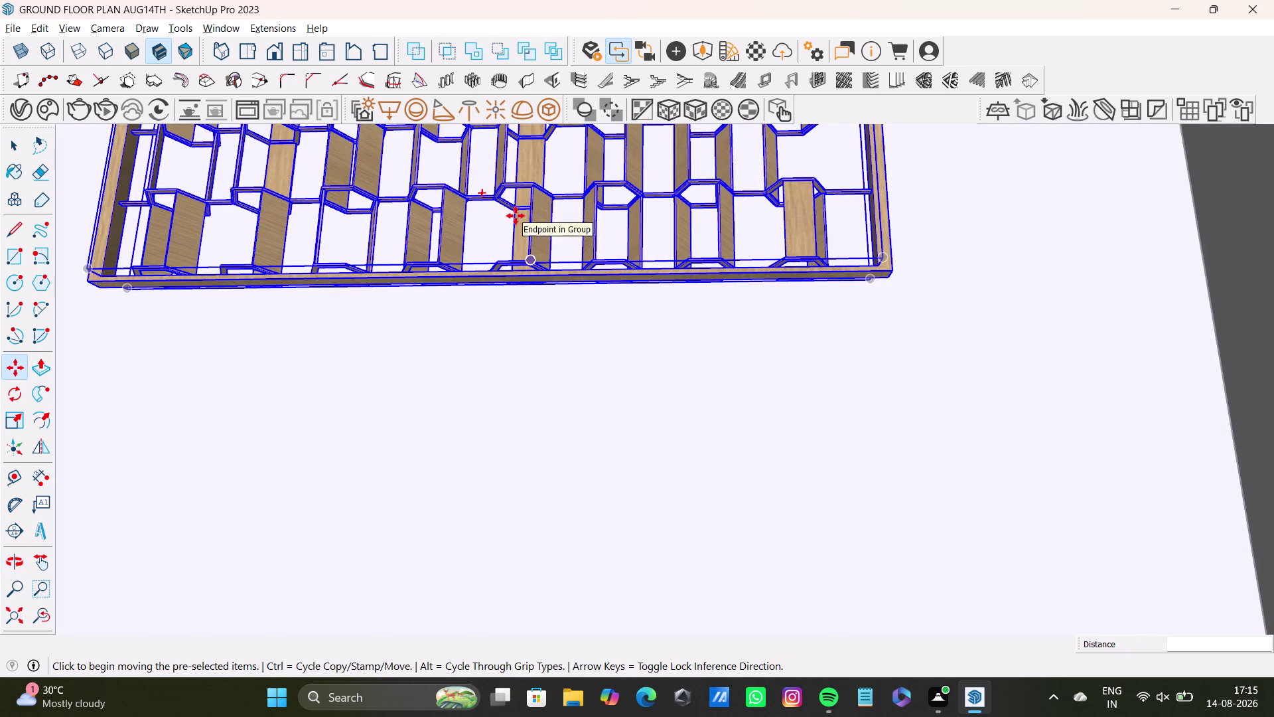
Scale the lattice door taller along the blue axis, to about 1.43 times its height.
key(s)
drag(485, 285, 461, 475)
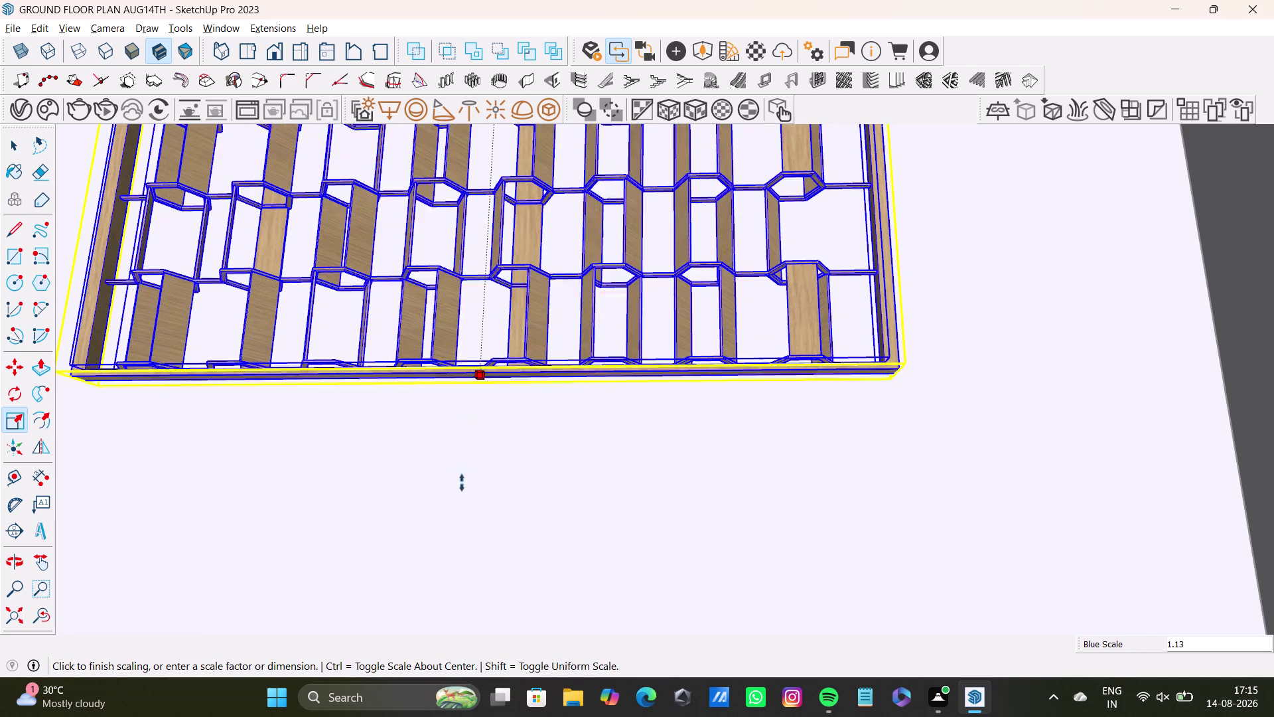
drag(461, 475, 457, 622)
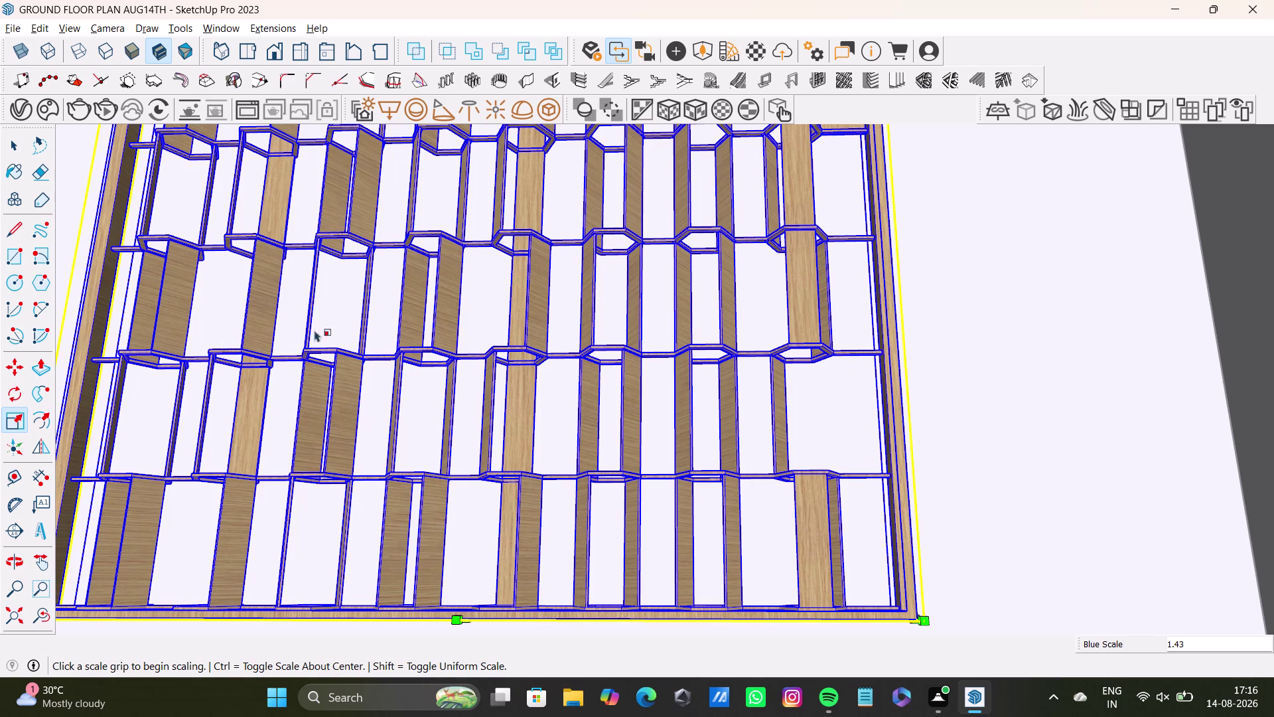
scroll(down, 3)
scroll(down, 3)
drag(21, 610, 31, 606)
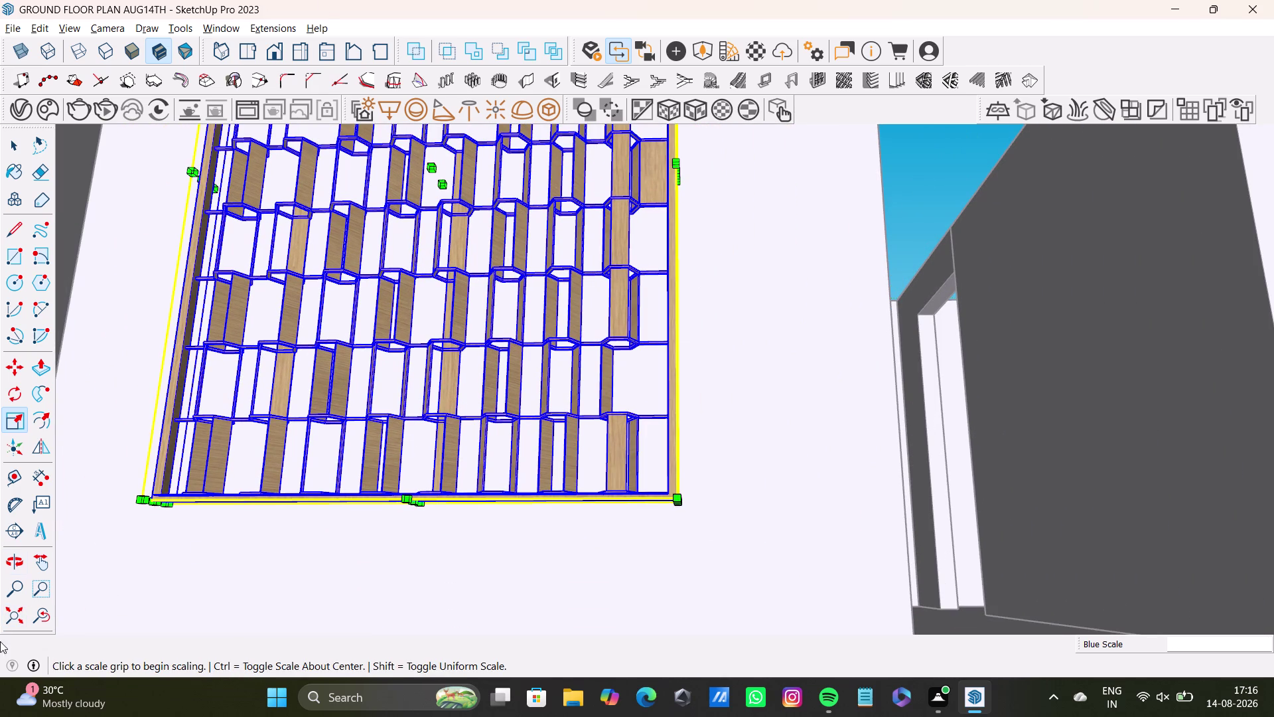
click(22, 610)
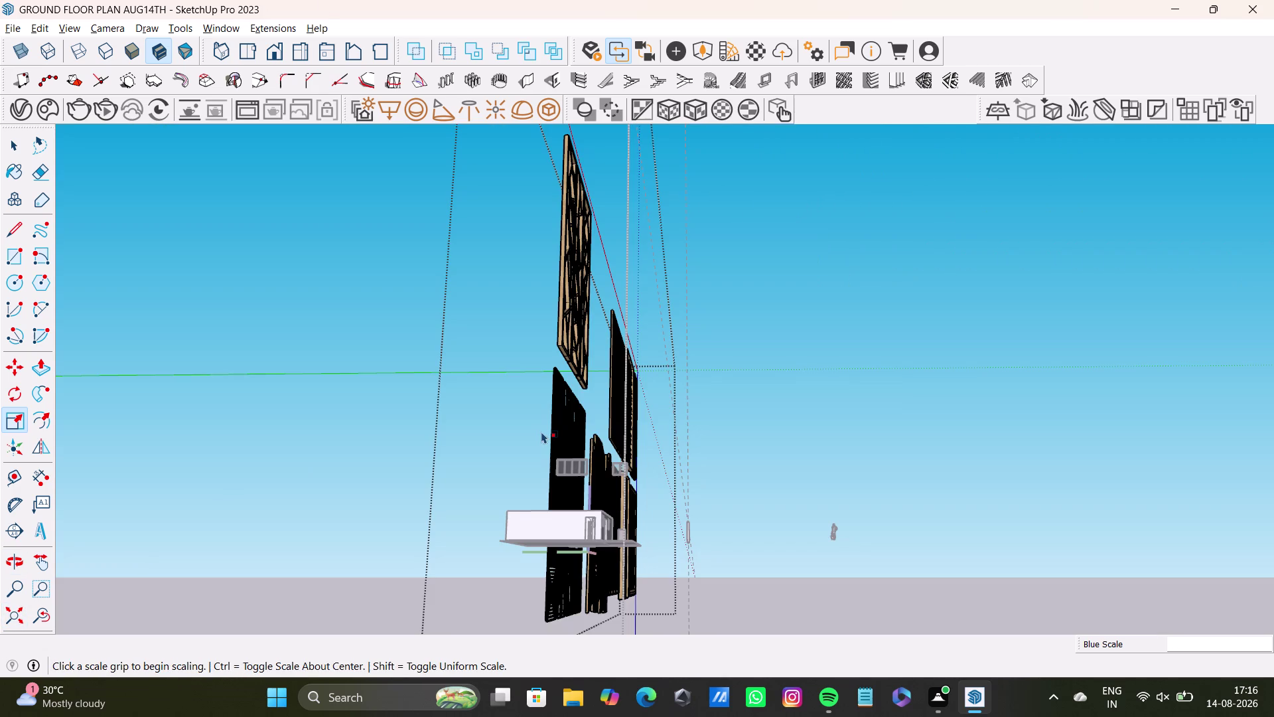
middle_drag(704, 464, 680, 502)
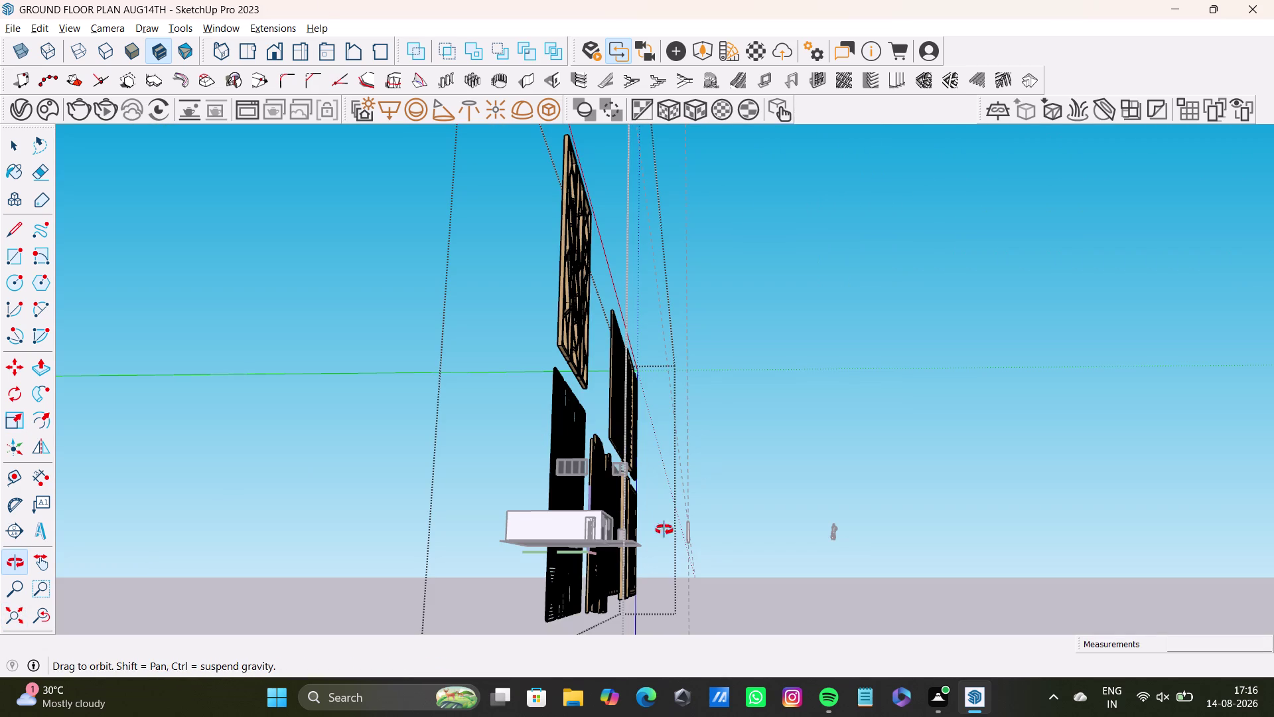
middle_drag(680, 501, 571, 611)
scroll(up, 3)
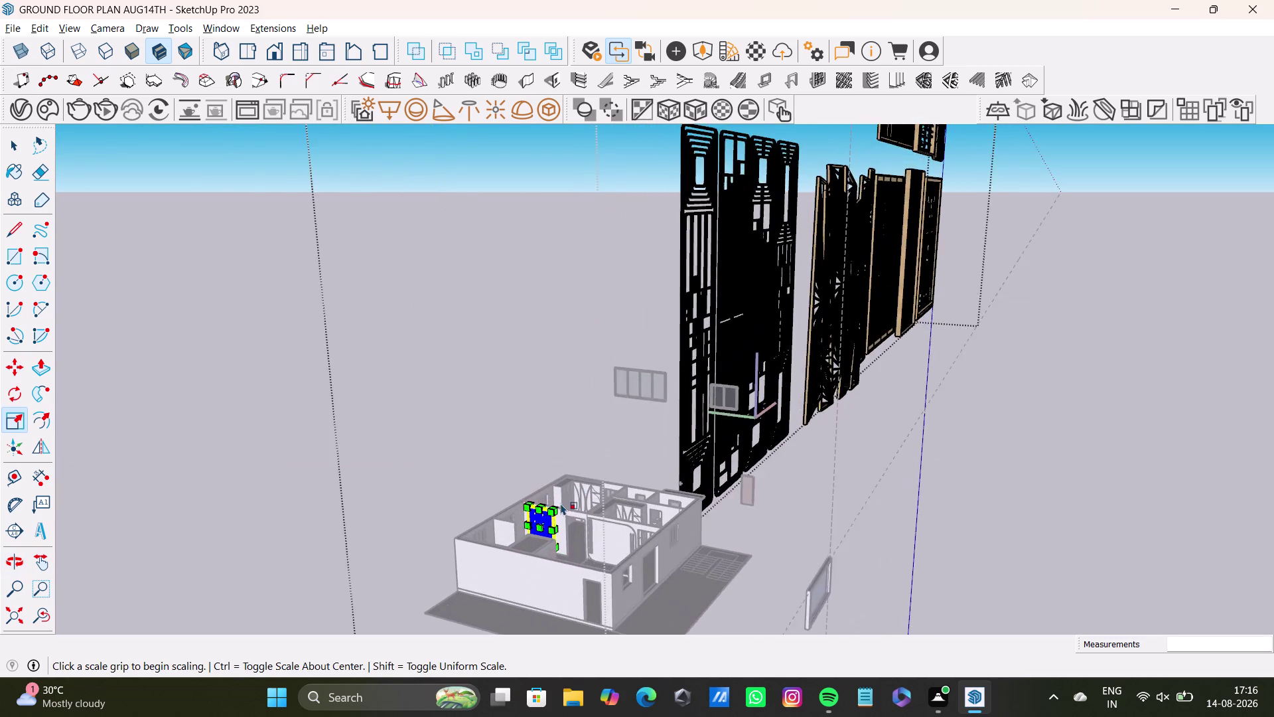
scroll(up, 3)
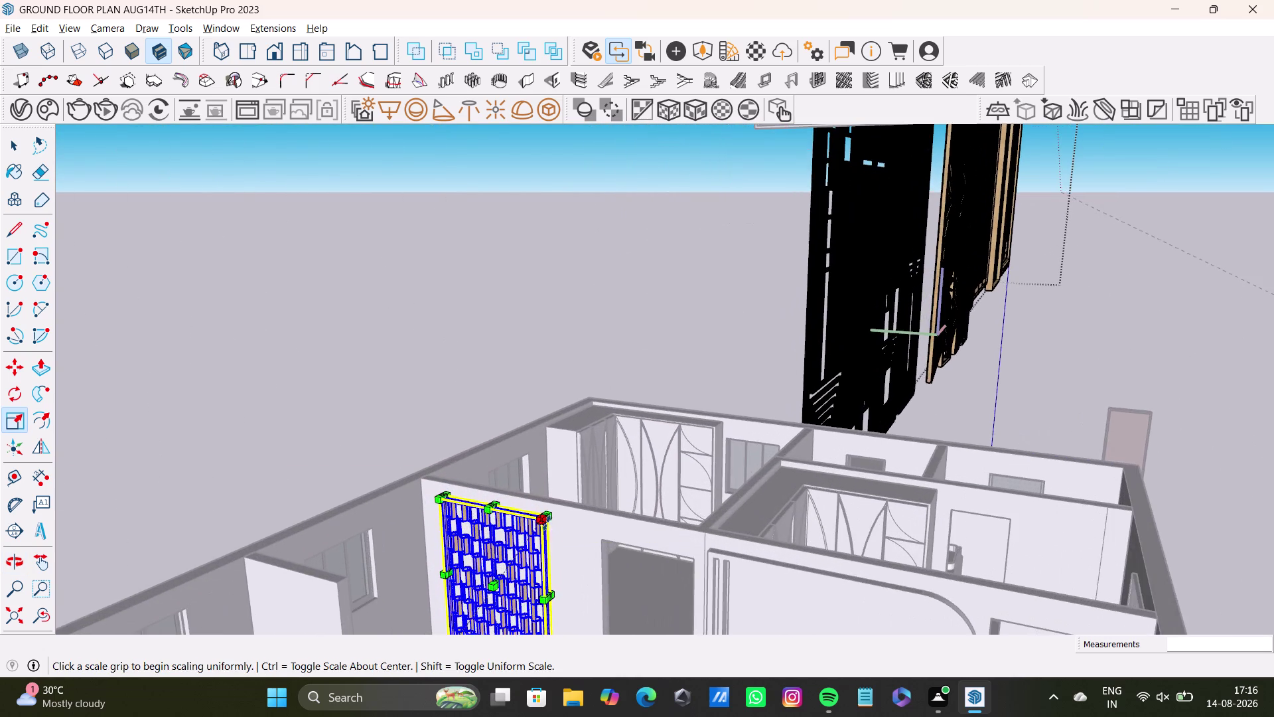
middle_drag(547, 523, 536, 380)
middle_drag(539, 424, 535, 546)
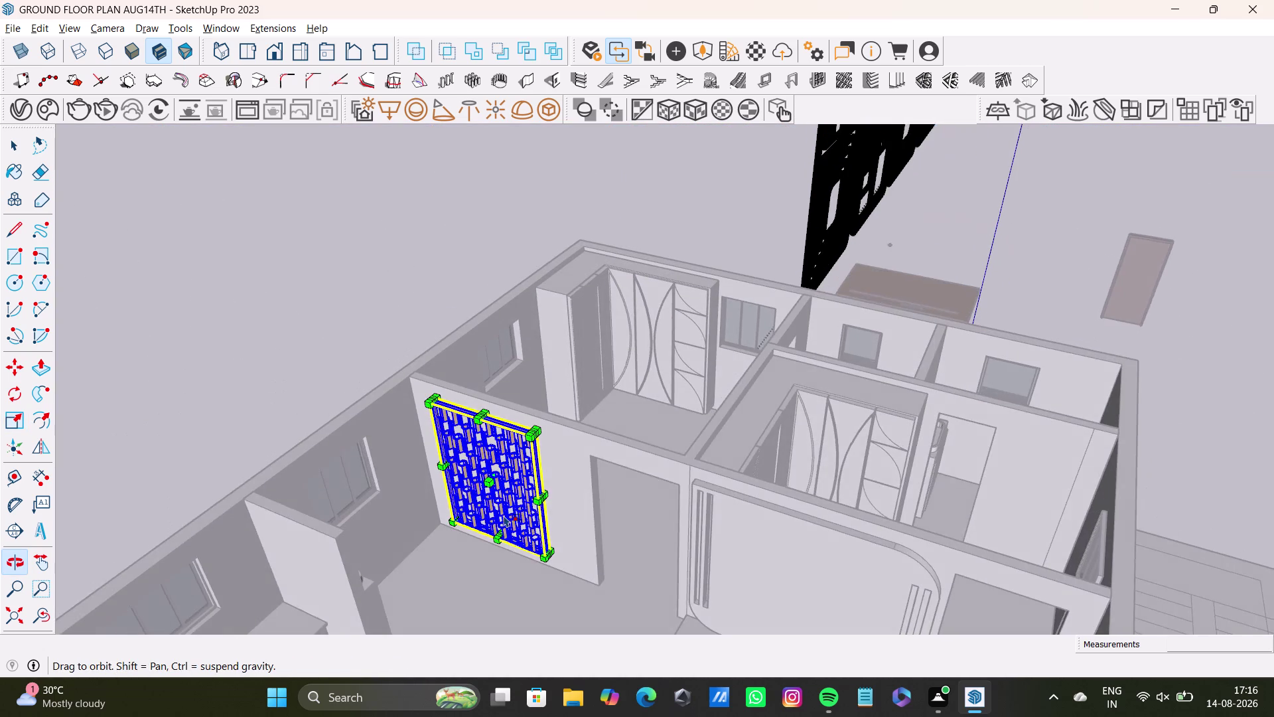
scroll(up, 3)
drag(576, 493, 593, 507)
middle_drag(485, 489, 469, 535)
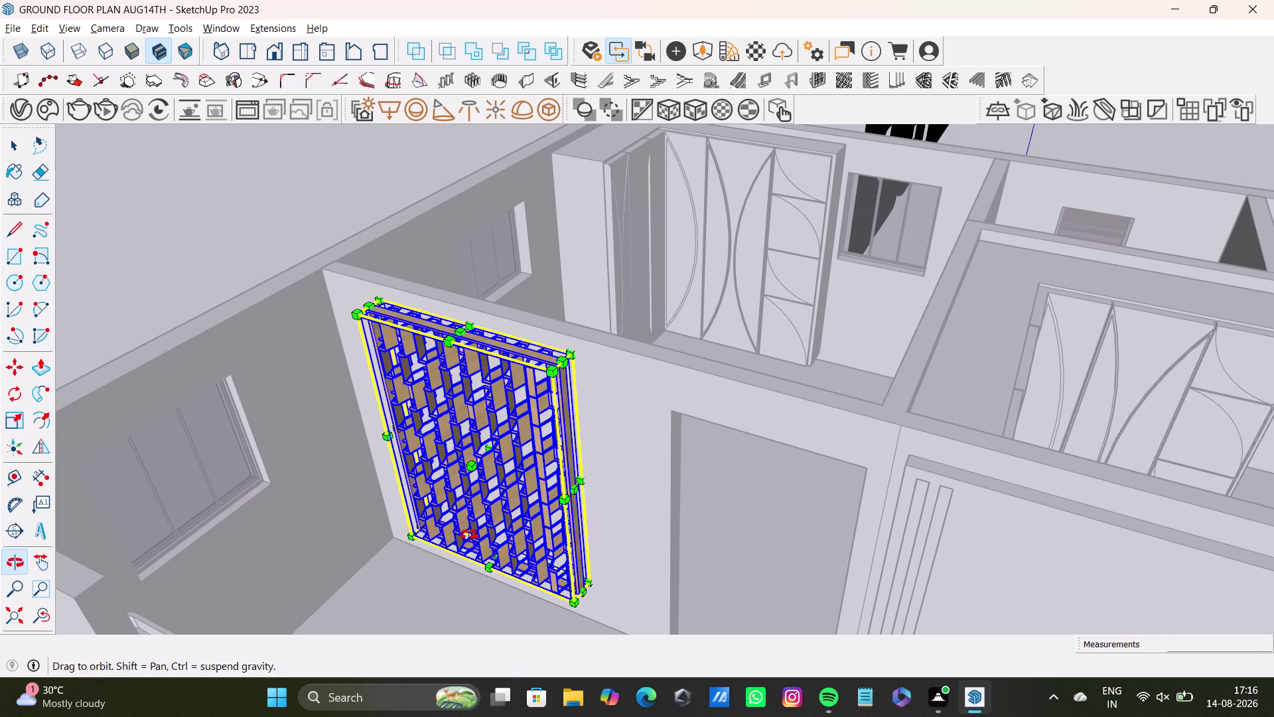
Scale the lattice door wider so it fills the interior doorway, then deselect it.
middle_drag(469, 535, 469, 543)
click(464, 495)
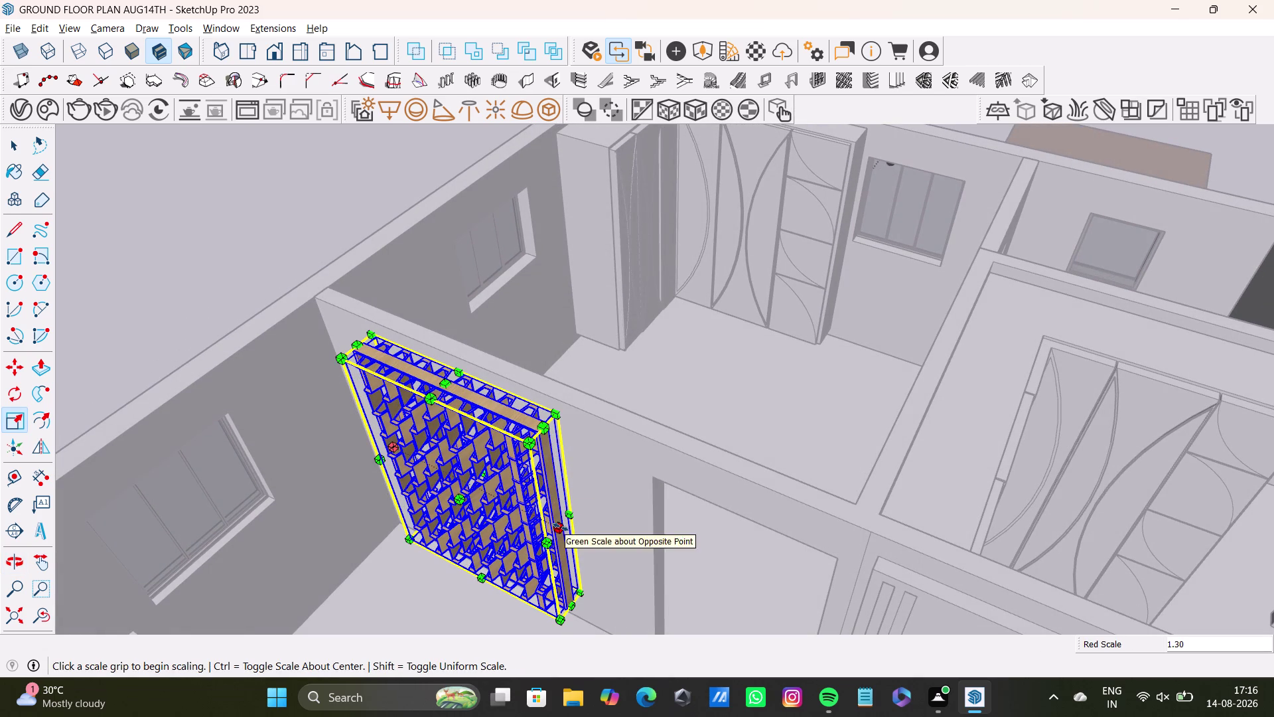
drag(561, 527, 607, 549)
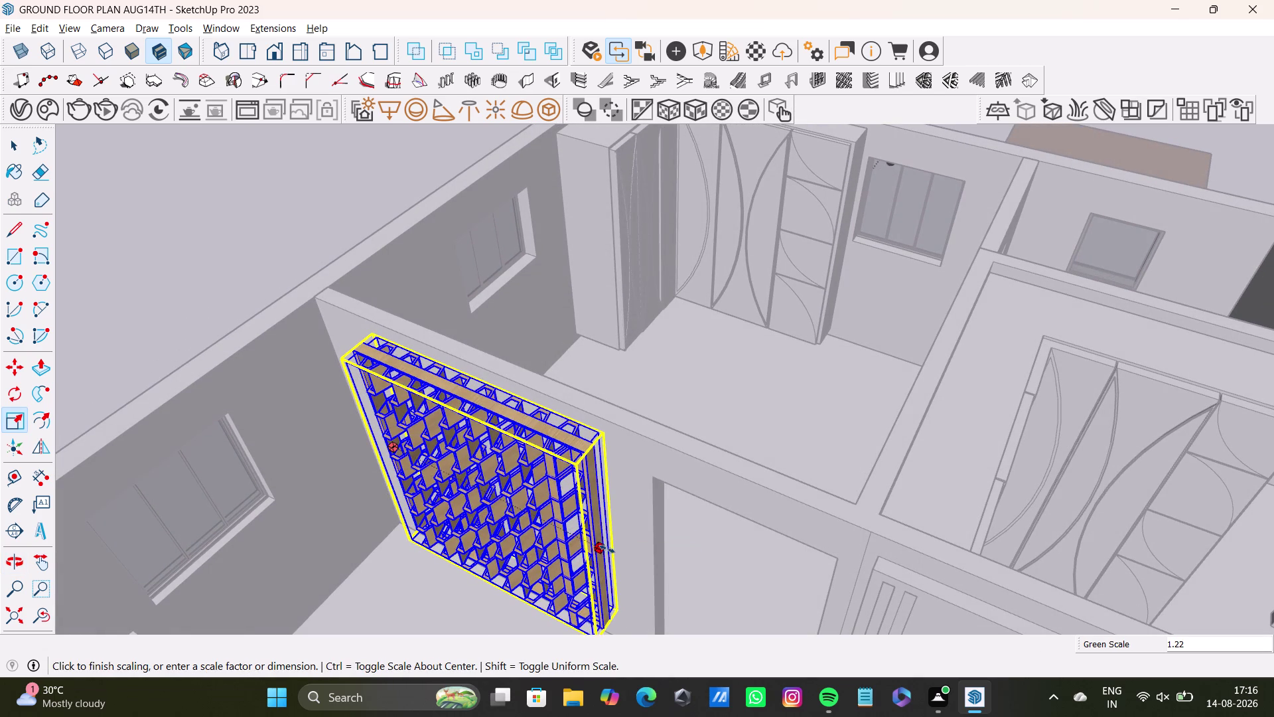
drag(607, 549, 614, 551)
middle_drag(457, 518, 625, 535)
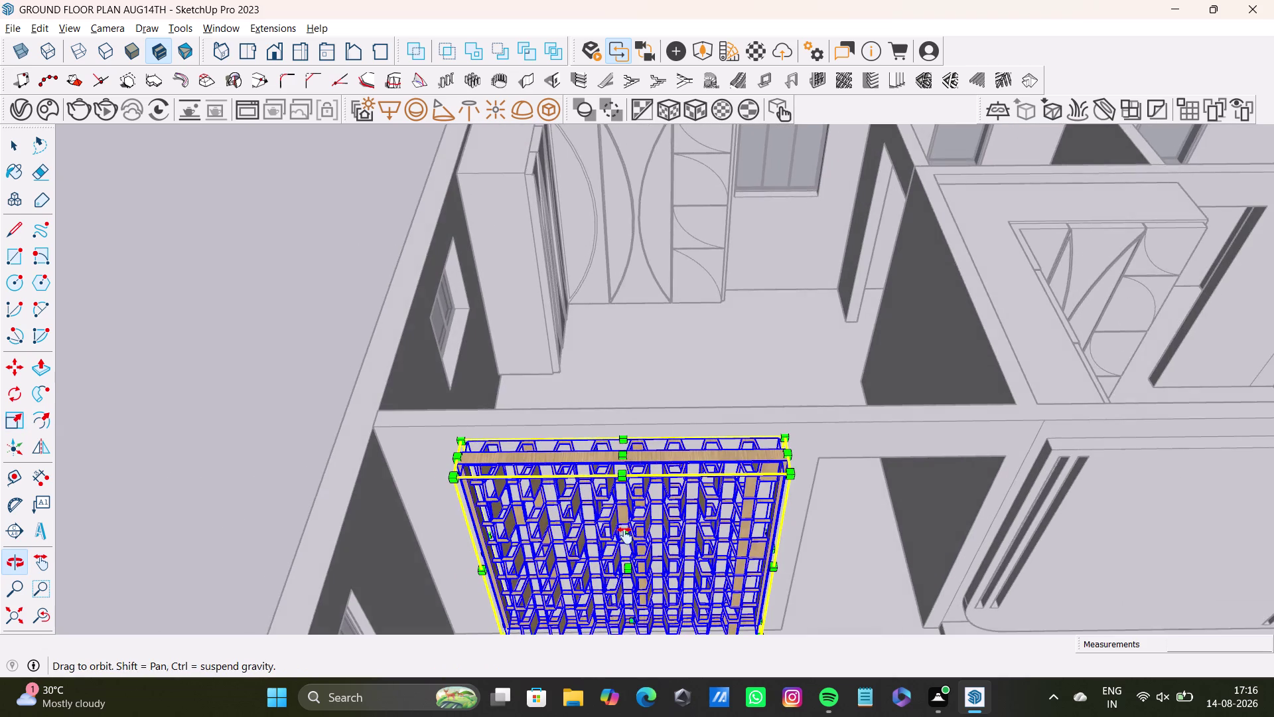
middle_drag(625, 535, 625, 452)
middle_drag(605, 479, 745, 508)
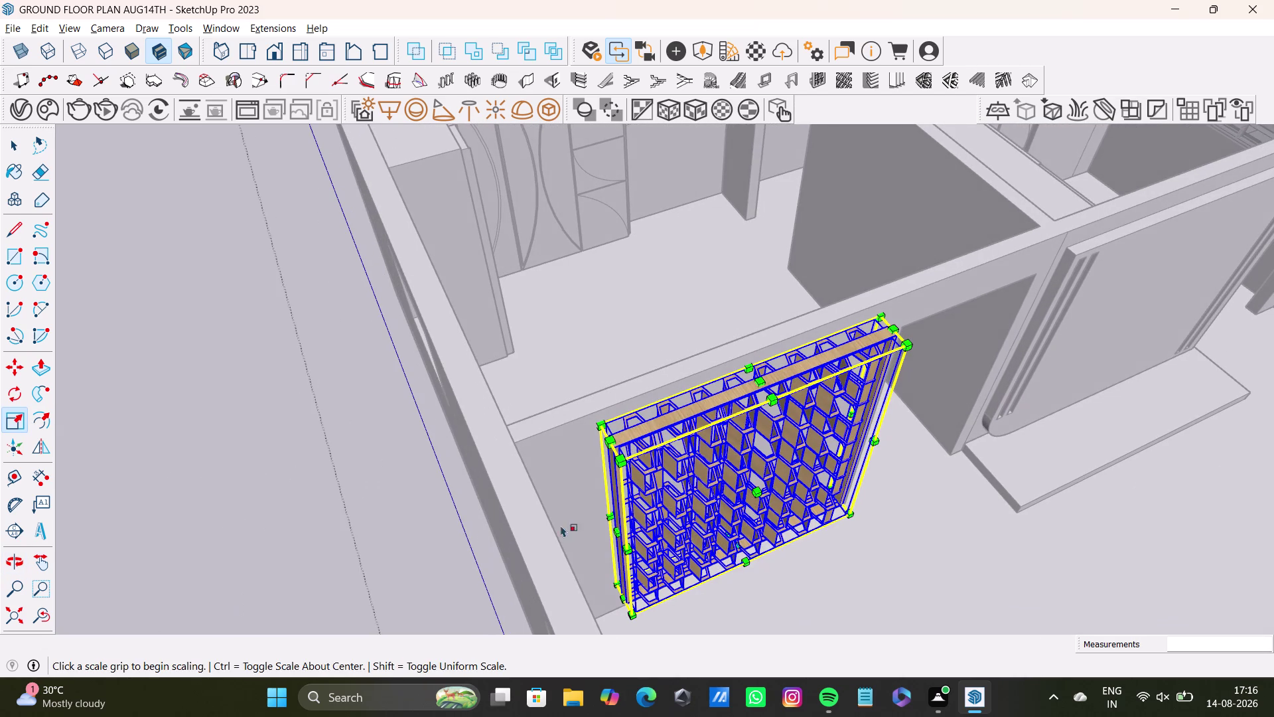
drag(615, 534, 604, 538)
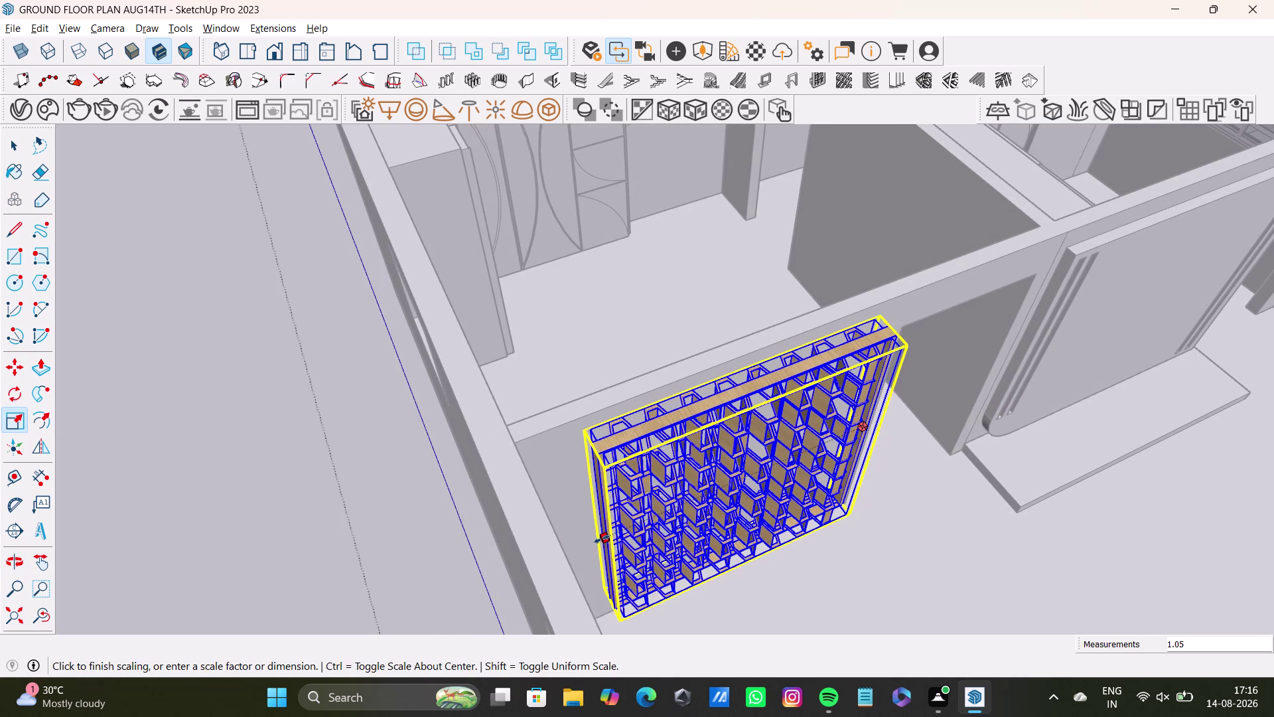
drag(604, 538, 569, 548)
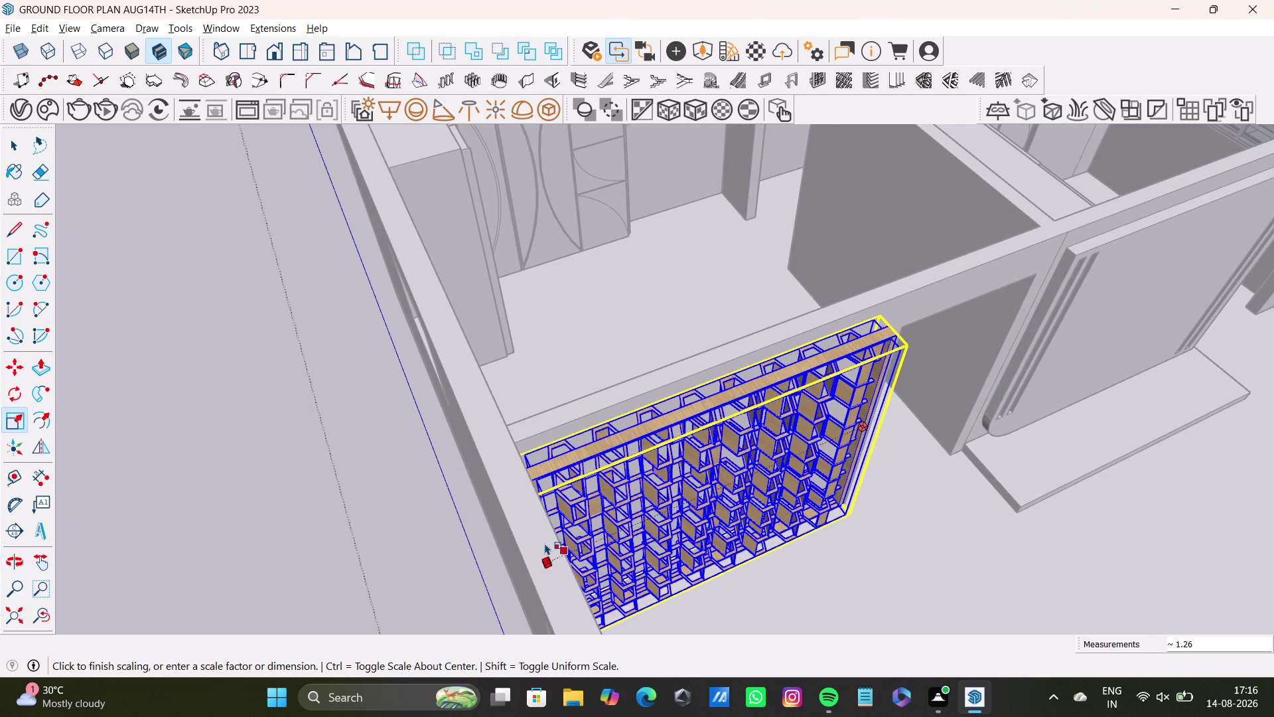
key(space)
click(451, 523)
Reselect the whole hexagonal lattice panel and rescale it once more.
middle_drag(700, 516, 692, 599)
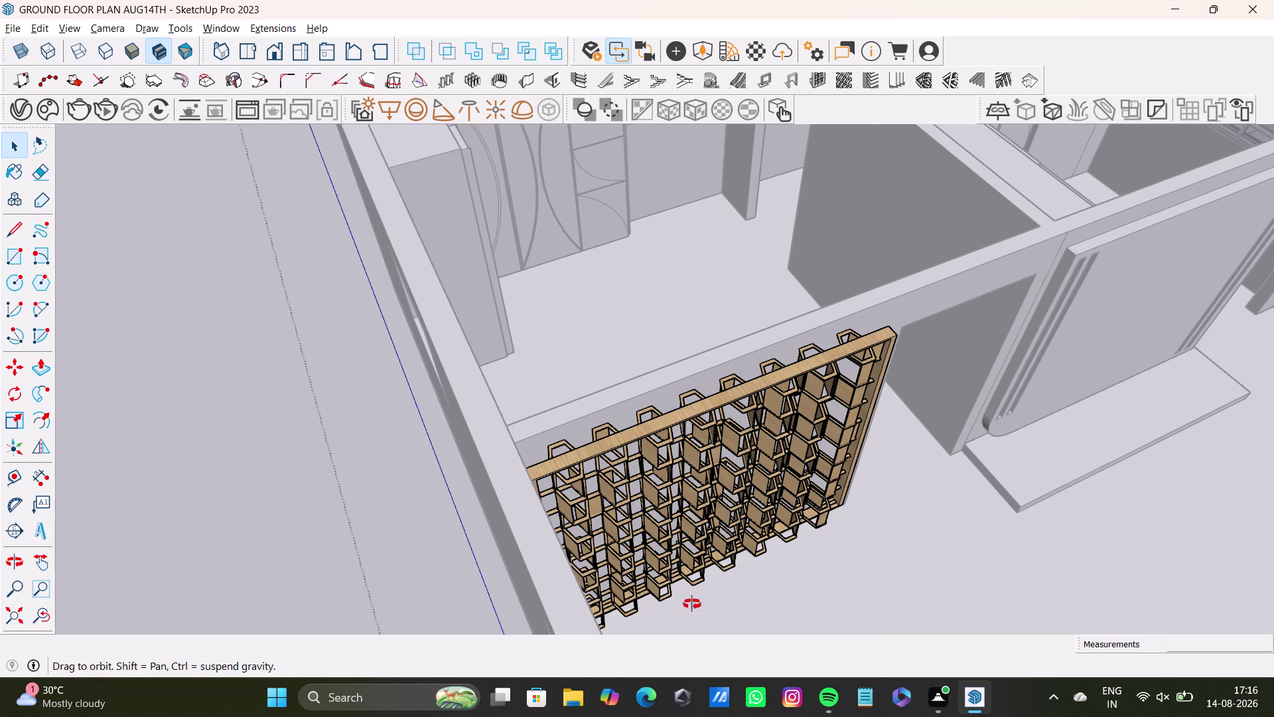
middle_drag(692, 599, 617, 507)
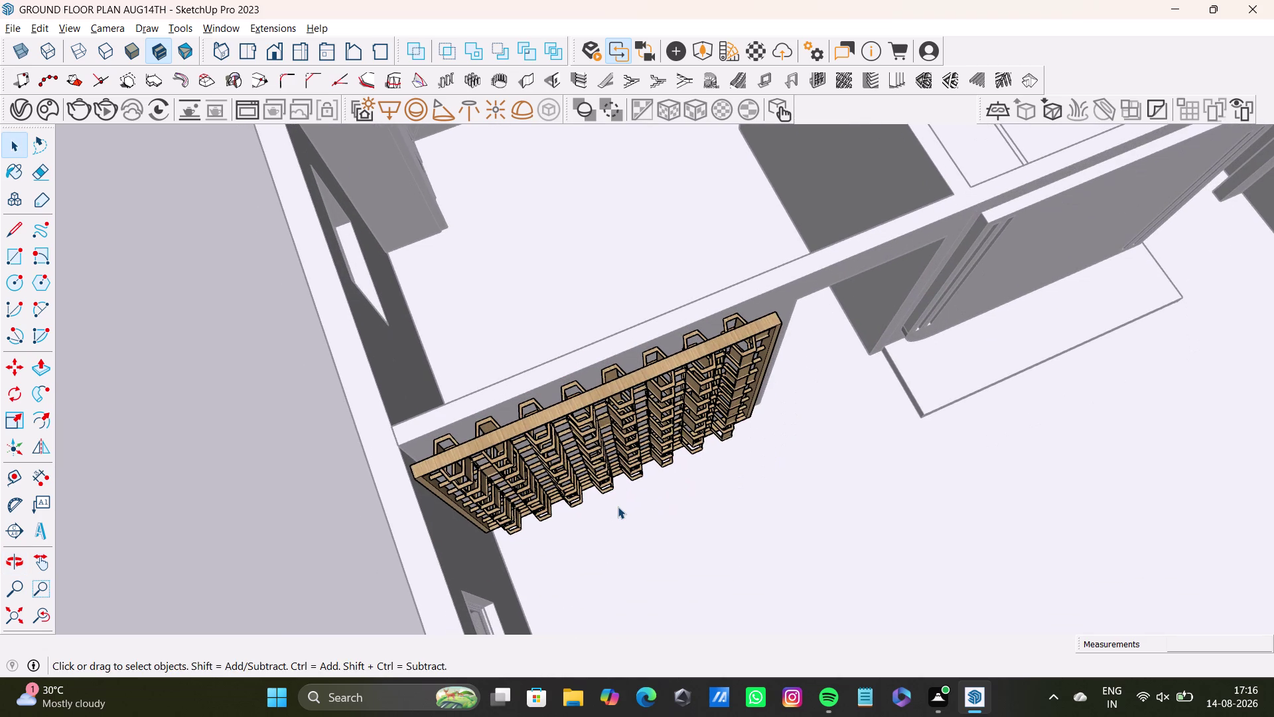
key(s)
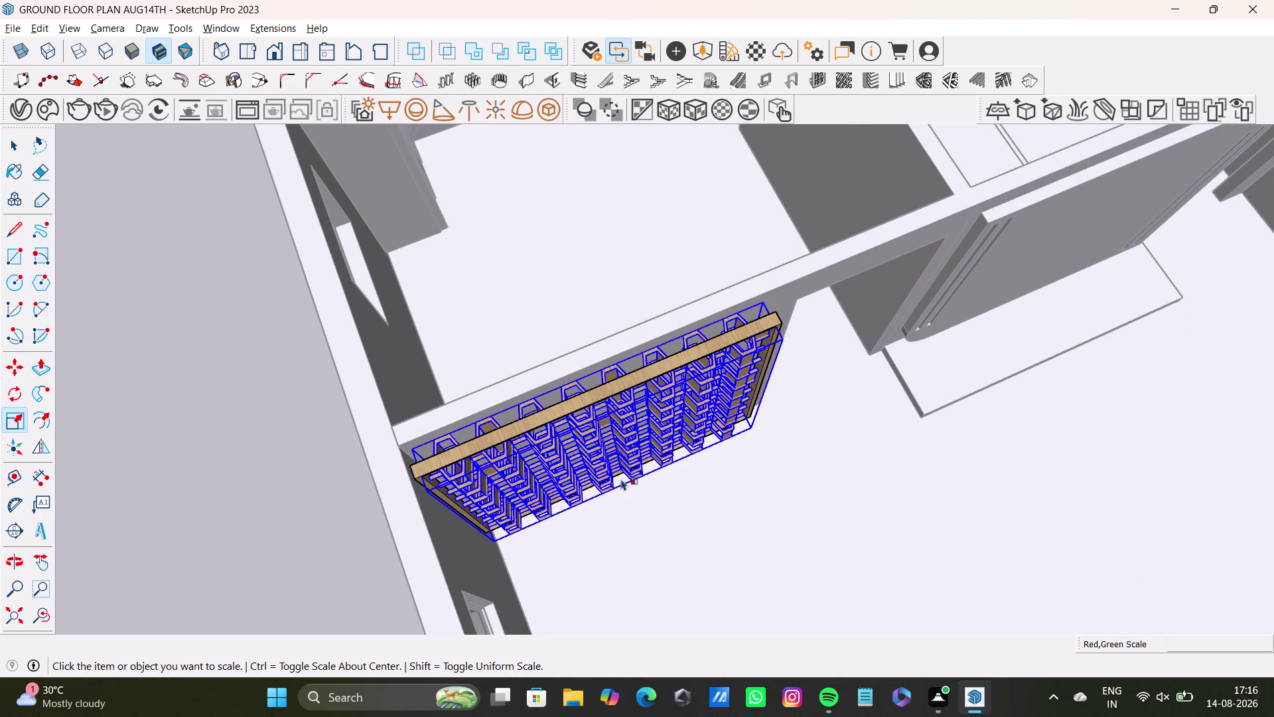
key(s)
drag(618, 443, 612, 435)
middle_drag(616, 490, 649, 437)
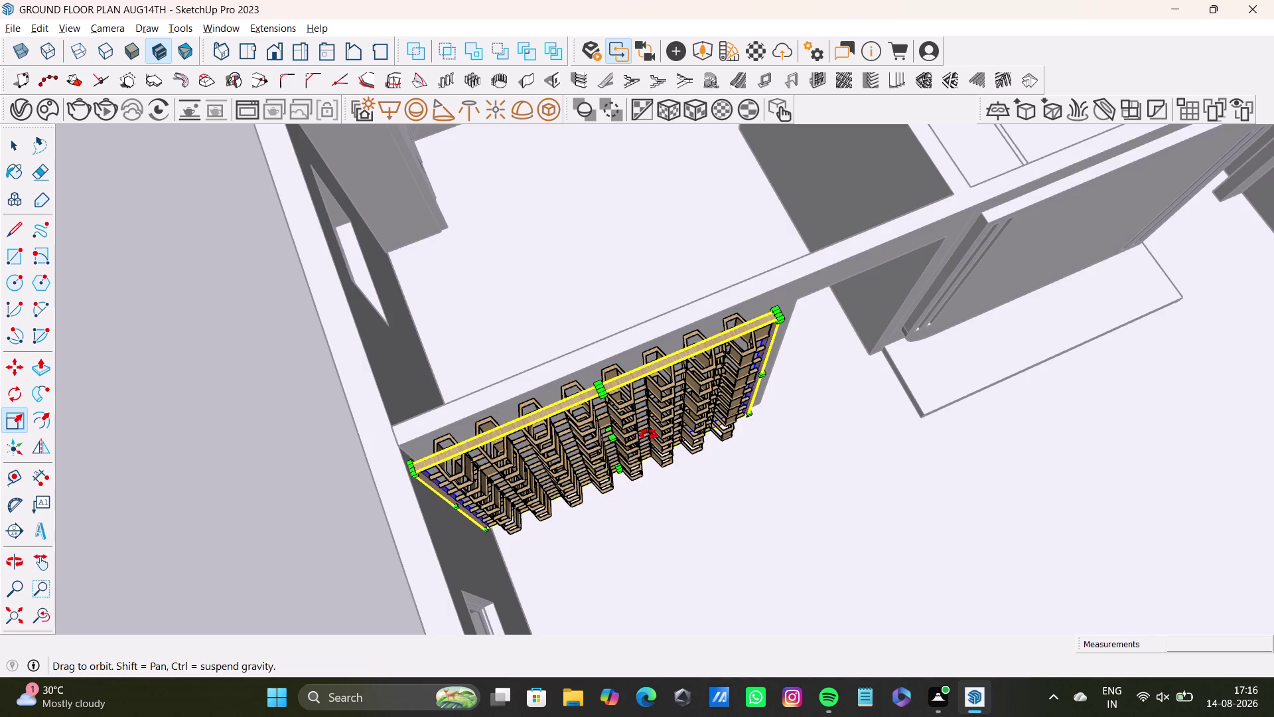
middle_drag(648, 437, 638, 397)
scroll(up, 3)
key(space)
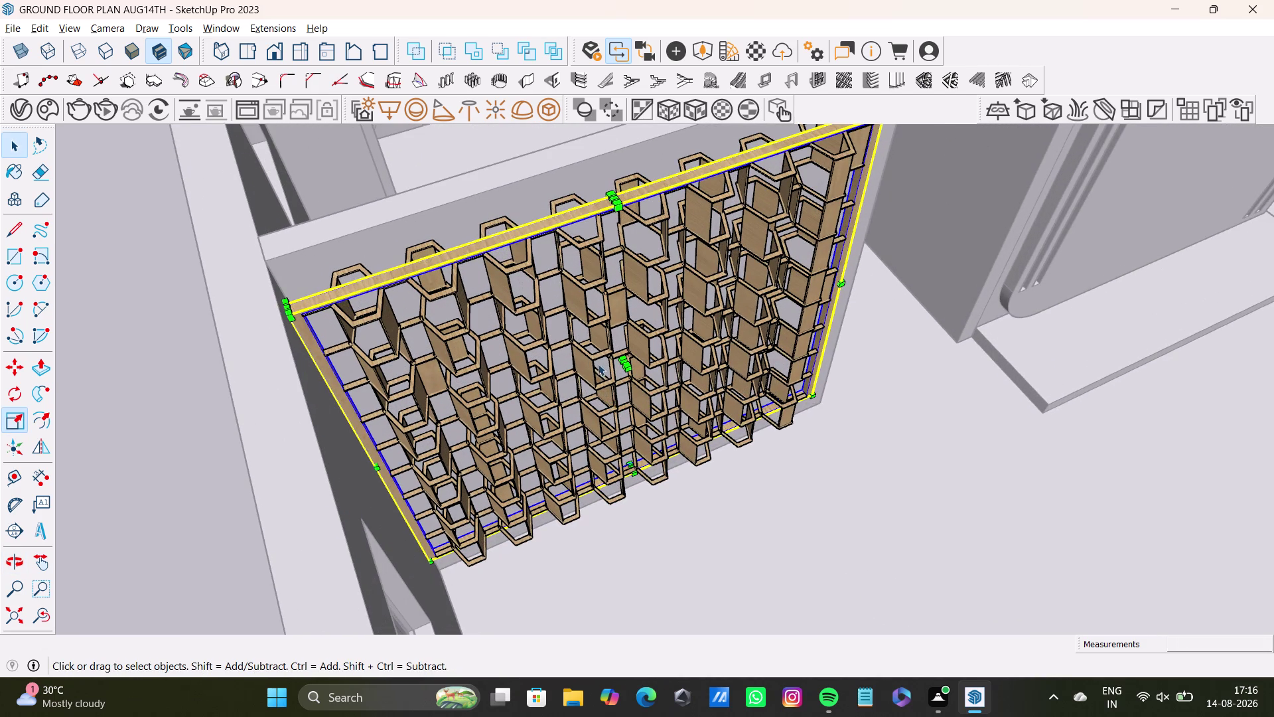
click(595, 359)
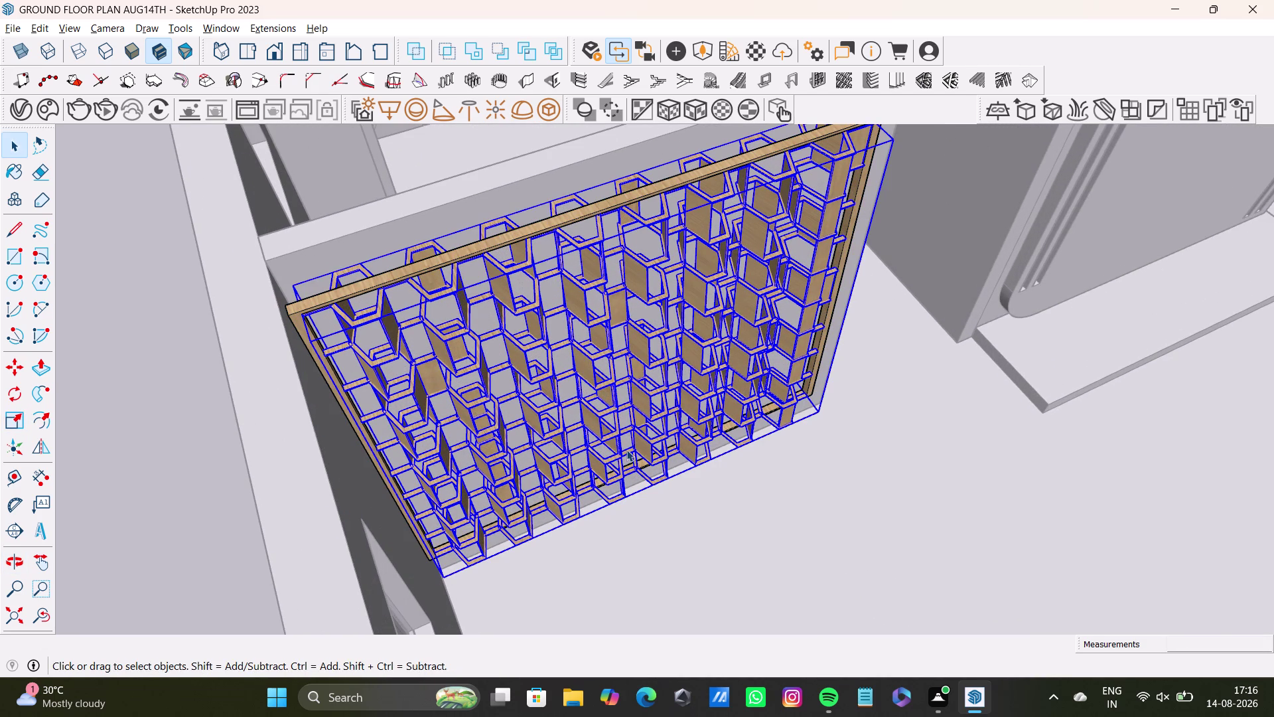
middle_drag(627, 450, 647, 418)
key(s)
drag(652, 338, 629, 310)
key(space)
click(198, 386)
Orbit around the lattice panel to check how it sits in the wall gap.
middle_drag(776, 480, 545, 556)
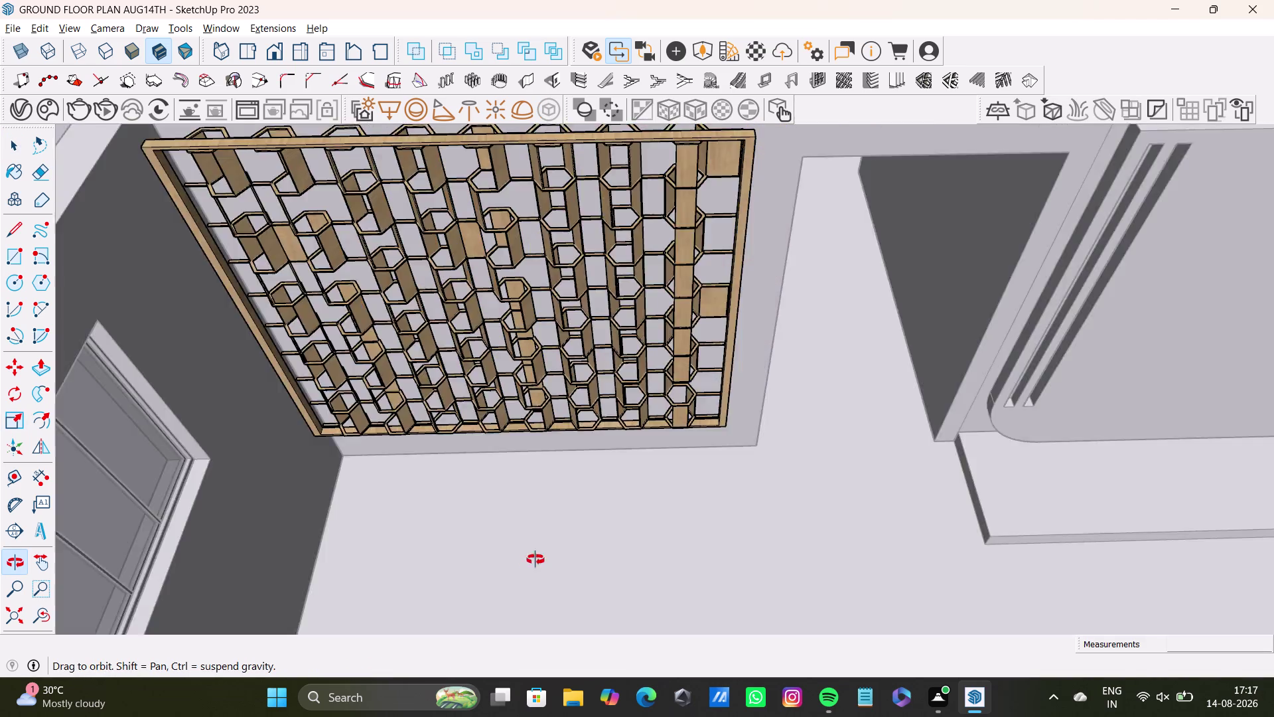
middle_drag(545, 556, 491, 562)
scroll(down, 3)
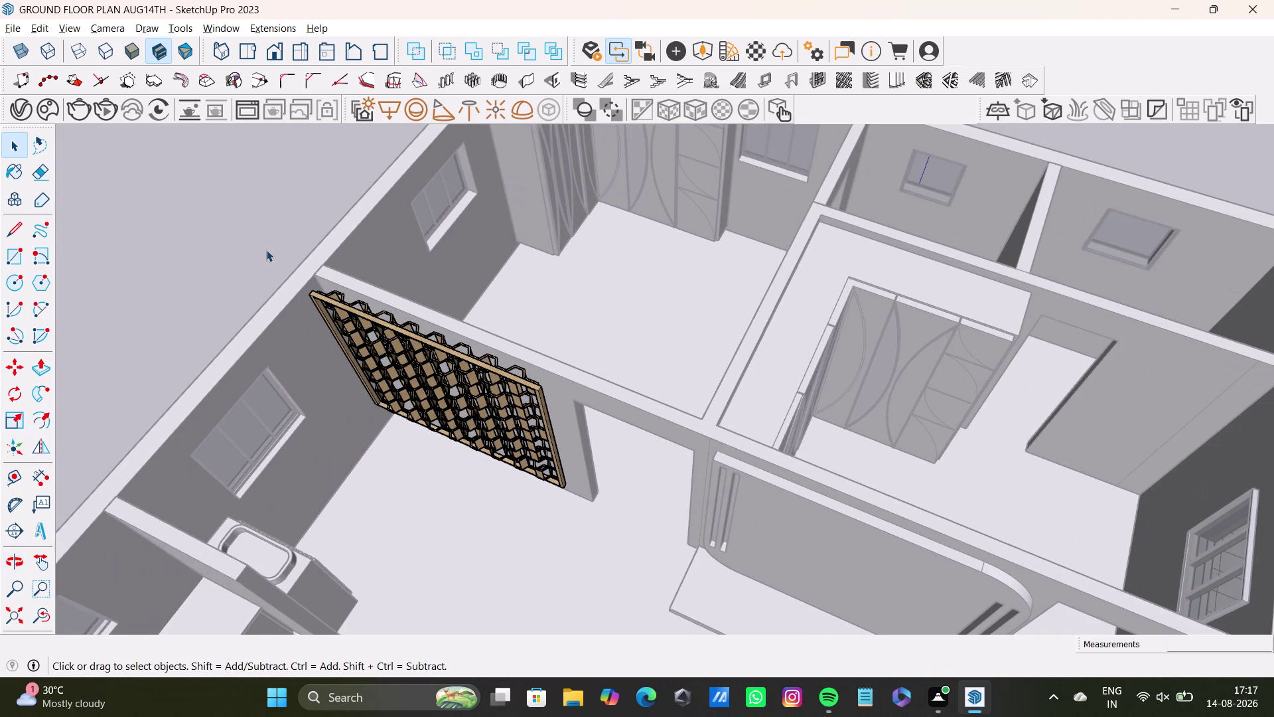
click(266, 249)
middle_drag(484, 497, 728, 489)
click(267, 395)
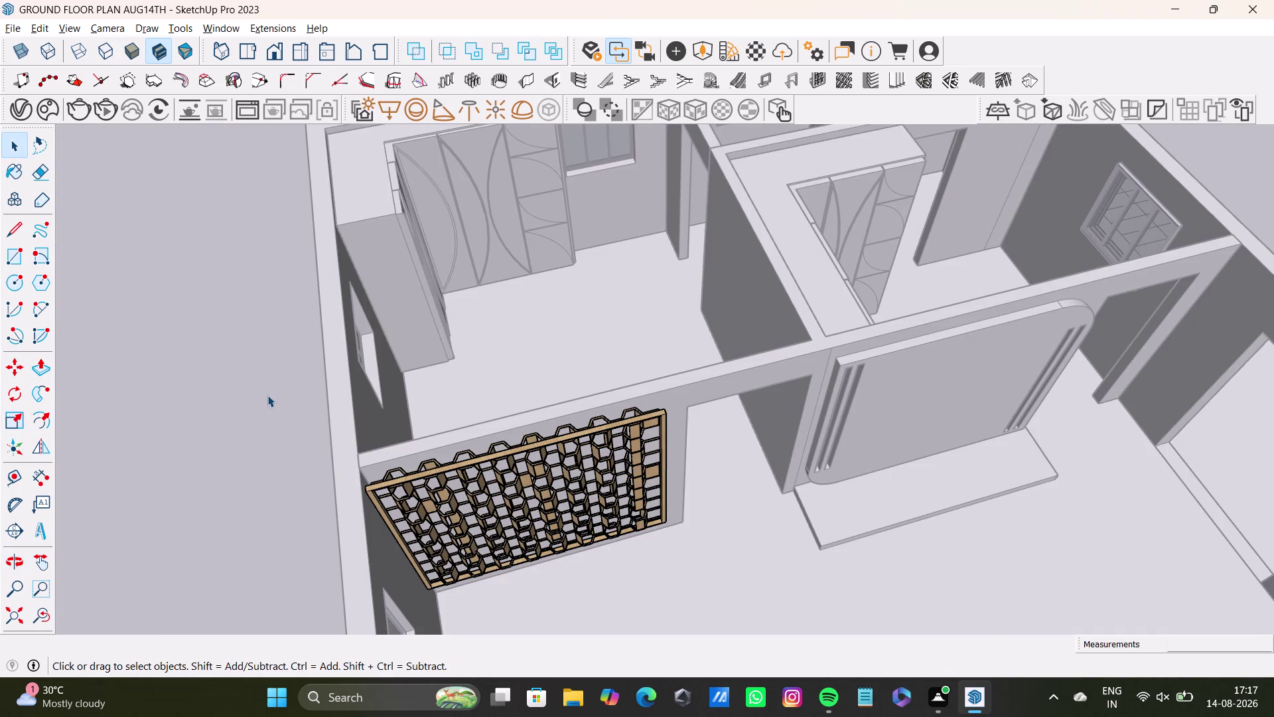
click(268, 395)
click(268, 394)
click(268, 394)
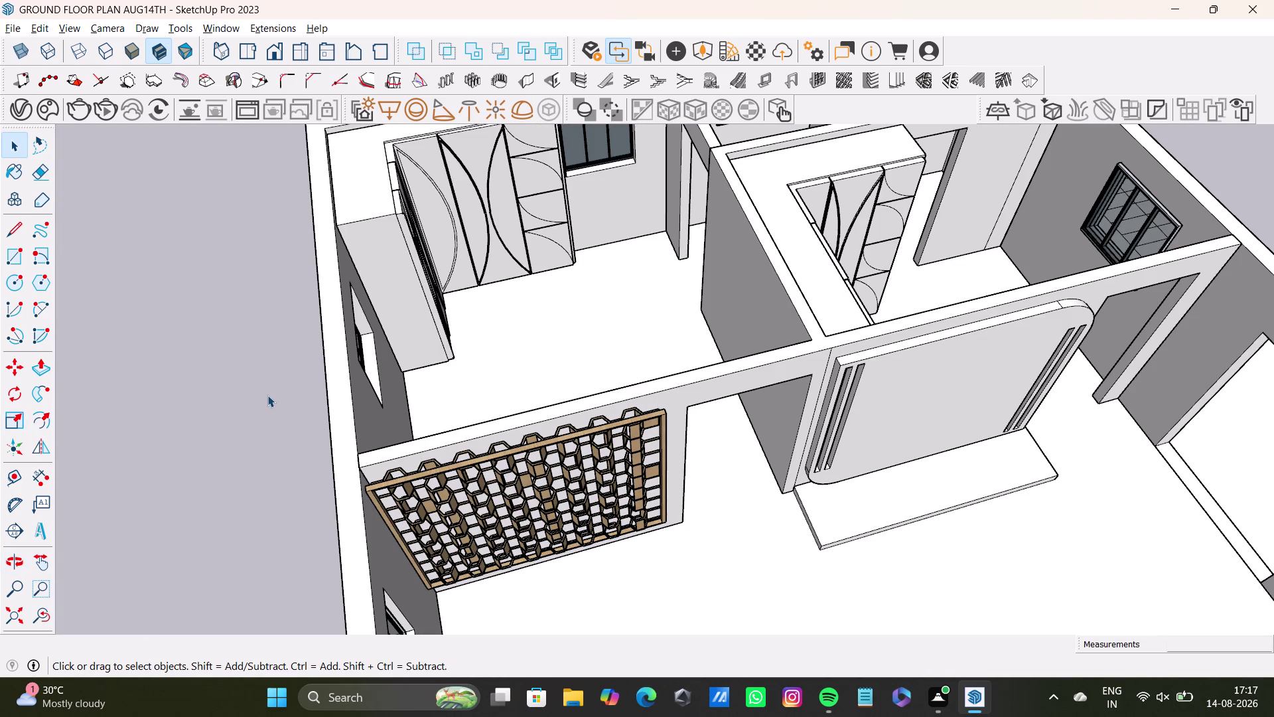
middle_drag(551, 423, 444, 428)
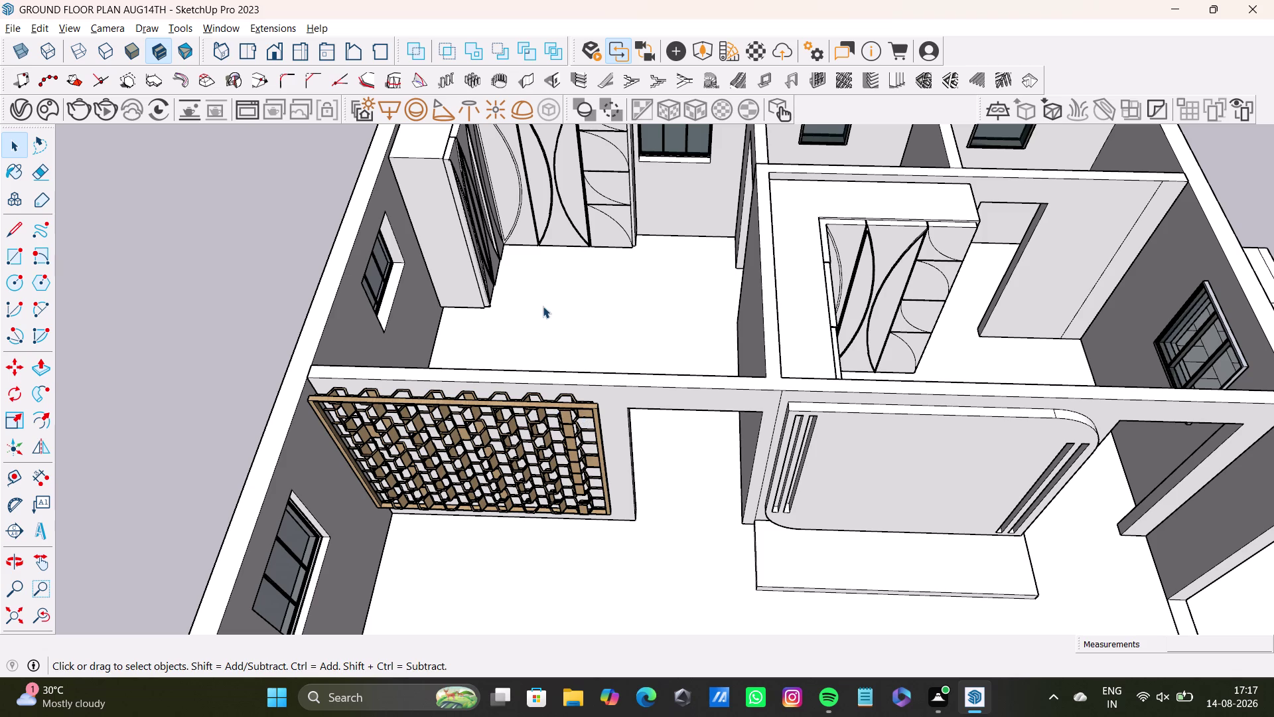
Move the lattice panel by its top corner to a new spot along the wall.
key(m)
key(space)
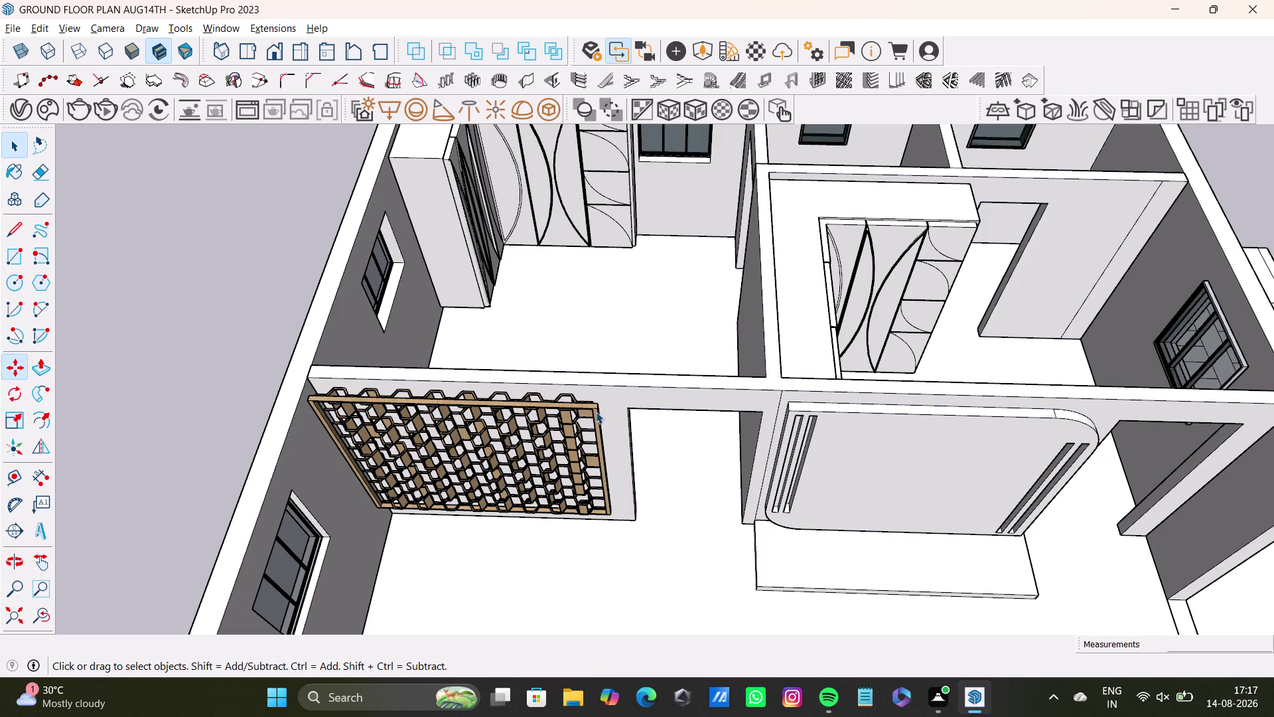
double_click(592, 409)
double_click(592, 409)
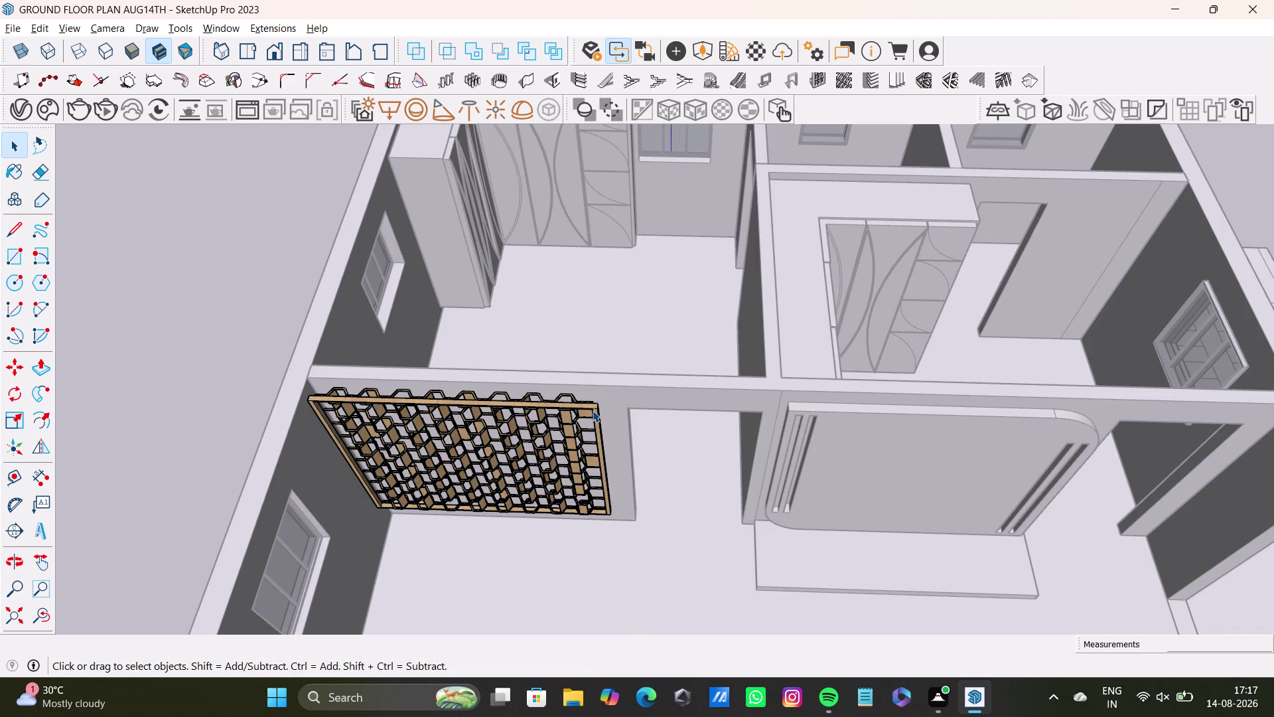
key(m)
click(599, 403)
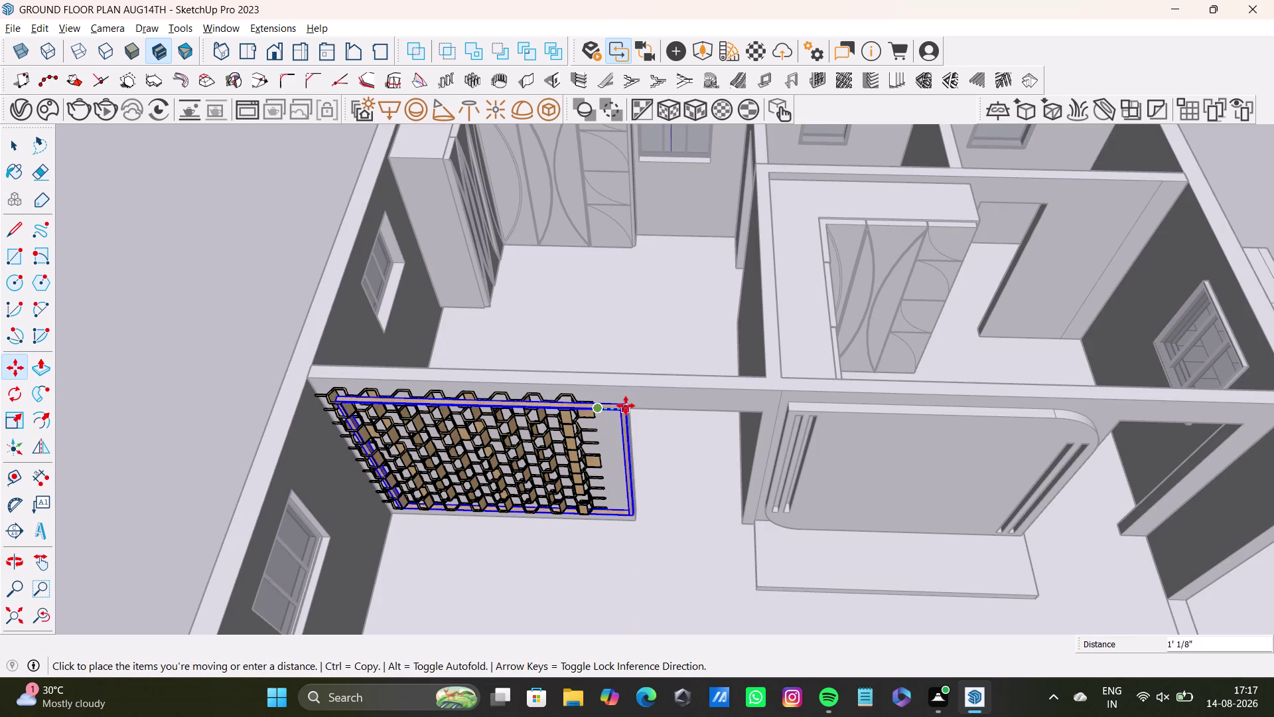
key(space)
click(530, 438)
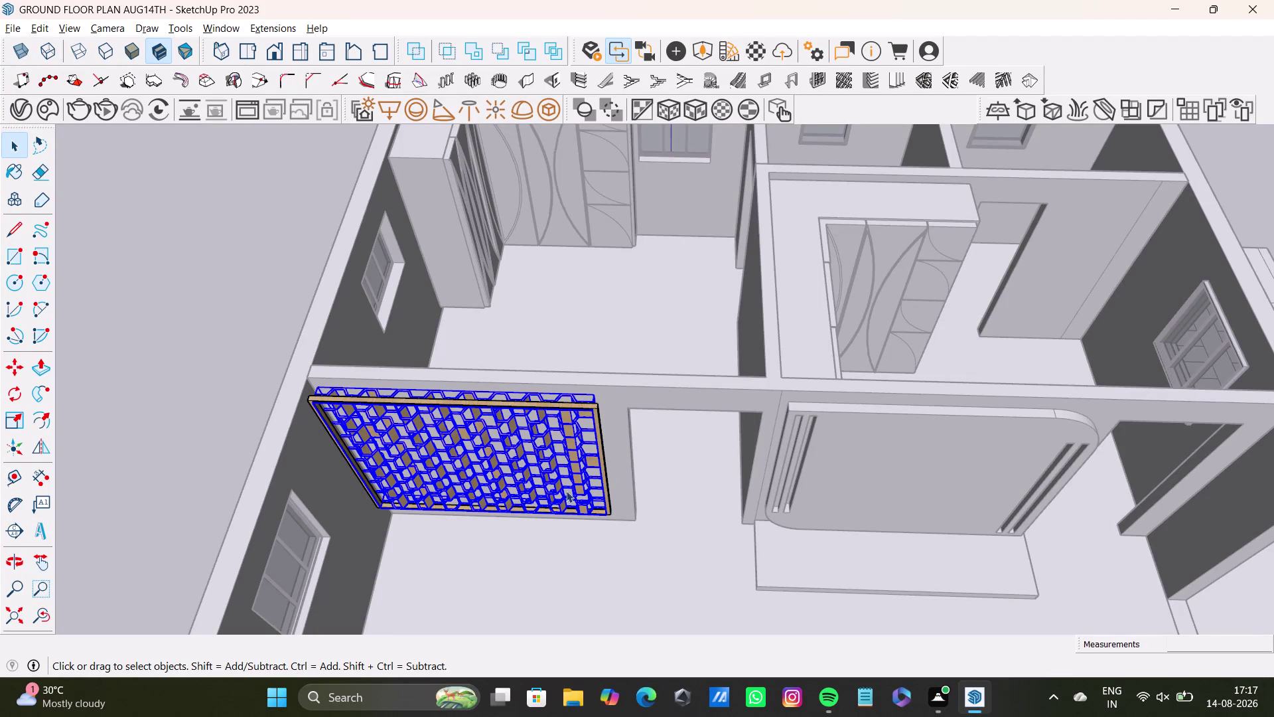
Reselect the panel and snap it to the wall opening's edge, squaring it in the gap.
click(606, 477)
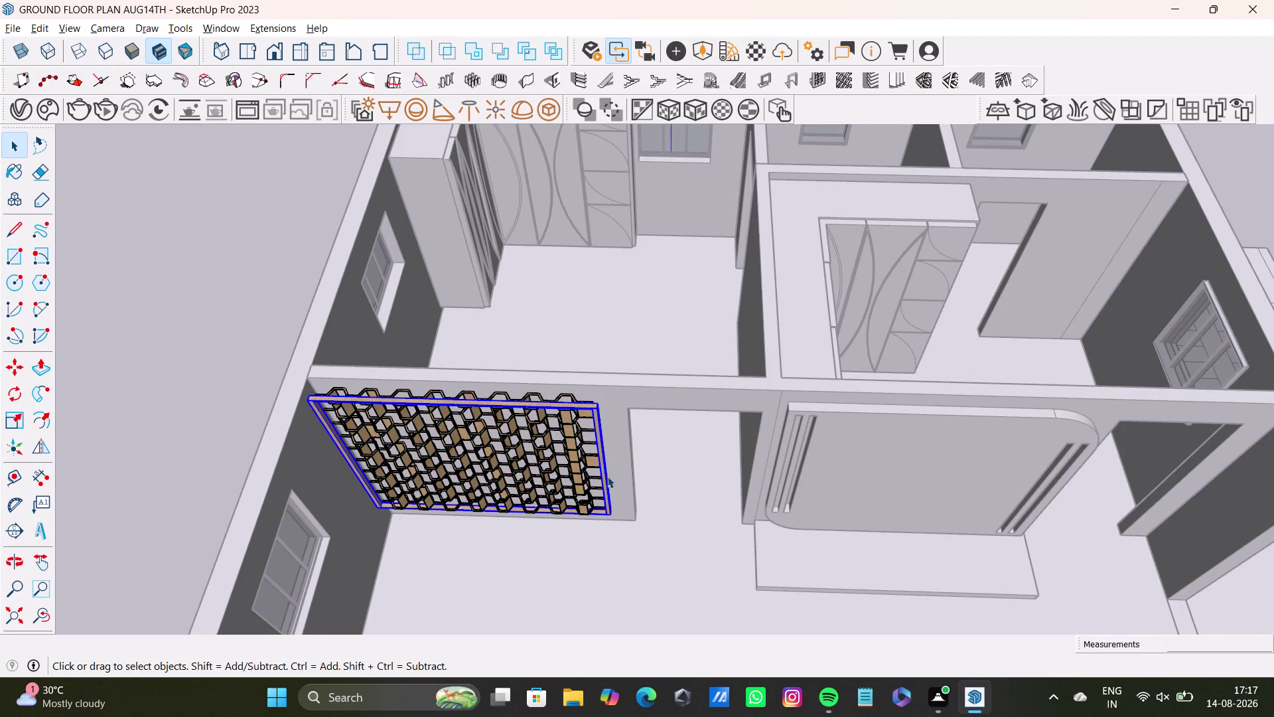
click(581, 455)
click(598, 428)
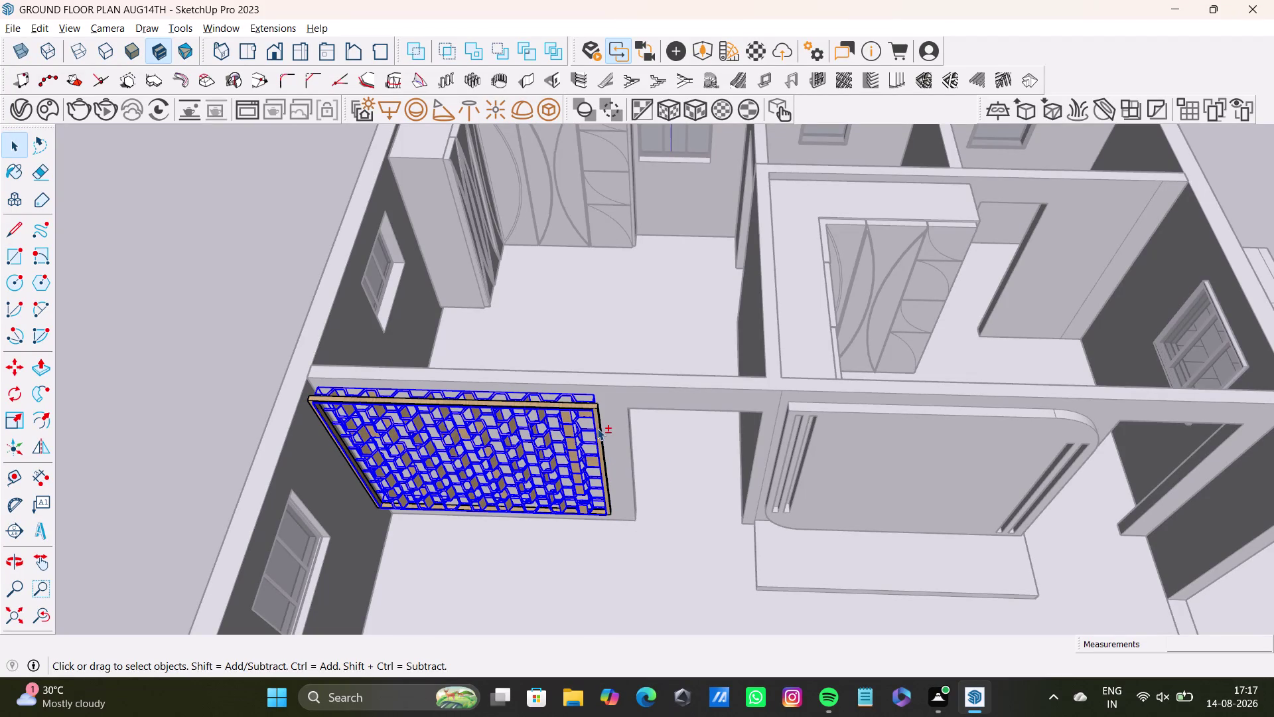
key(m)
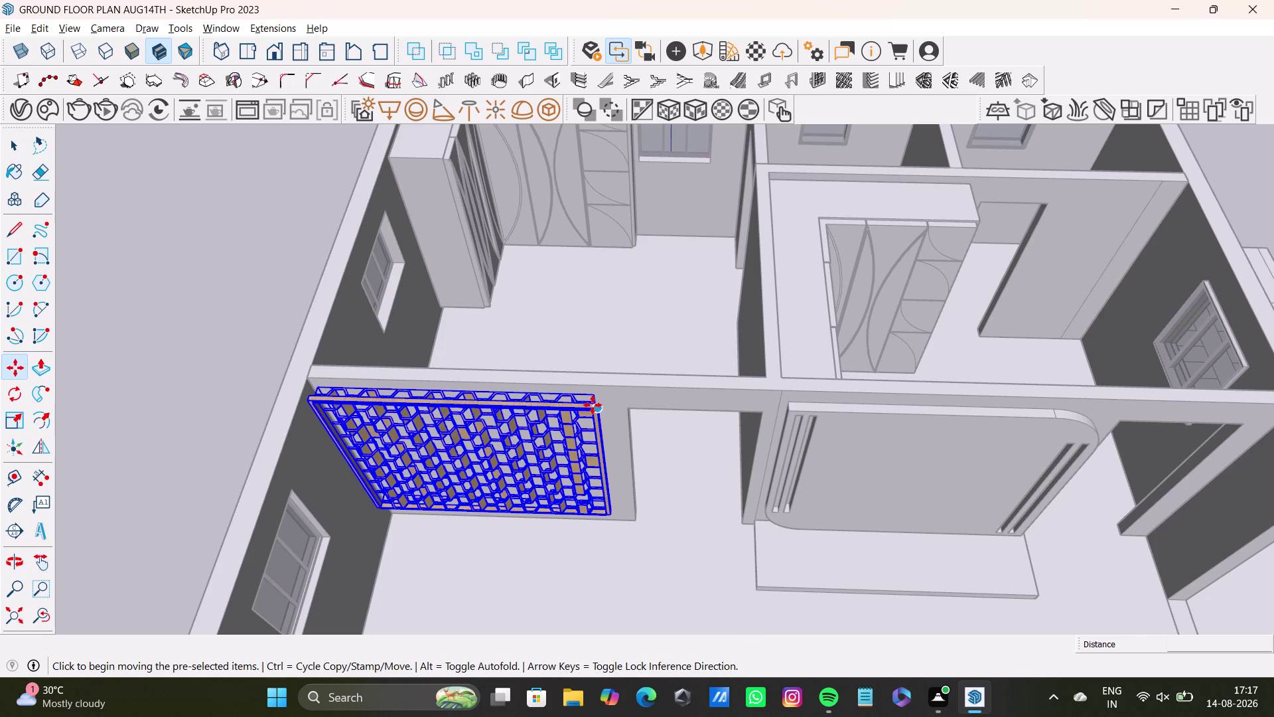
drag(595, 406, 611, 428)
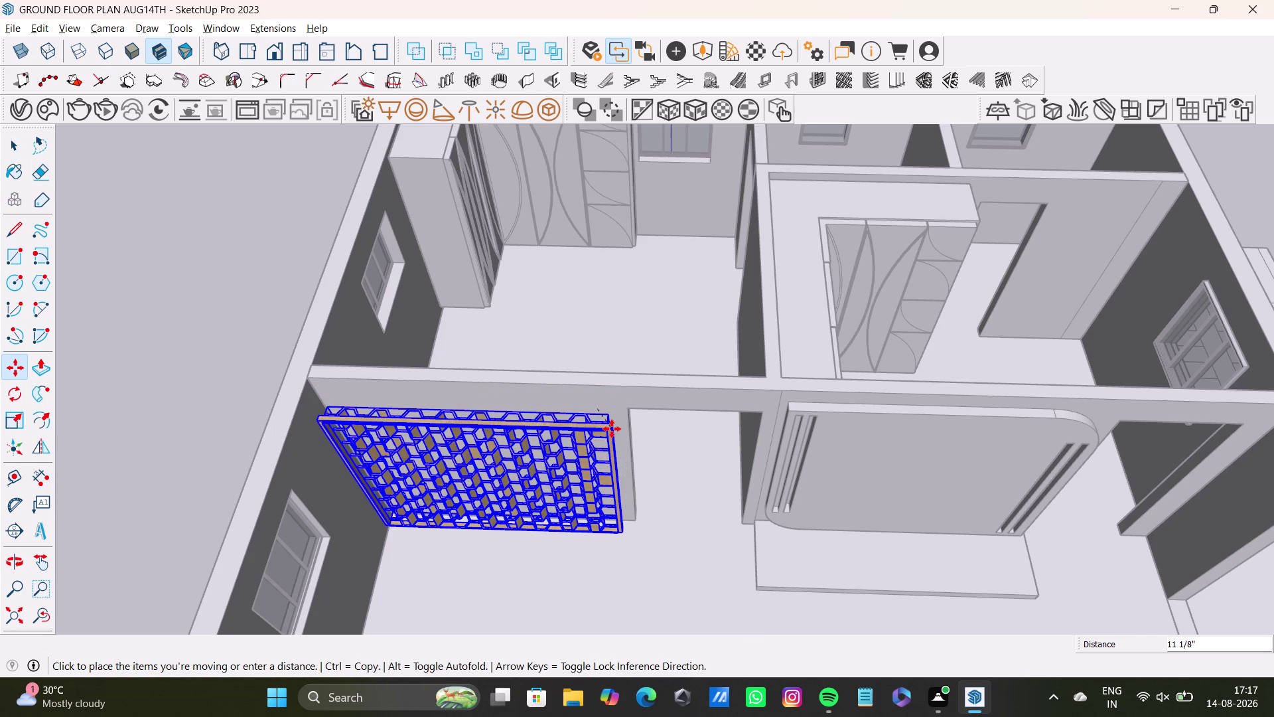
drag(612, 429, 618, 417)
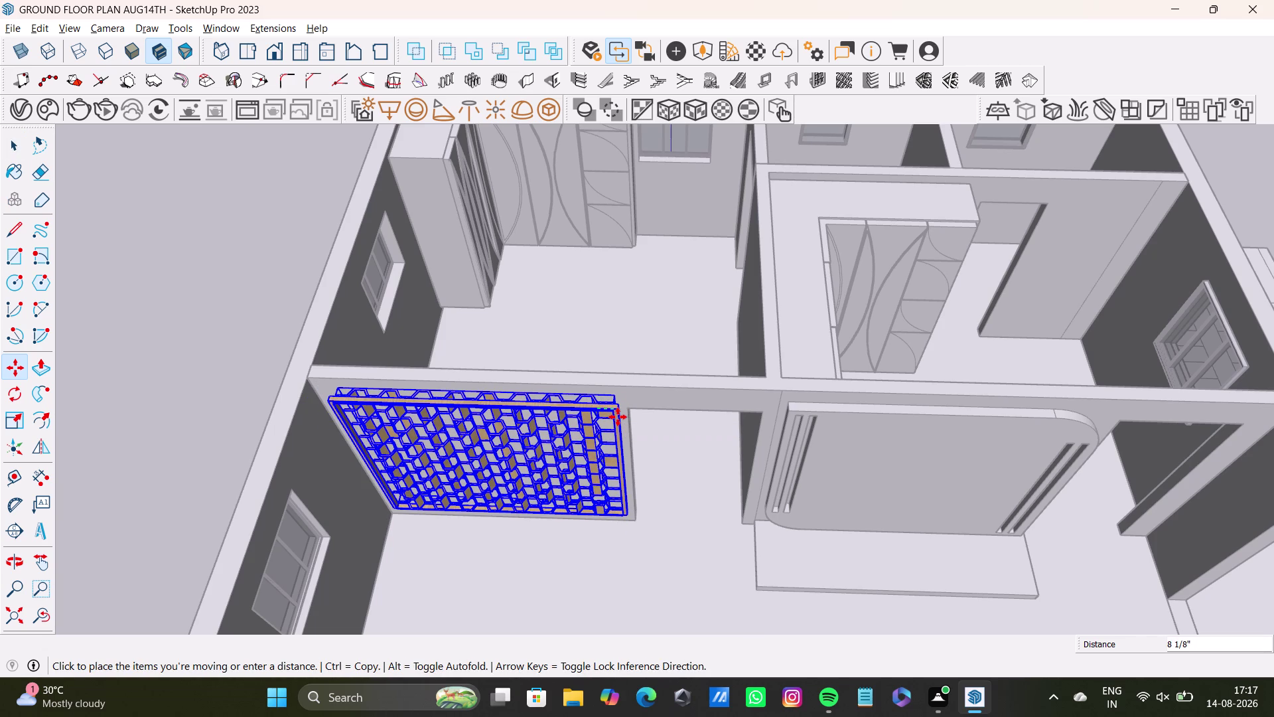
key(space)
click(216, 325)
scroll(down, 3)
middle_drag(299, 436, 531, 446)
scroll(up, 3)
scroll(up, 3)
scroll(down, 3)
scroll(up, 3)
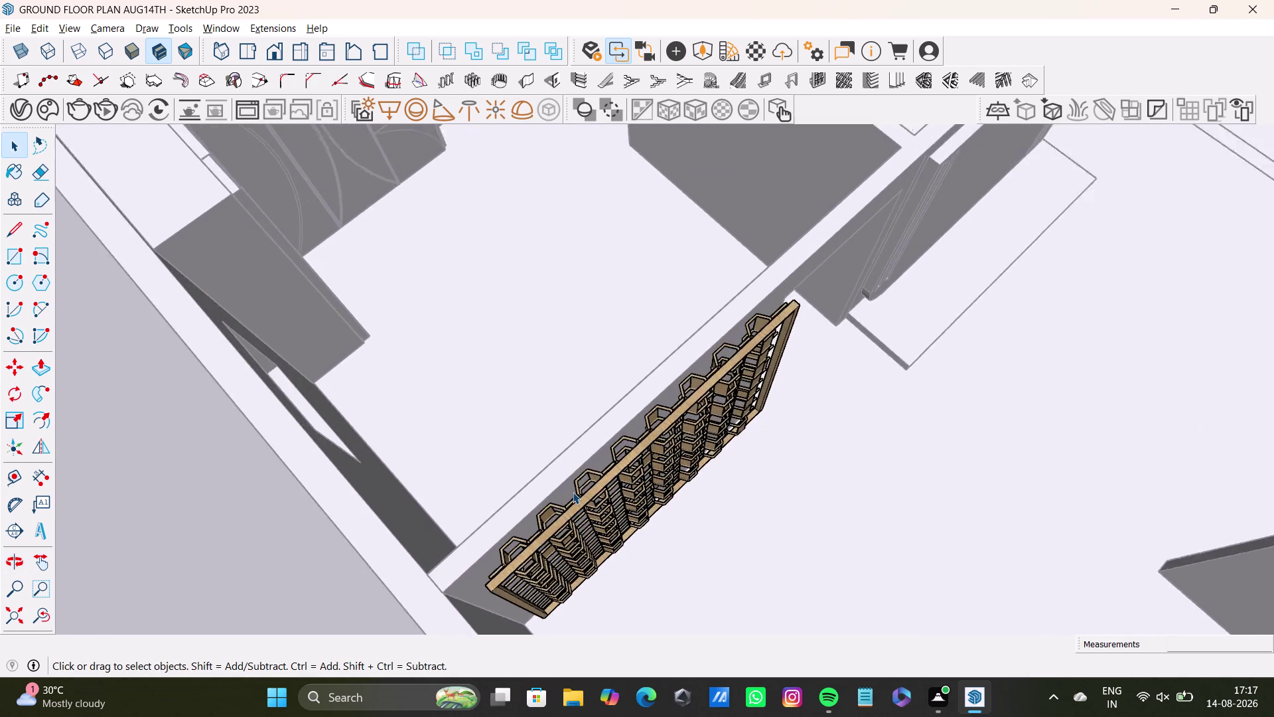
Zoom out from the placed lattice panel, clicking repeatedly at one spot on the right.
scroll(up, 3)
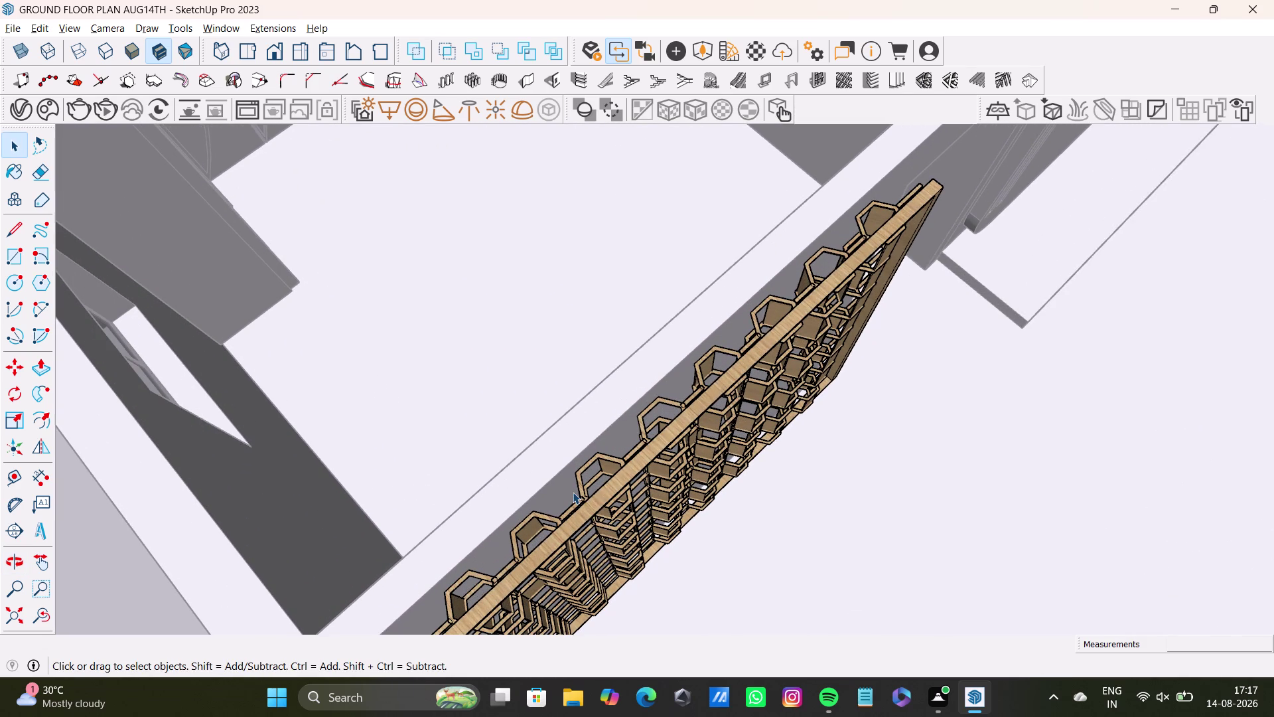
scroll(down, 3)
scroll(down, 3)
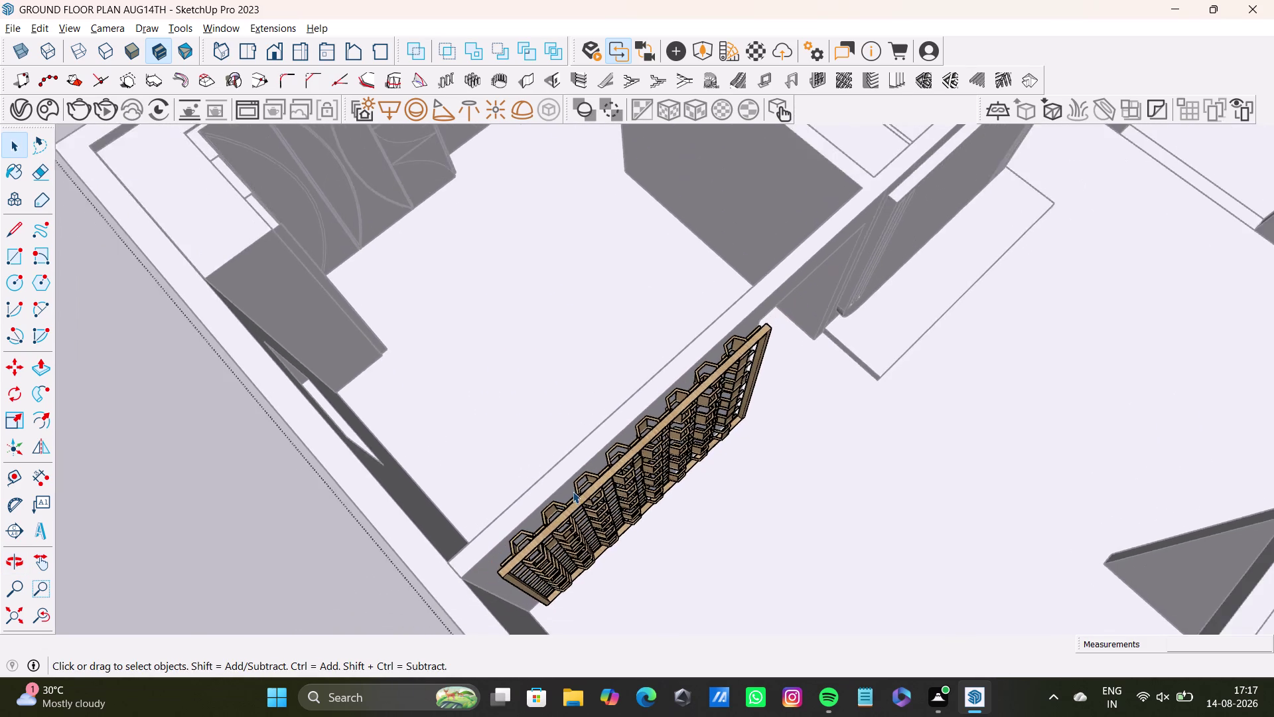
scroll(down, 3)
scroll(down, 3)
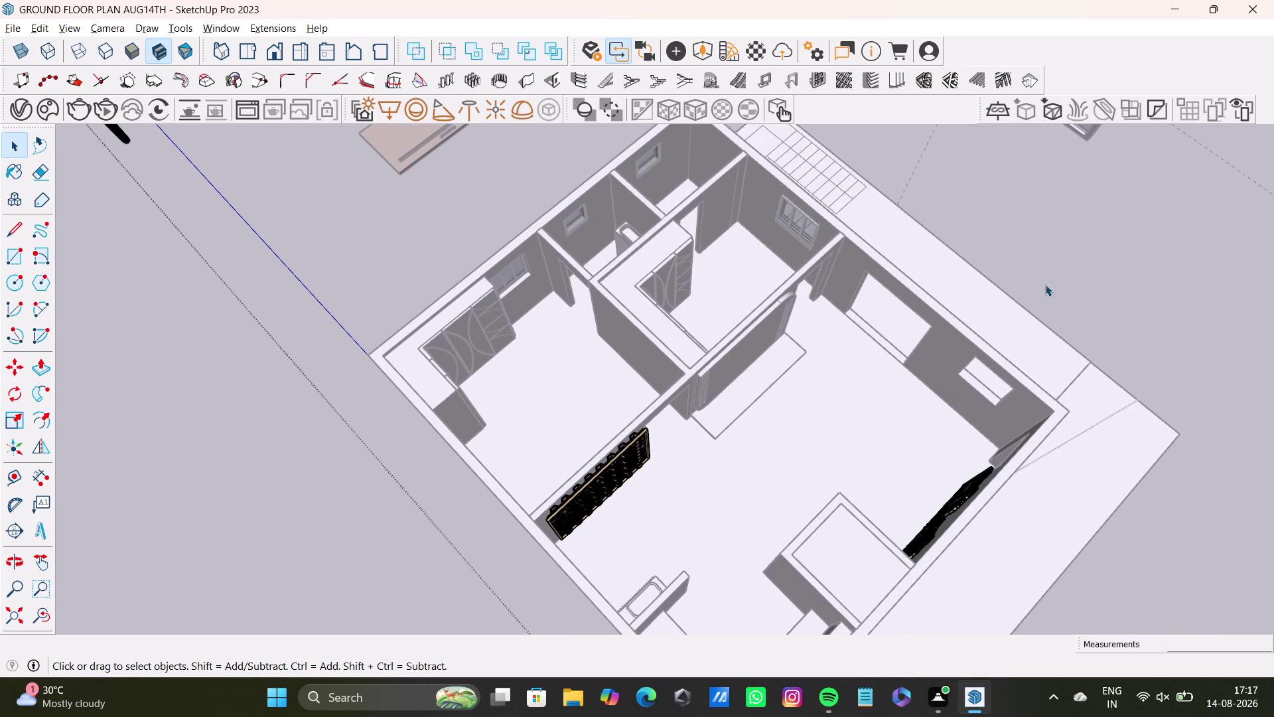
click(1058, 251)
key(space)
click(1059, 251)
click(1058, 251)
click(1059, 251)
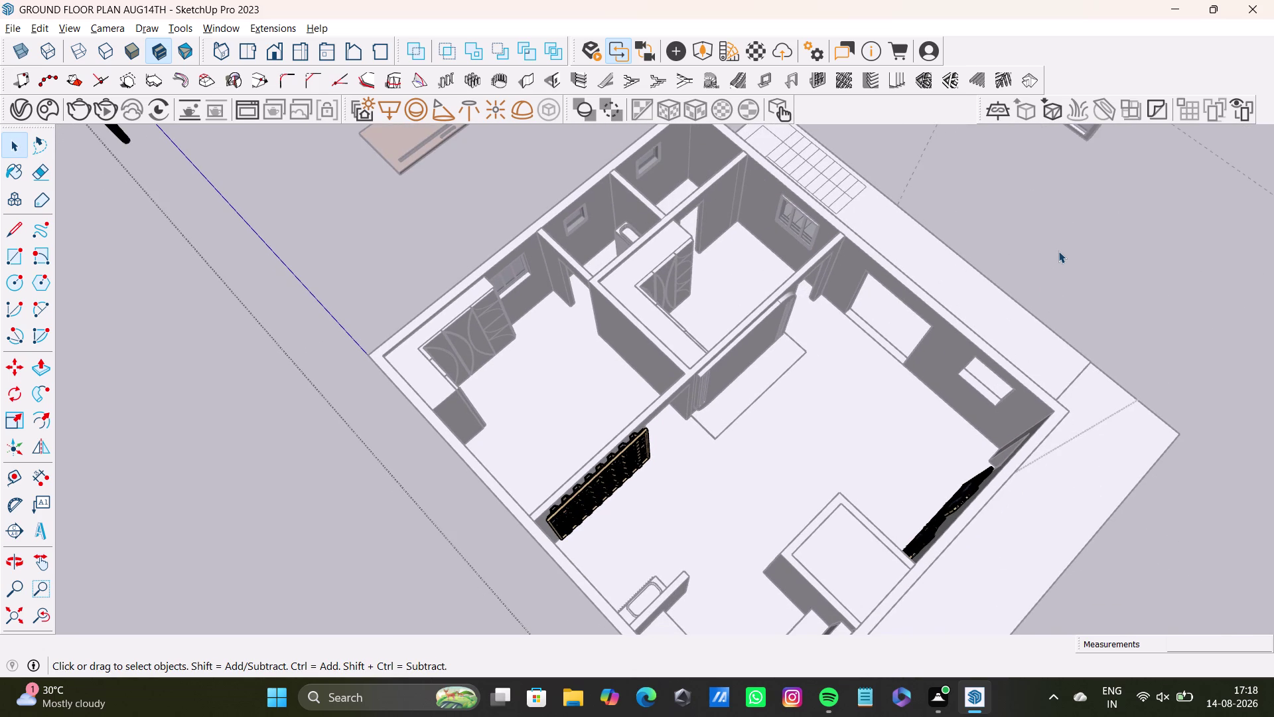
click(1059, 251)
click(1058, 250)
key(space)
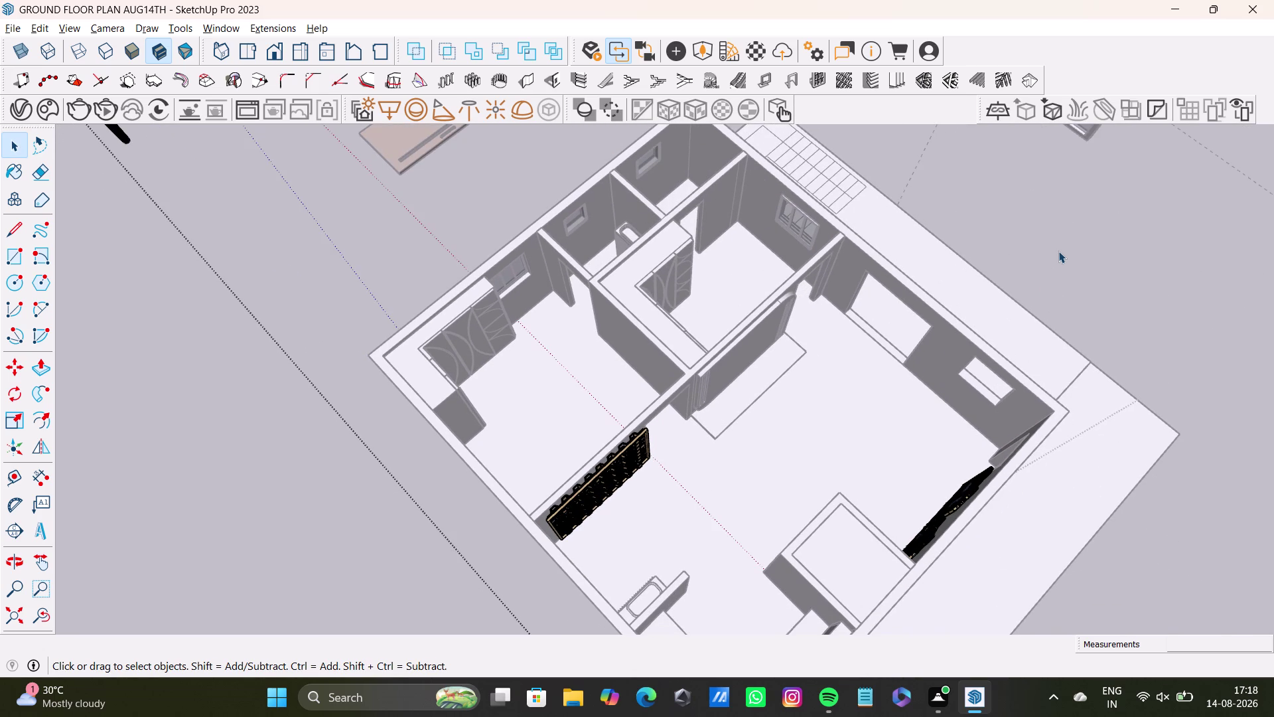
triple_click(1058, 250)
Orbit around the house until the spare wooden door and tabletop come into view.
middle_drag(1036, 323, 679, 174)
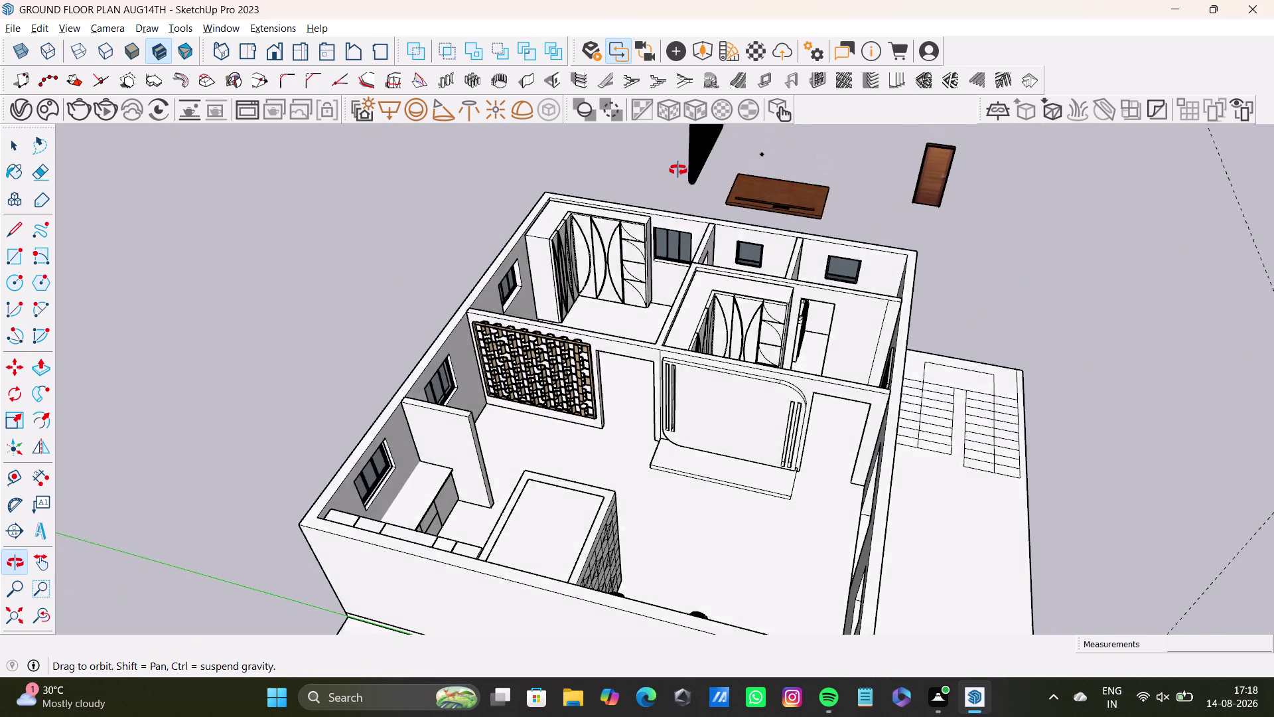
middle_drag(680, 173, 678, 170)
middle_drag(719, 269, 346, 347)
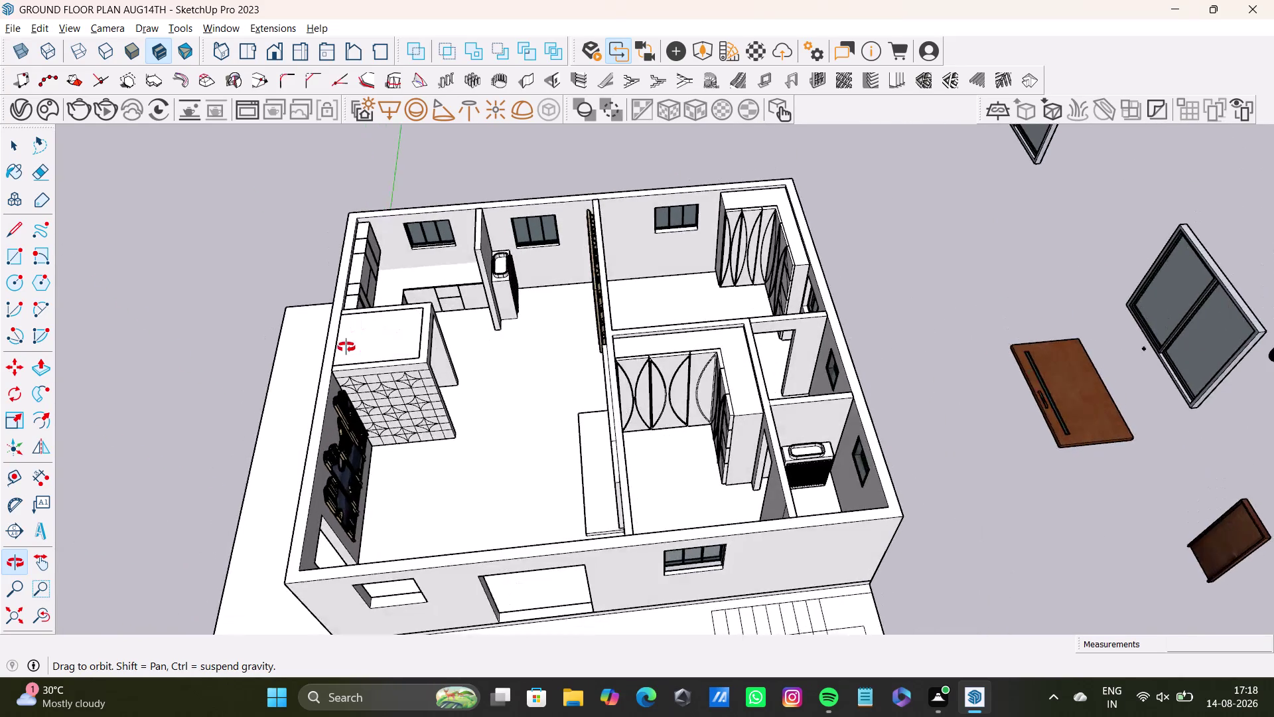
middle_drag(347, 347, 480, 368)
scroll(down, 3)
middle_drag(643, 348, 466, 295)
scroll(up, 3)
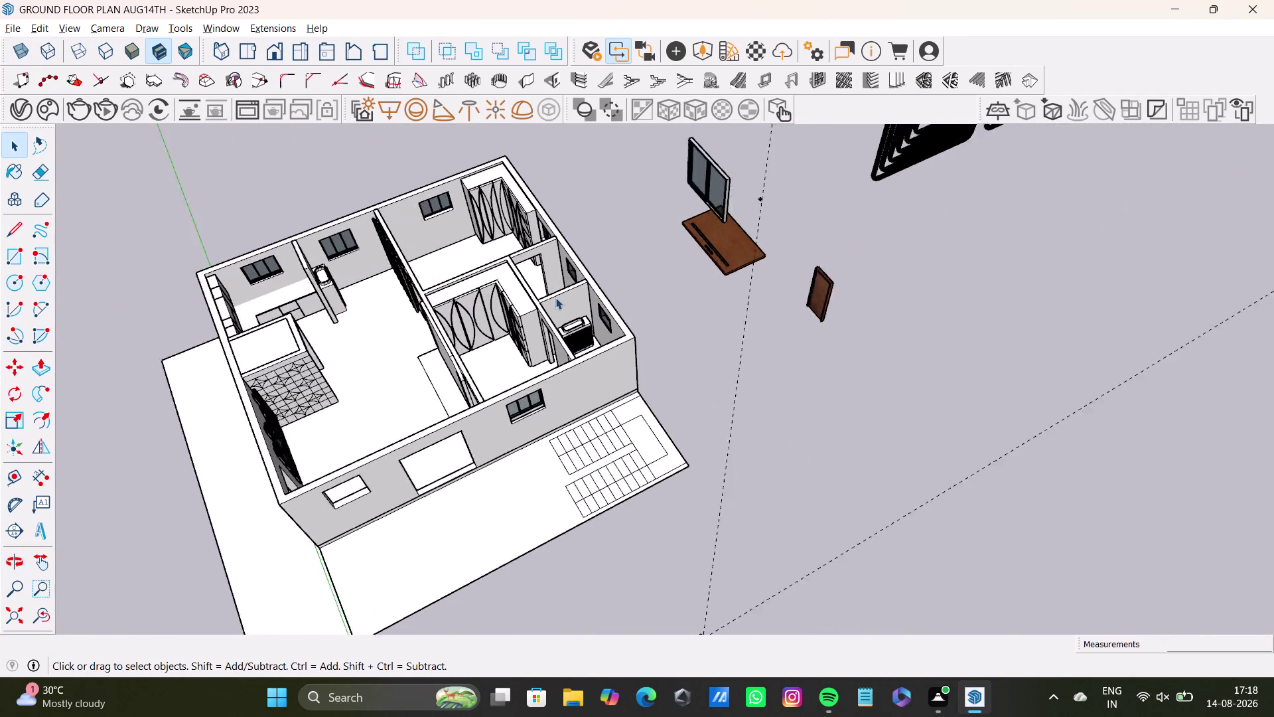
scroll(up, 3)
middle_drag(597, 297, 659, 361)
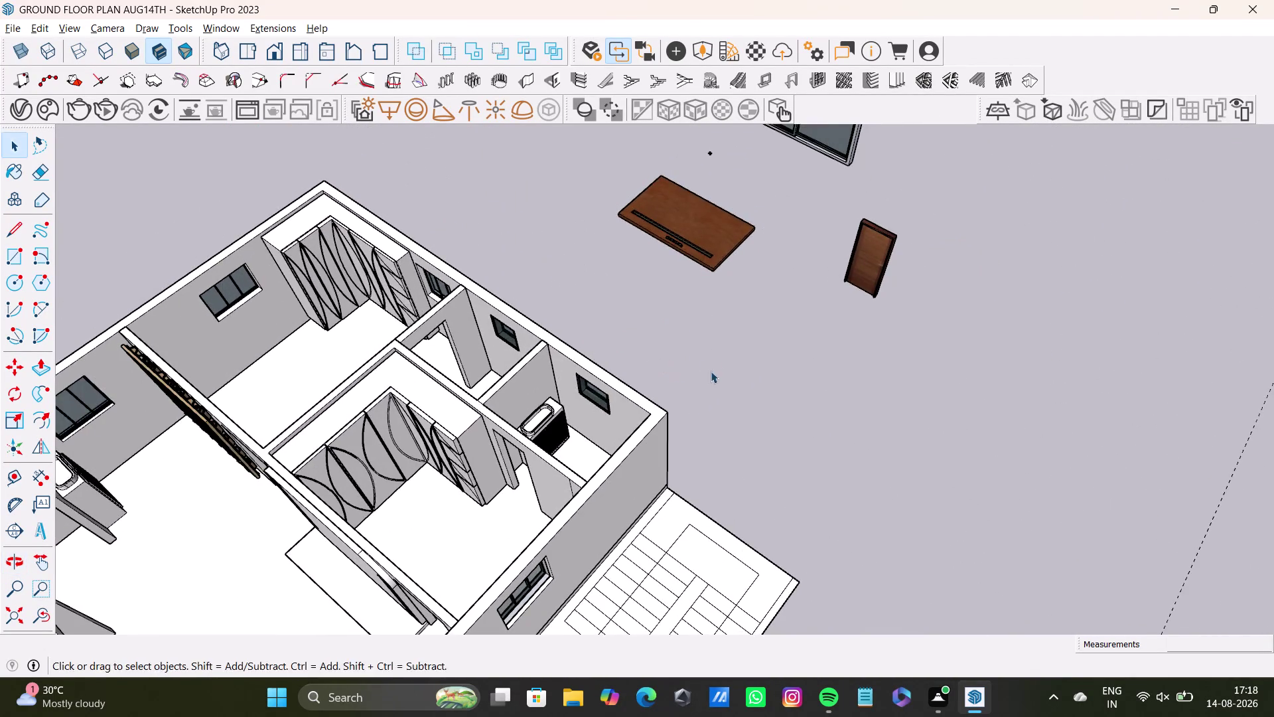
middle_drag(712, 371, 773, 377)
middle_drag(851, 358, 942, 341)
scroll(up, 3)
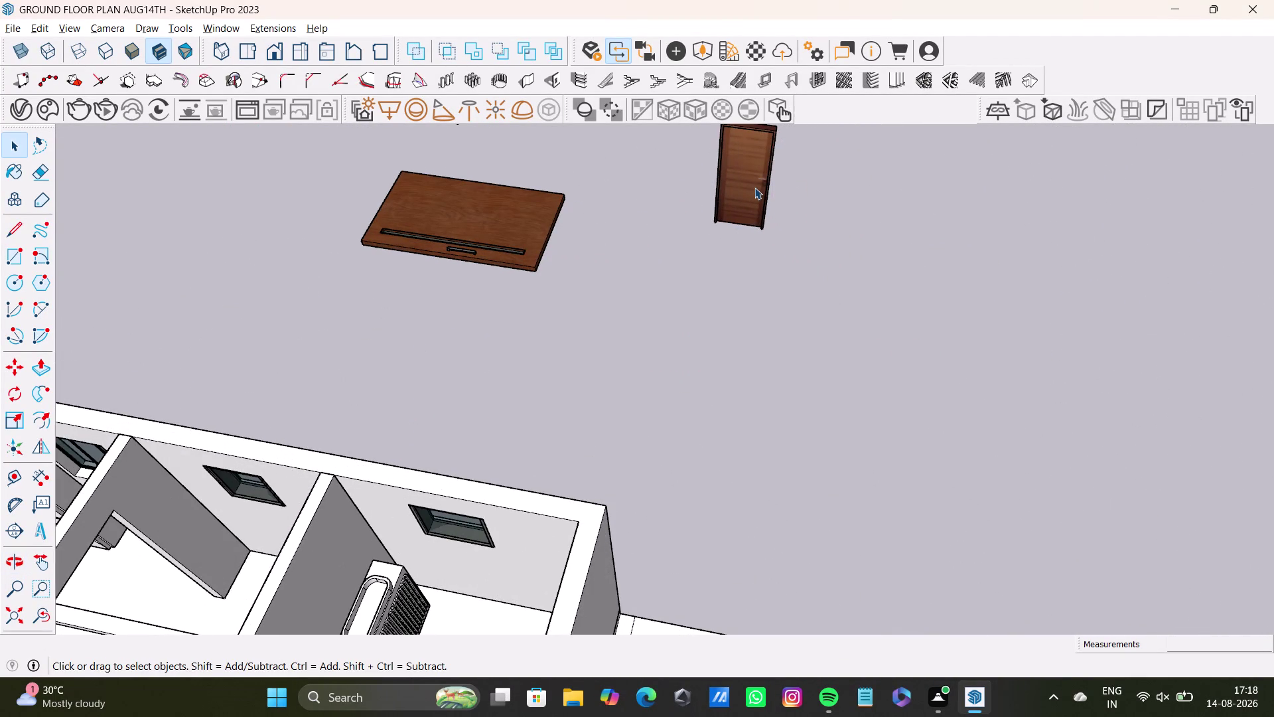
Move the spare wooden door by its bottom corner into the doorway beside the wardrobe.
click(754, 187)
key(m)
click(764, 231)
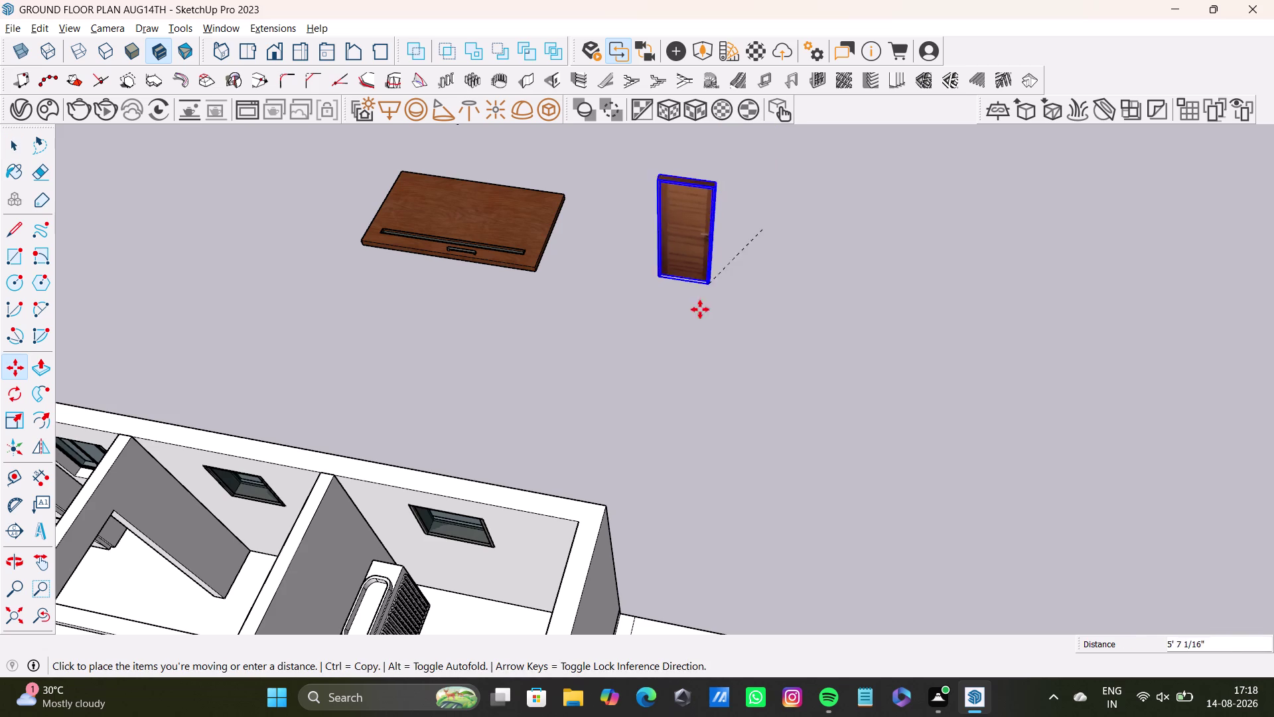
scroll(up, 3)
scroll(down, 3)
middle_drag(491, 600, 598, 414)
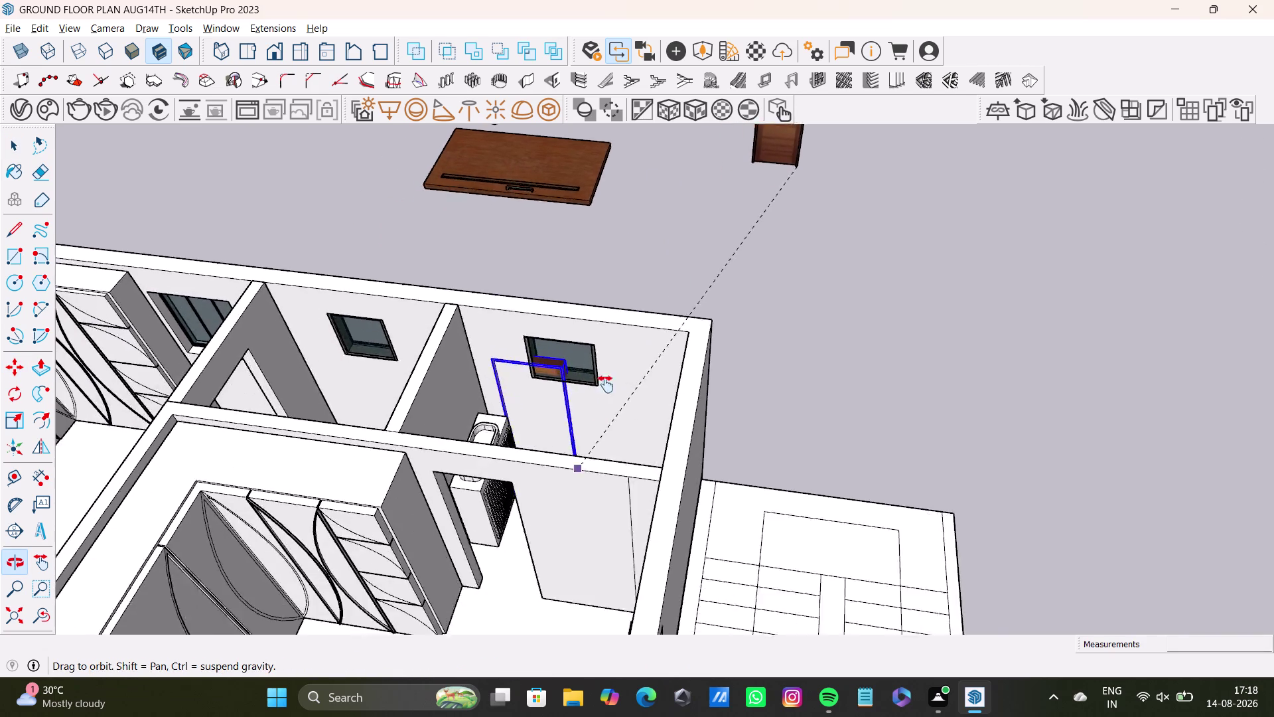
middle_drag(598, 415, 625, 316)
scroll(up, 3)
click(568, 501)
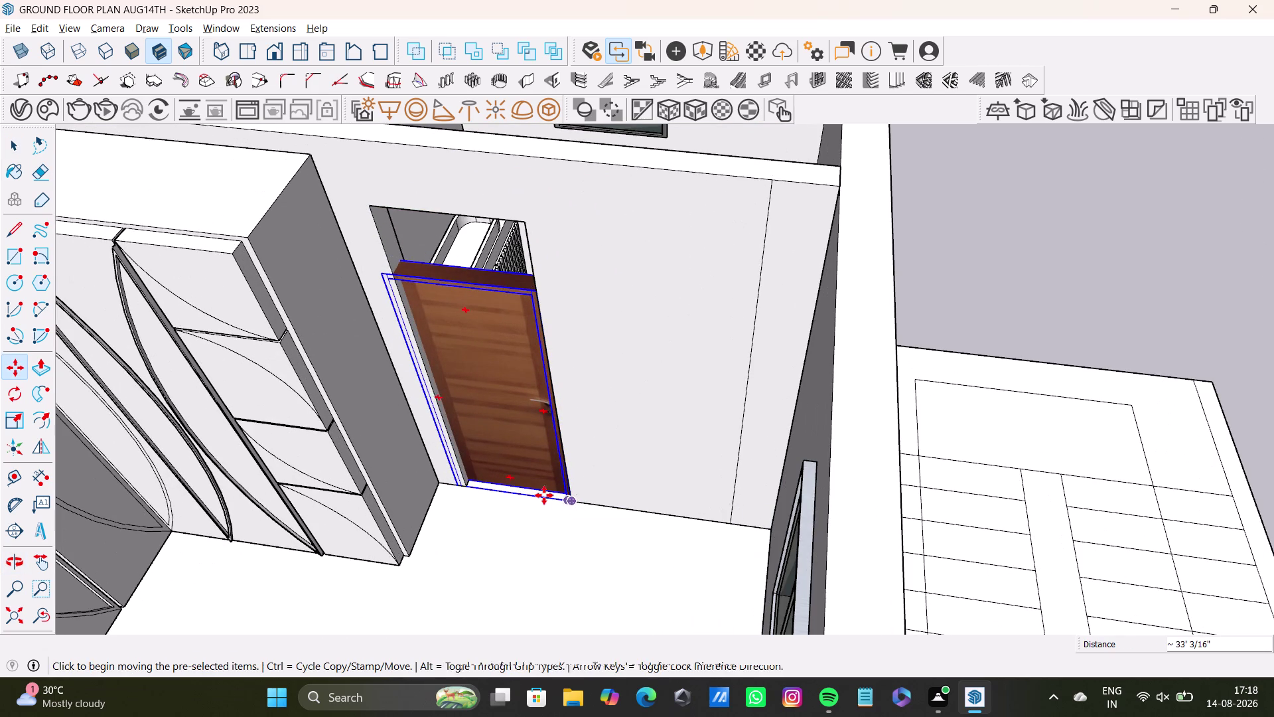
Scale the door taller and narrower to roughly fit the opening between the jambs.
key(s)
drag(459, 270, 460, 252)
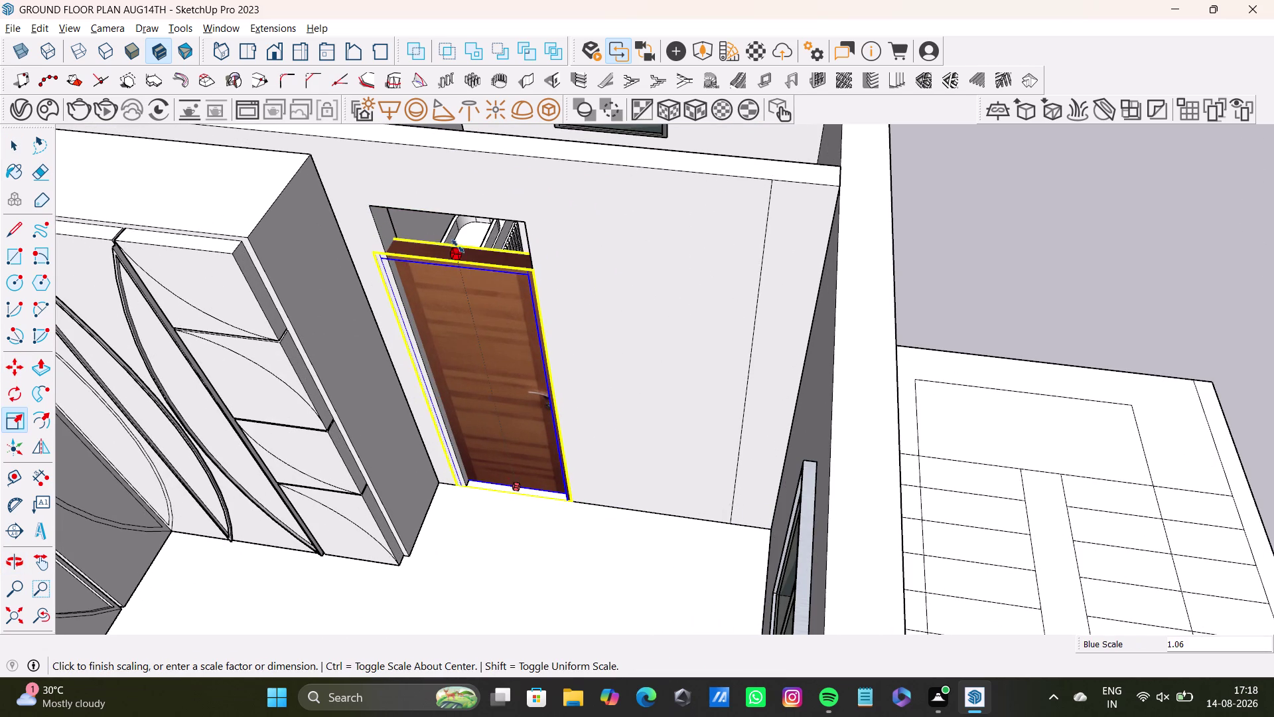
drag(459, 252, 452, 217)
middle_drag(472, 341, 516, 341)
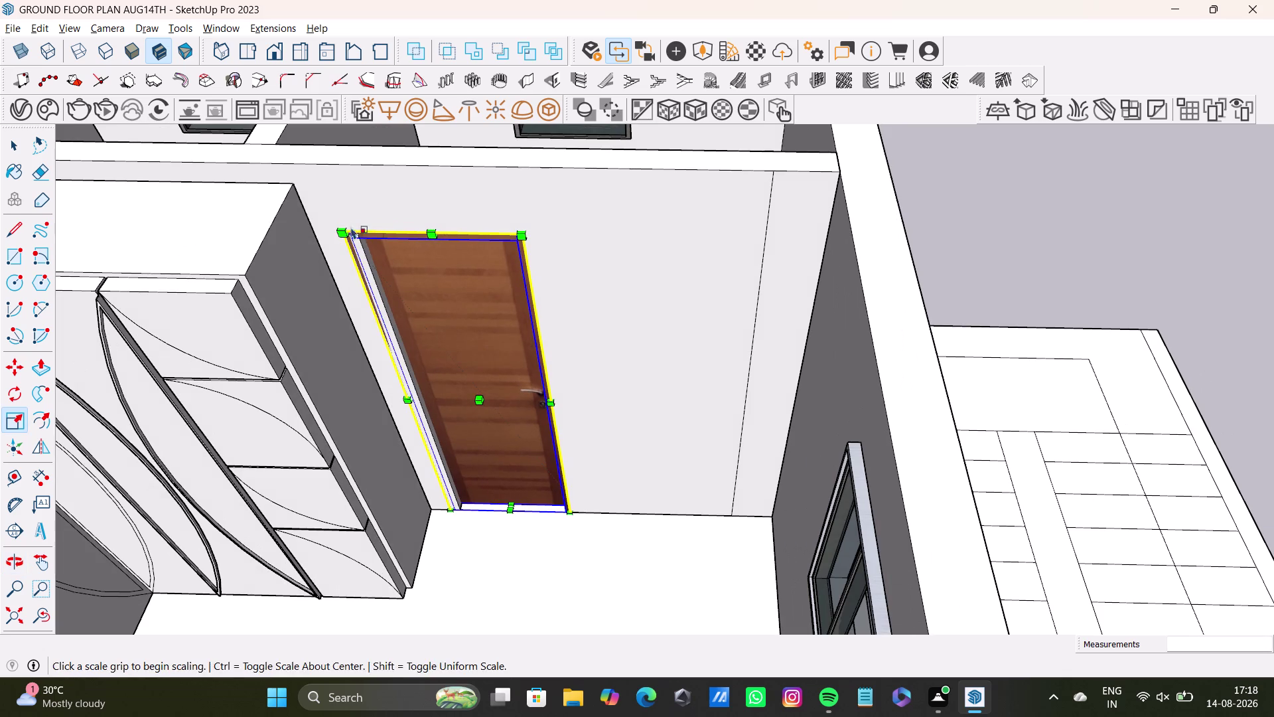
drag(346, 226, 374, 236)
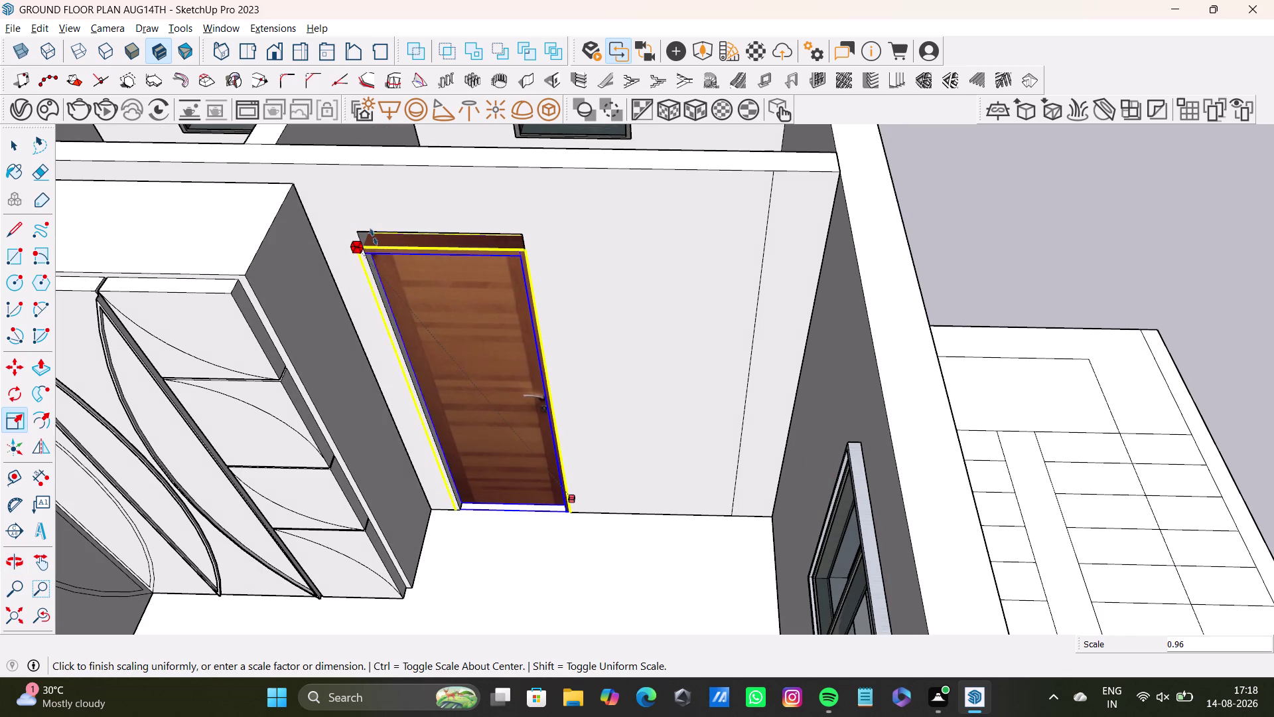
drag(373, 236, 374, 237)
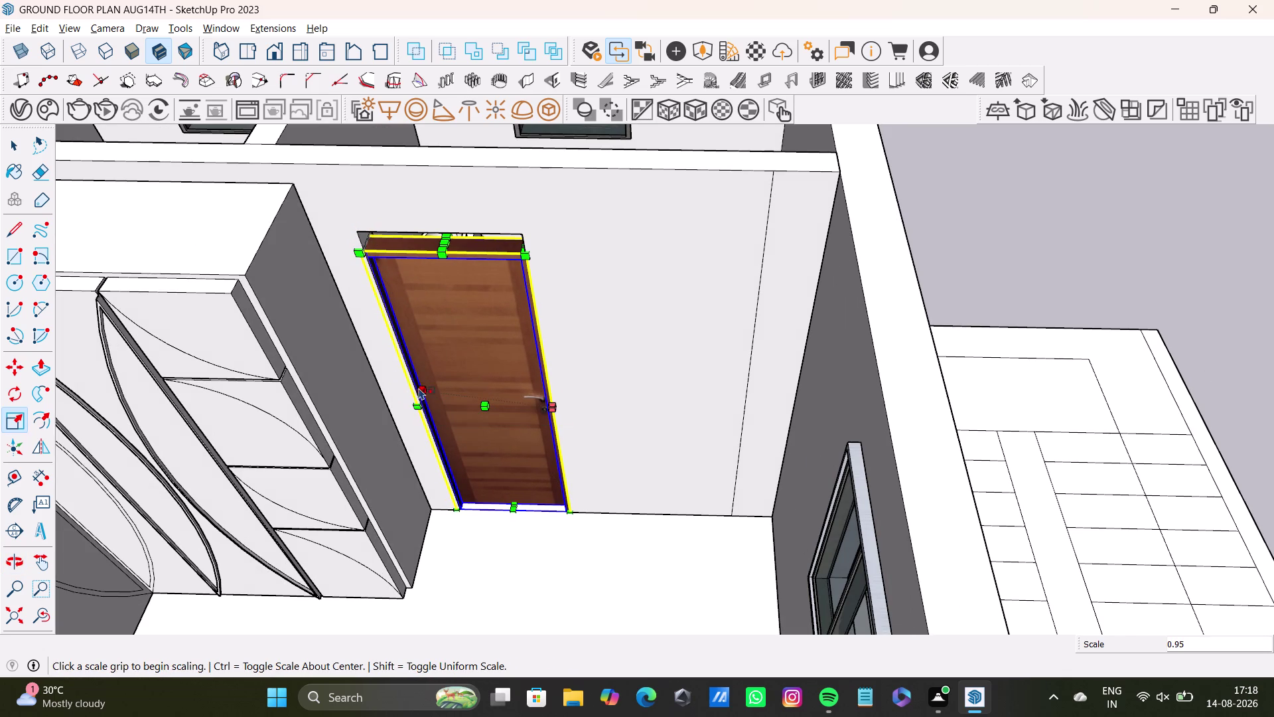
drag(417, 394, 424, 394)
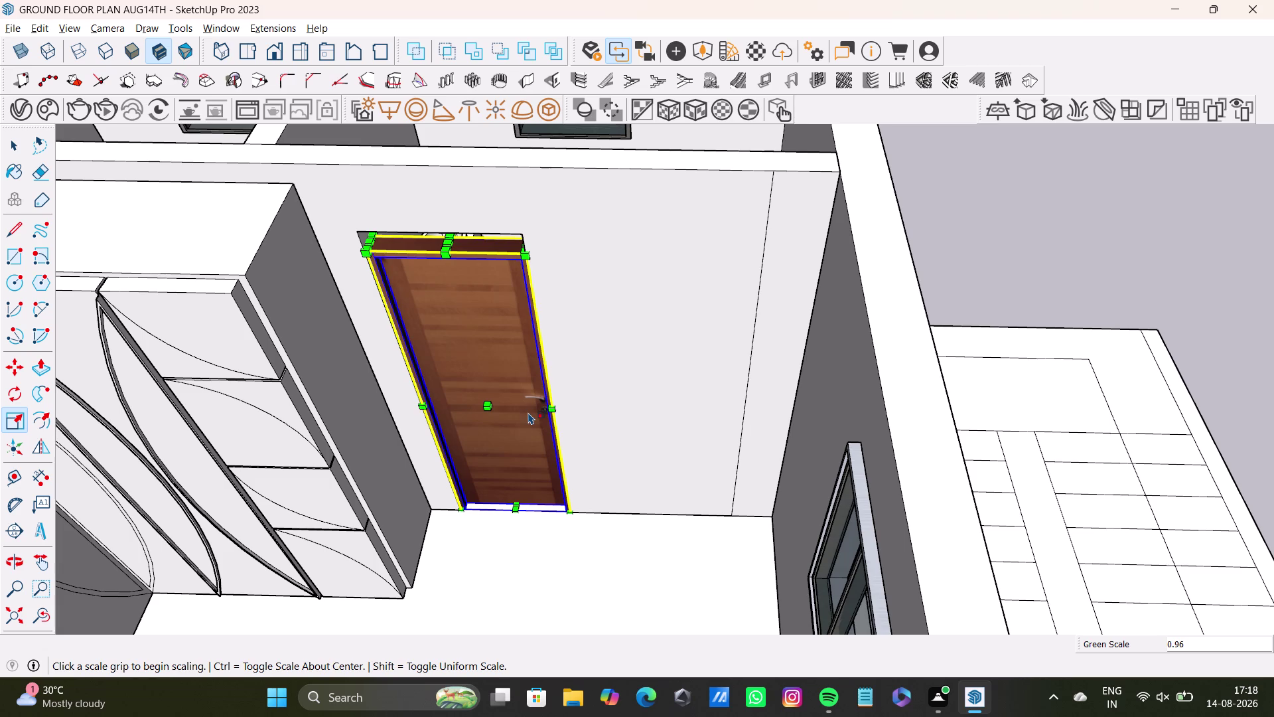
Fine-tune the door's width and stretch it up to the lintel to finish the fit.
scroll(up, 3)
drag(448, 241, 446, 238)
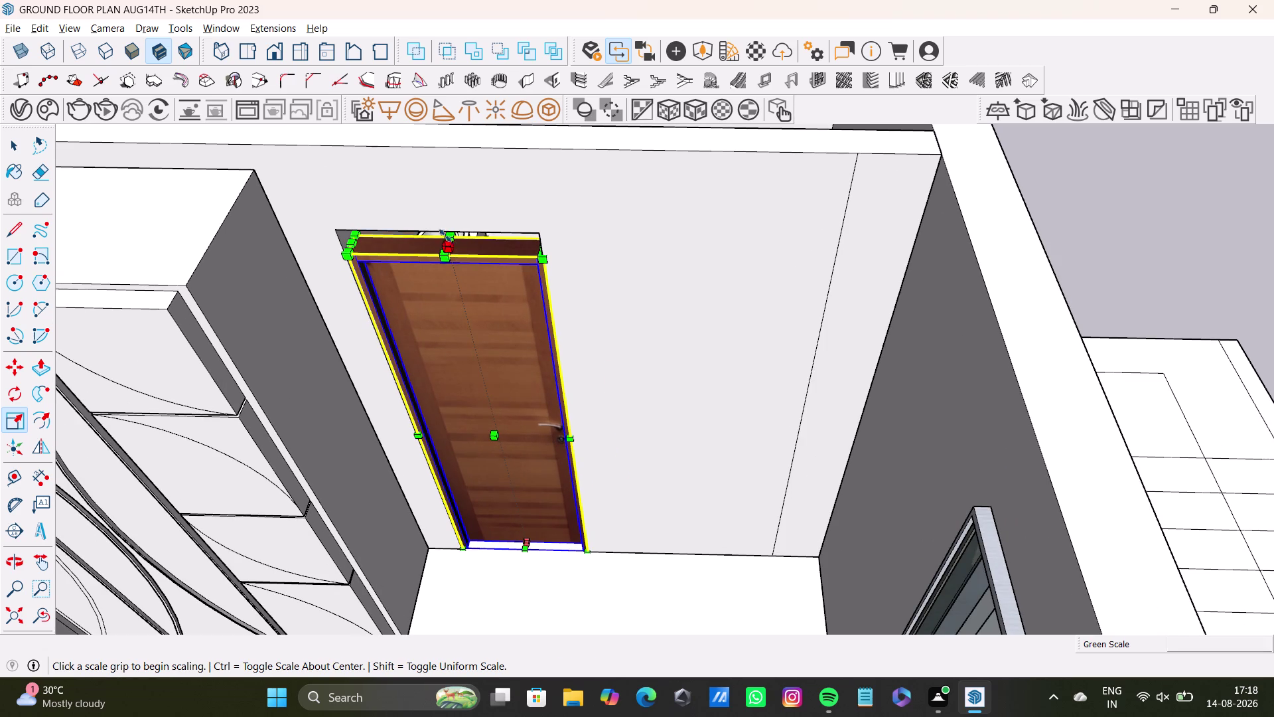
drag(446, 238, 445, 235)
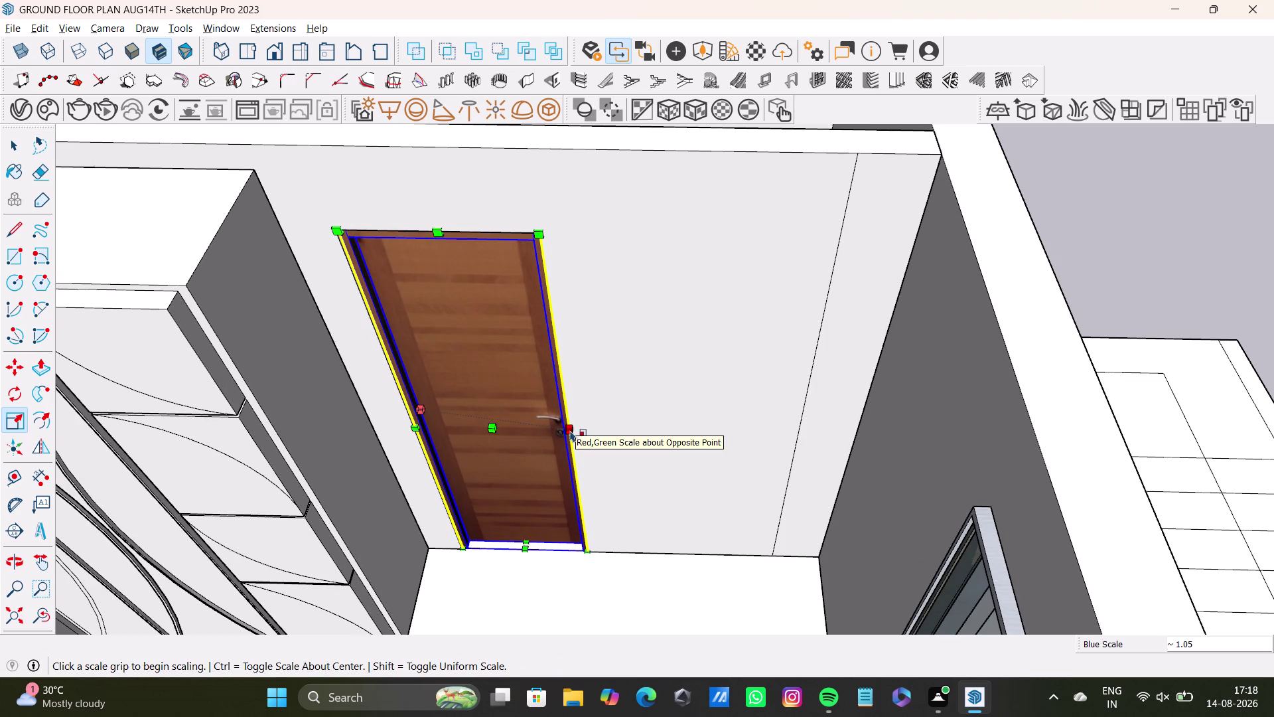
click(572, 421)
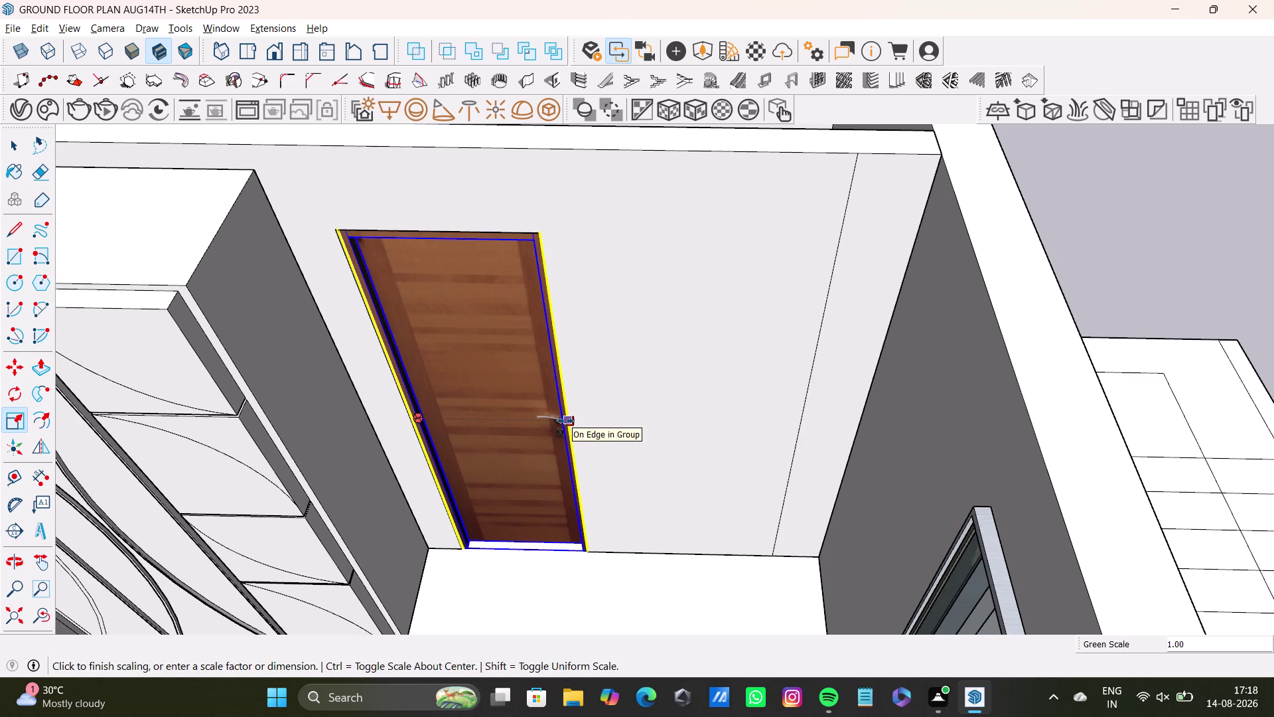
key(space)
scroll(down, 3)
scroll(up, 3)
middle_drag(579, 448, 497, 451)
scroll(down, 3)
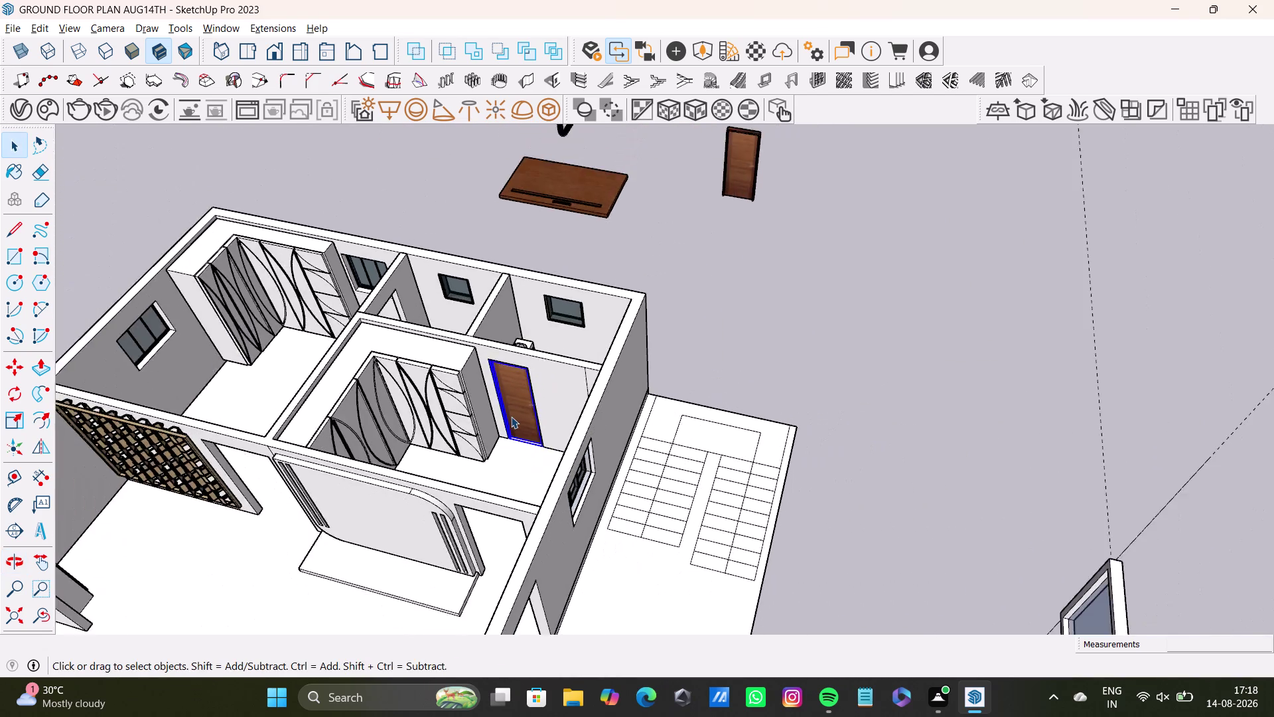
Bring the spare door beside the model into view and select it.
scroll(down, 3)
middle_drag(511, 416, 570, 439)
scroll(up, 3)
drag(699, 185, 807, 325)
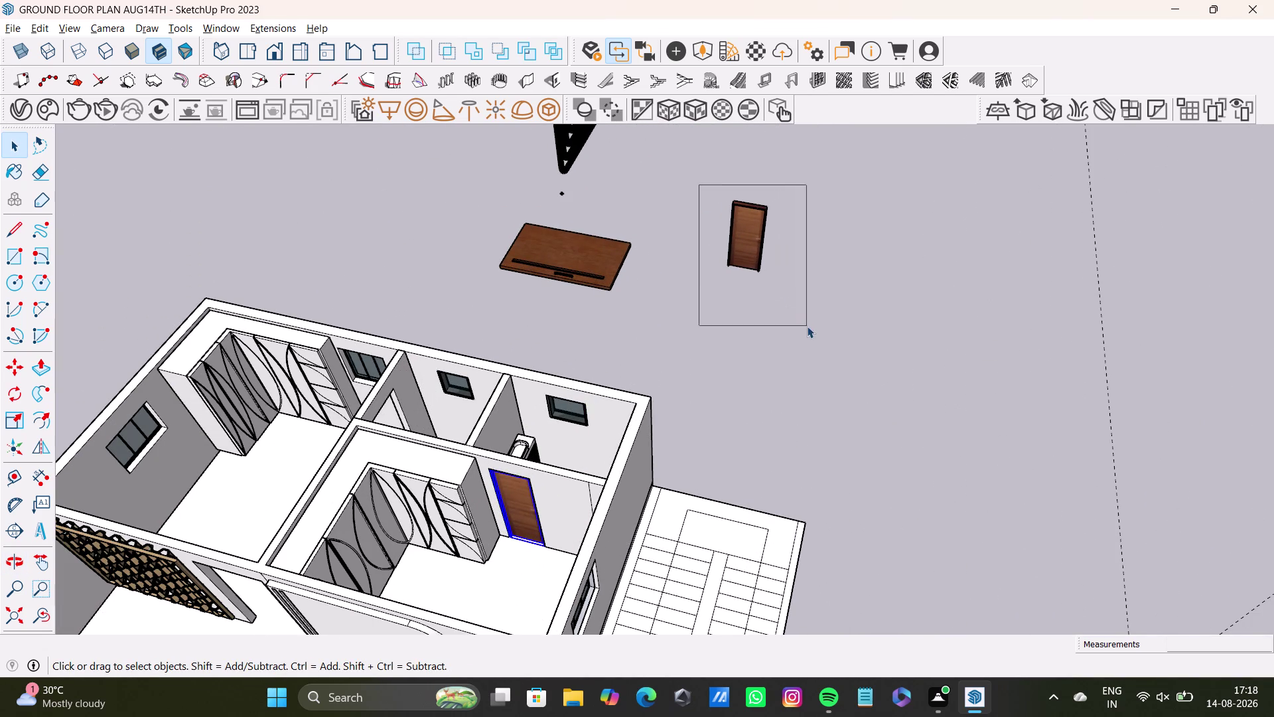
drag(806, 325, 807, 326)
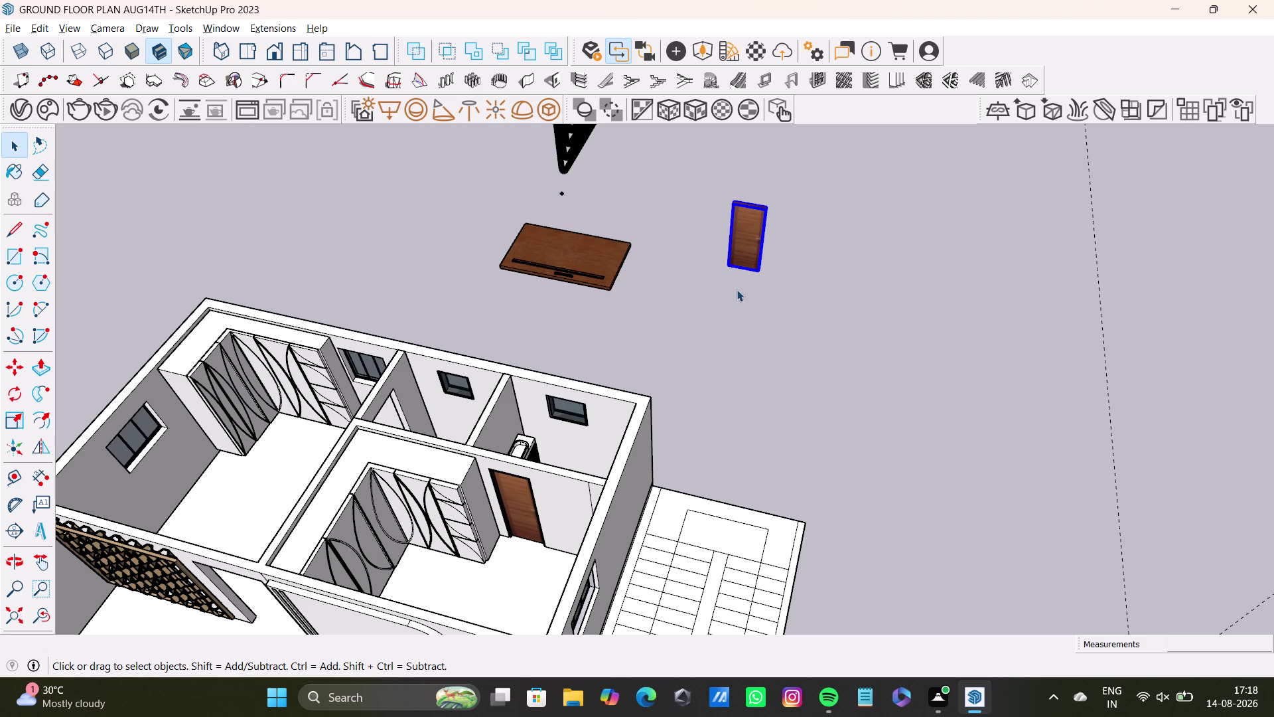
Start rotating the spare door, locking the rotation to the vertical blue axis.
key(q)
scroll(up, 3)
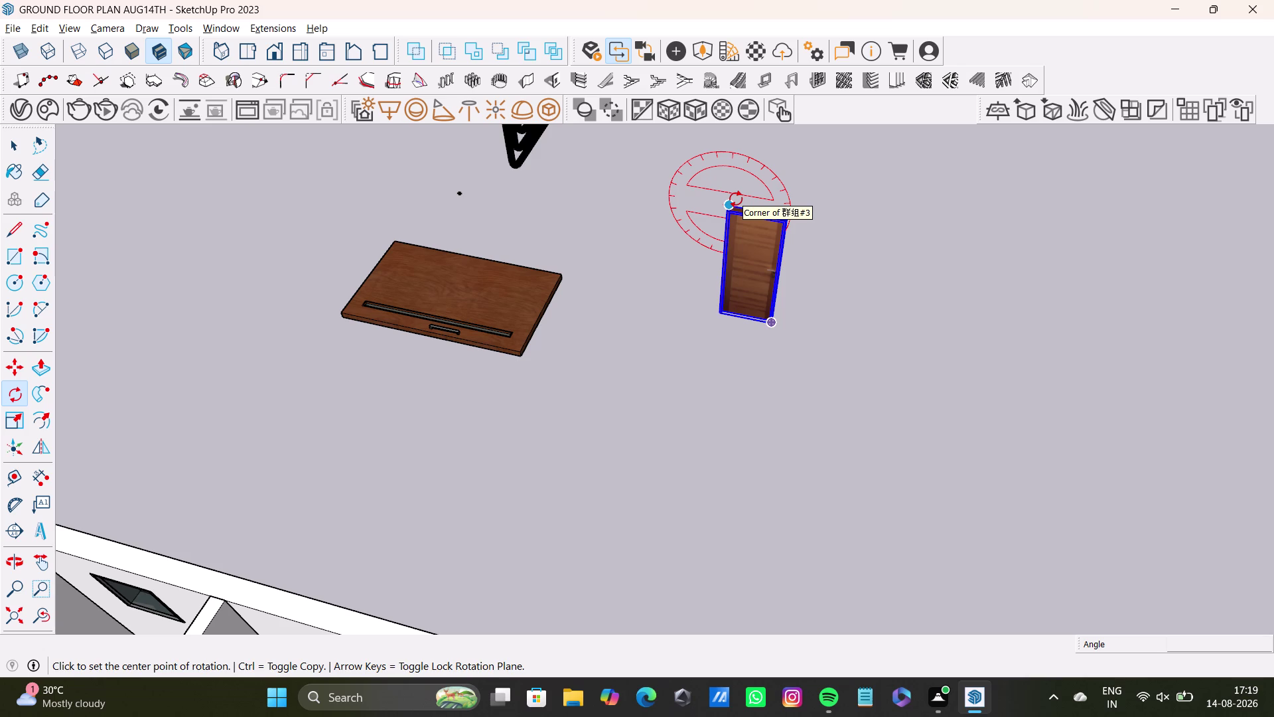
scroll(up, 3)
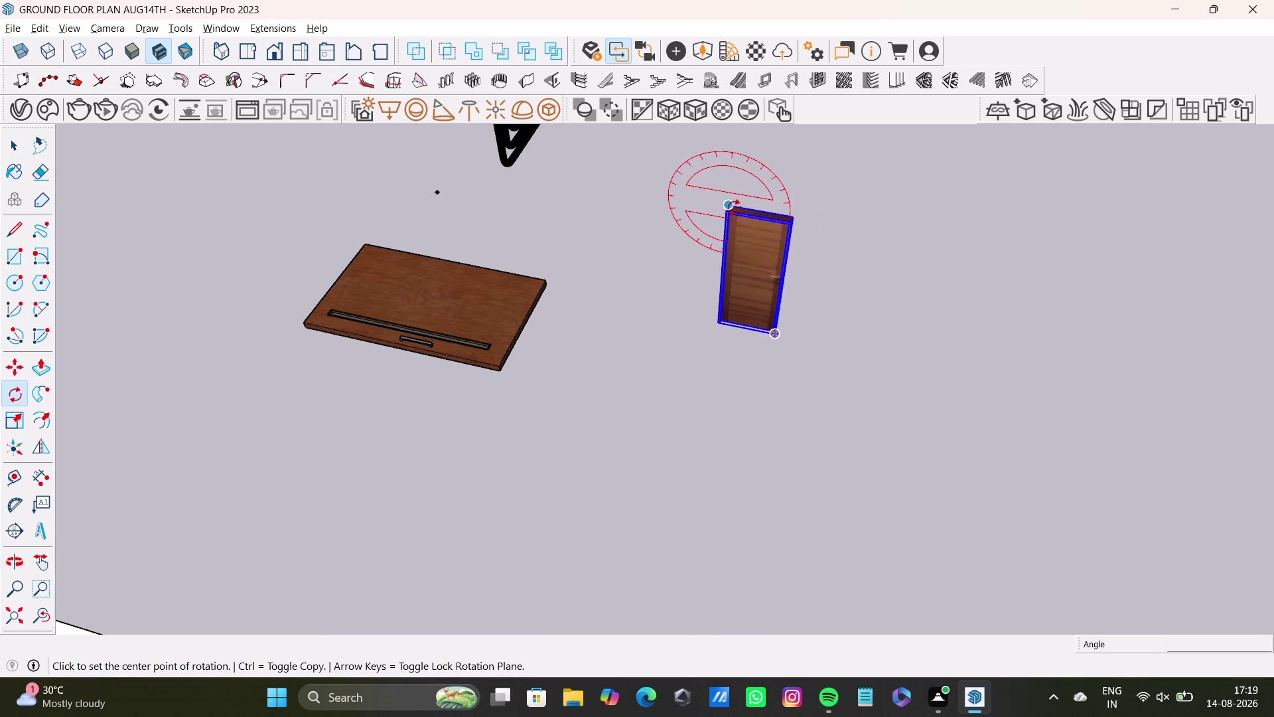
scroll(up, 3)
click(721, 215)
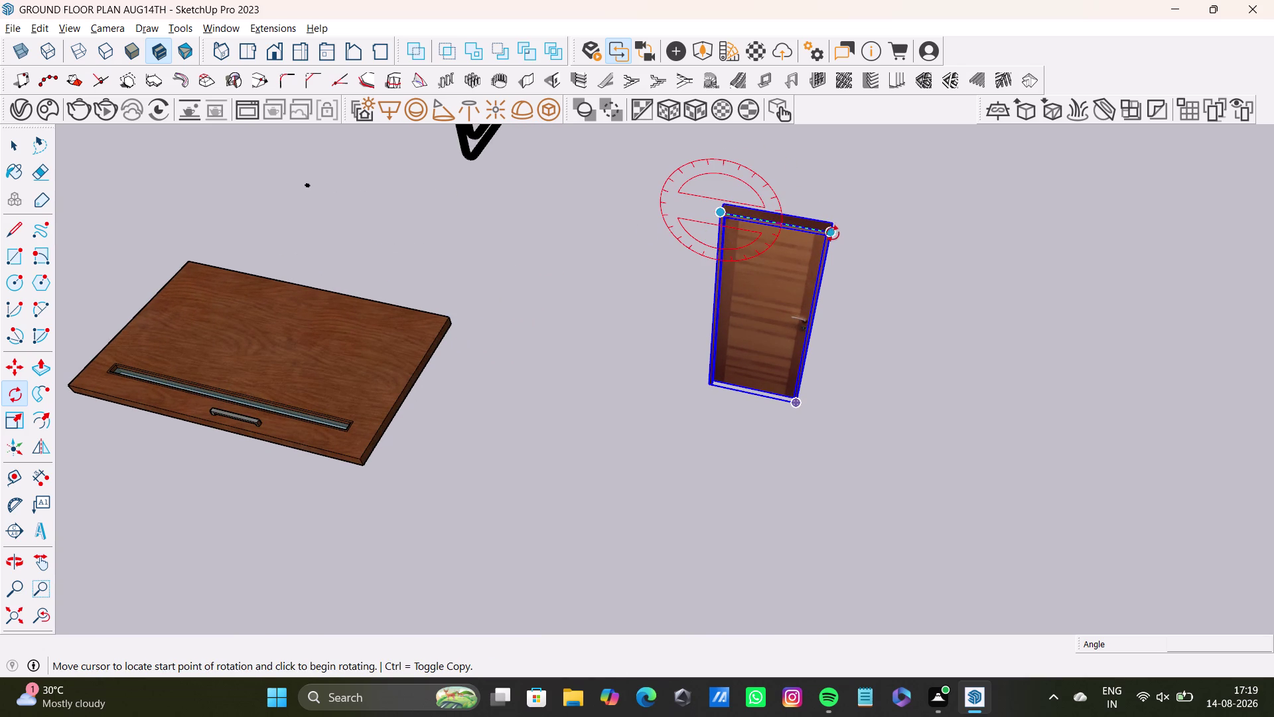
key(space)
key(q)
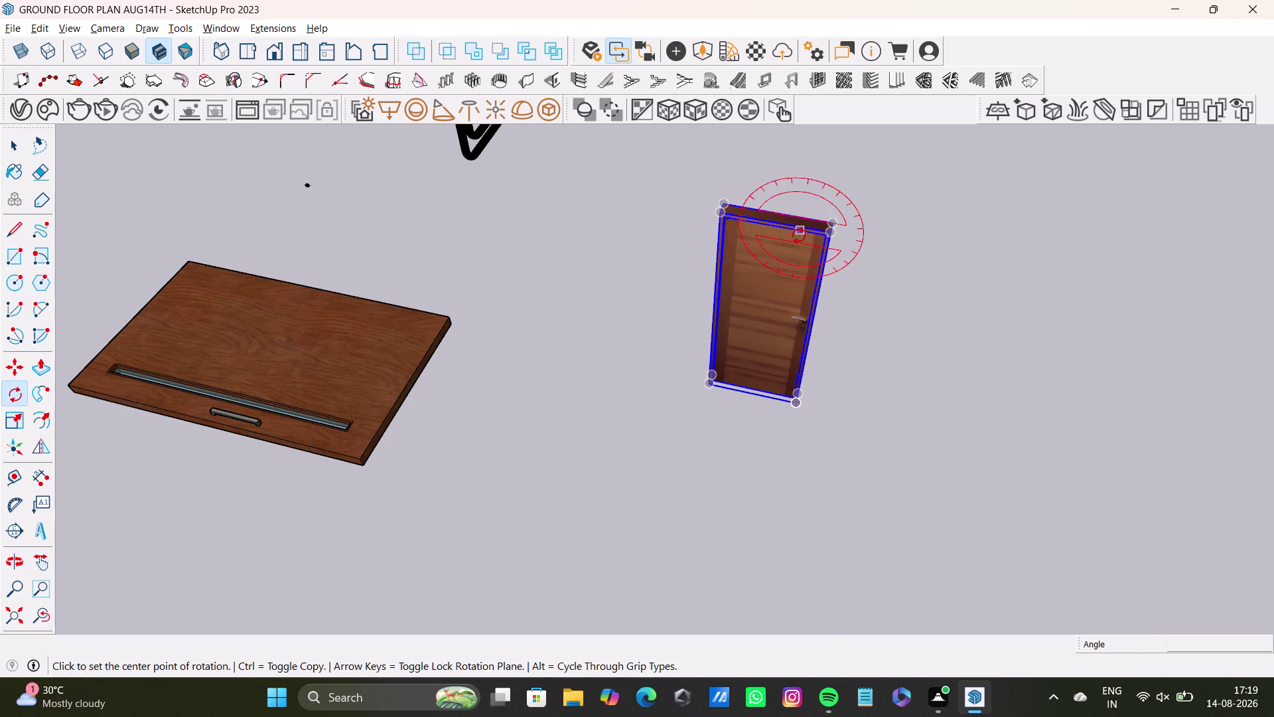
scroll(up, 3)
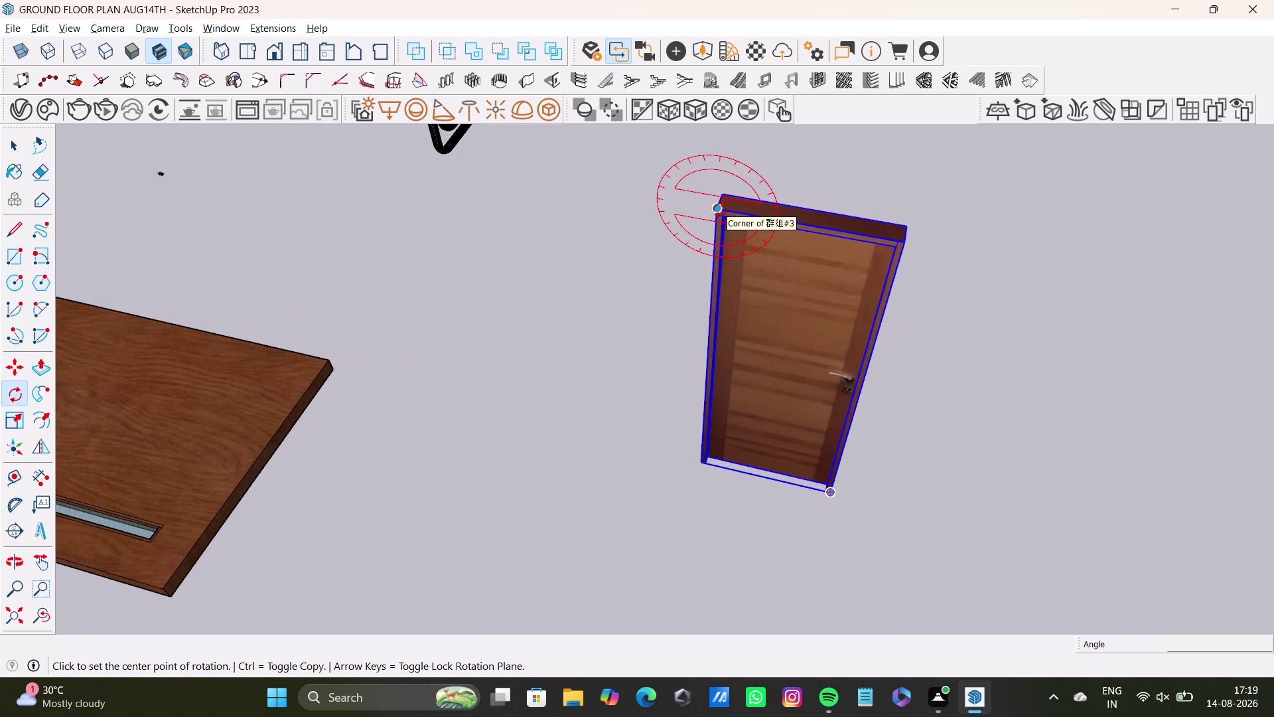
click(720, 210)
key(space)
text(Q)
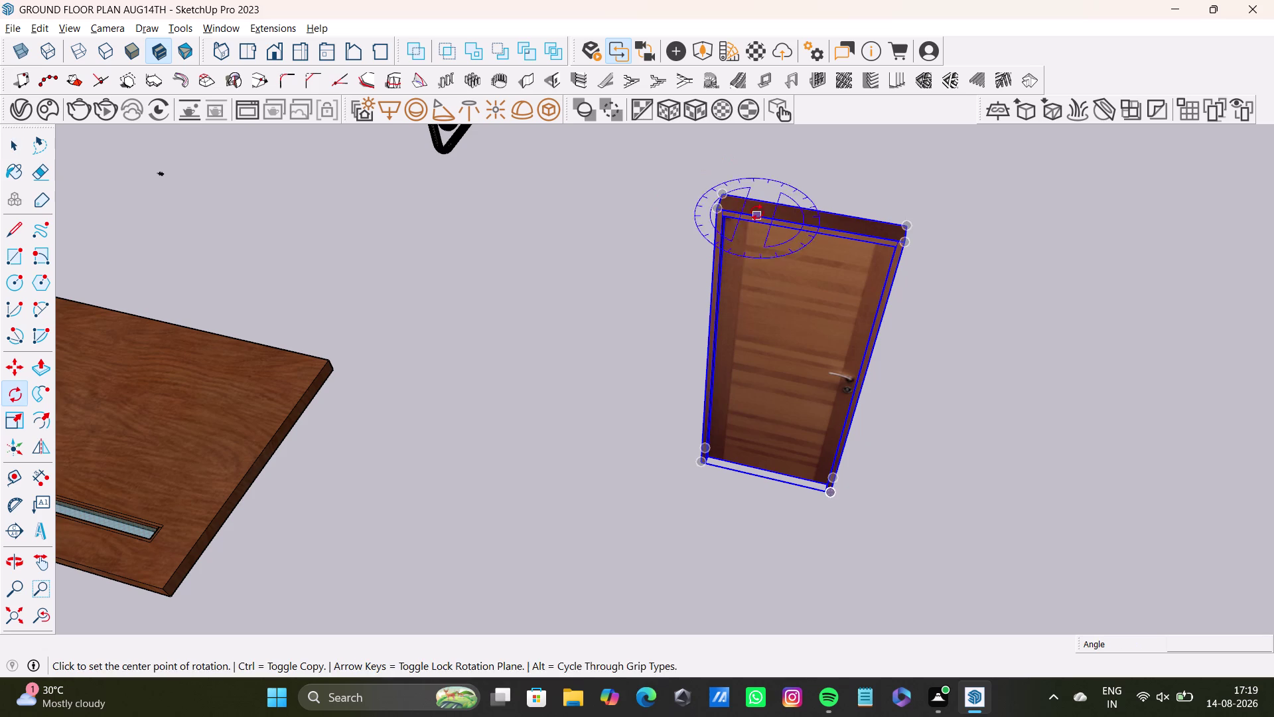
Rotate the spare door 90° about its top corner.
click(724, 206)
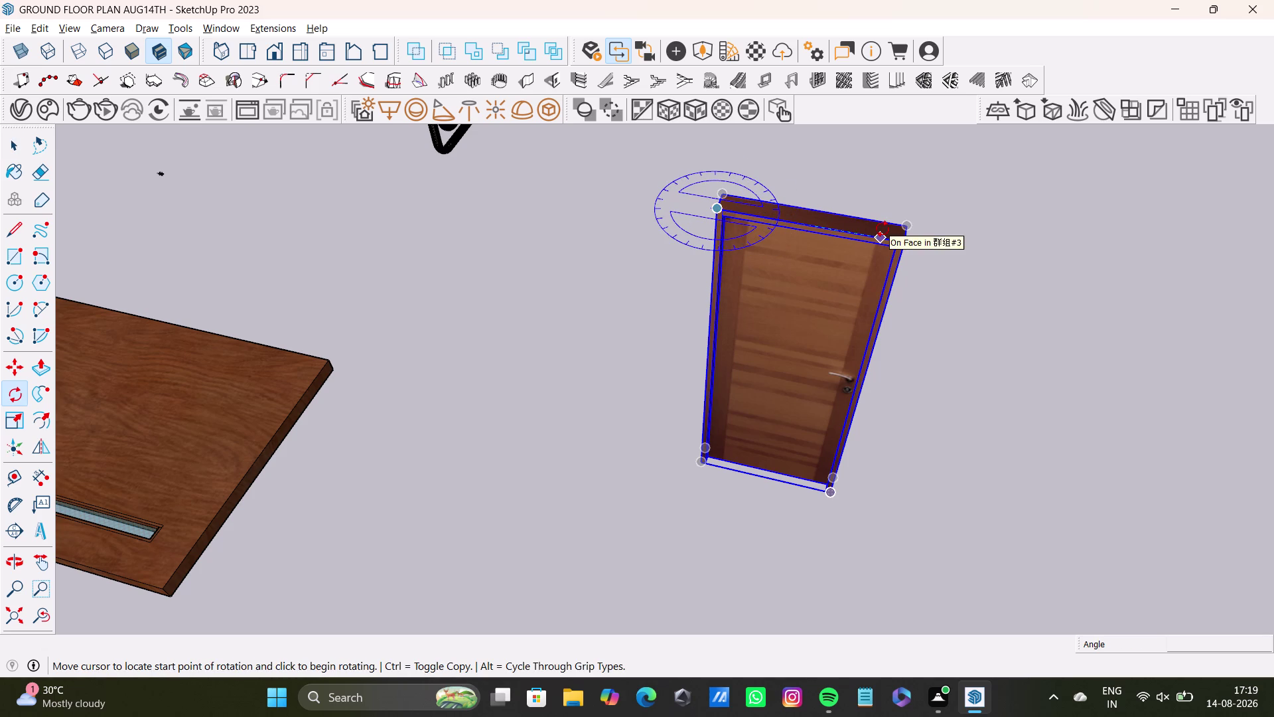
key(Up)
click(908, 239)
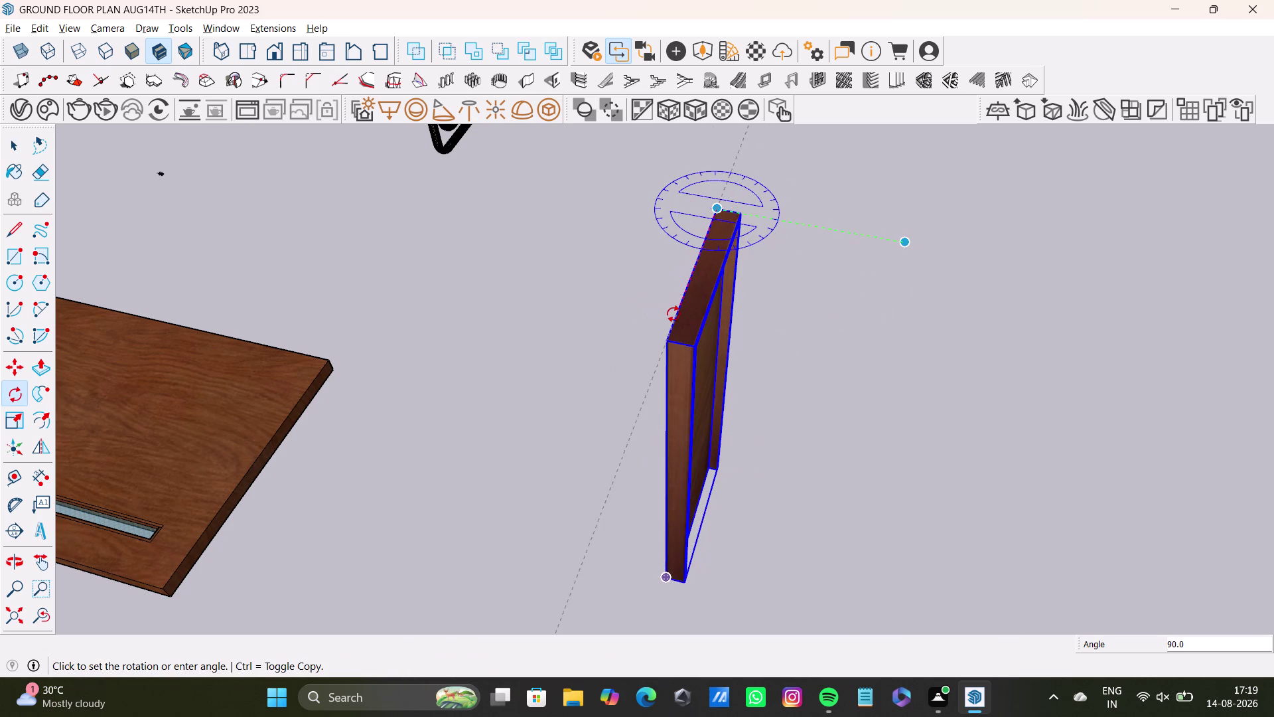
click(674, 315)
key(space)
scroll(down, 3)
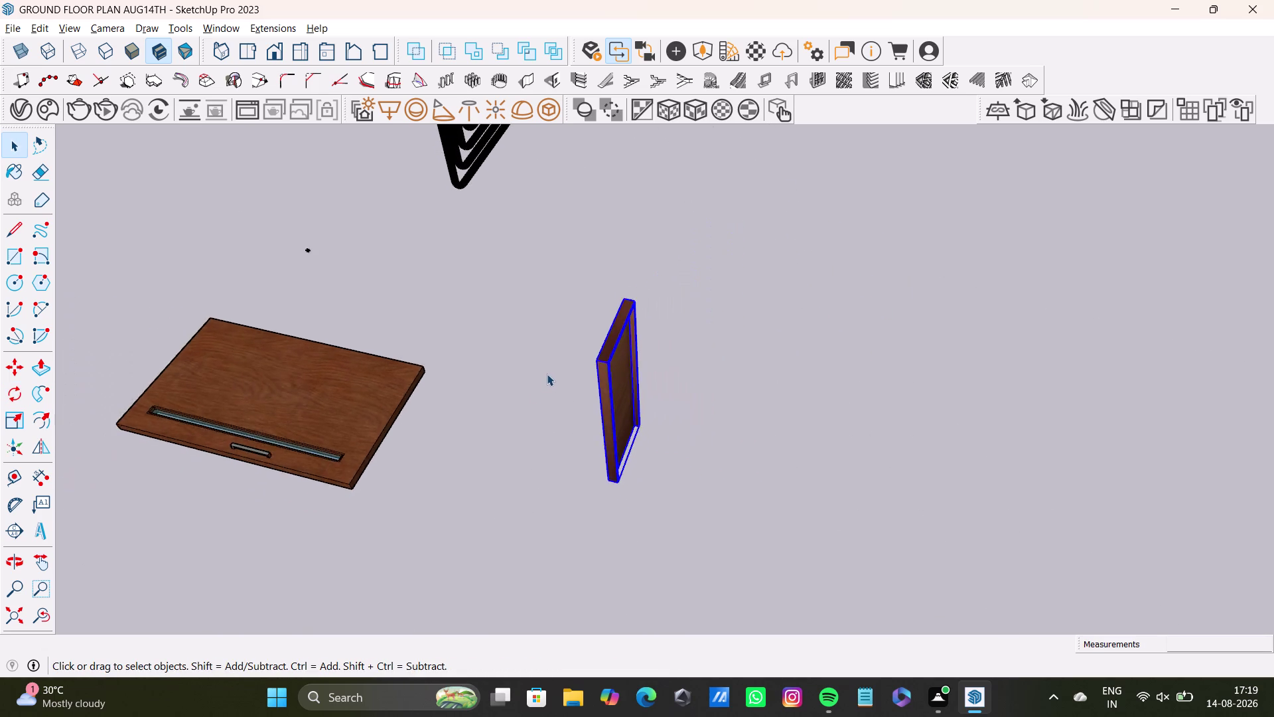
scroll(down, 3)
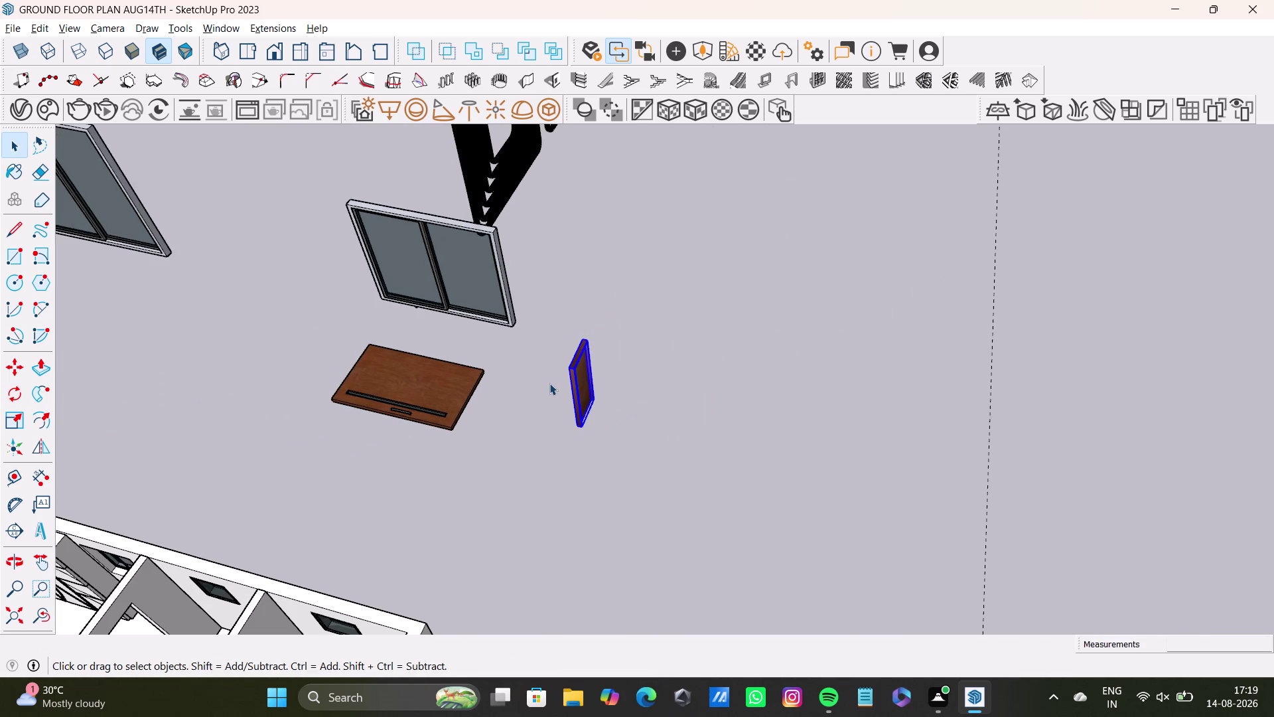
middle_drag(549, 387, 599, 281)
middle_drag(593, 339, 842, 312)
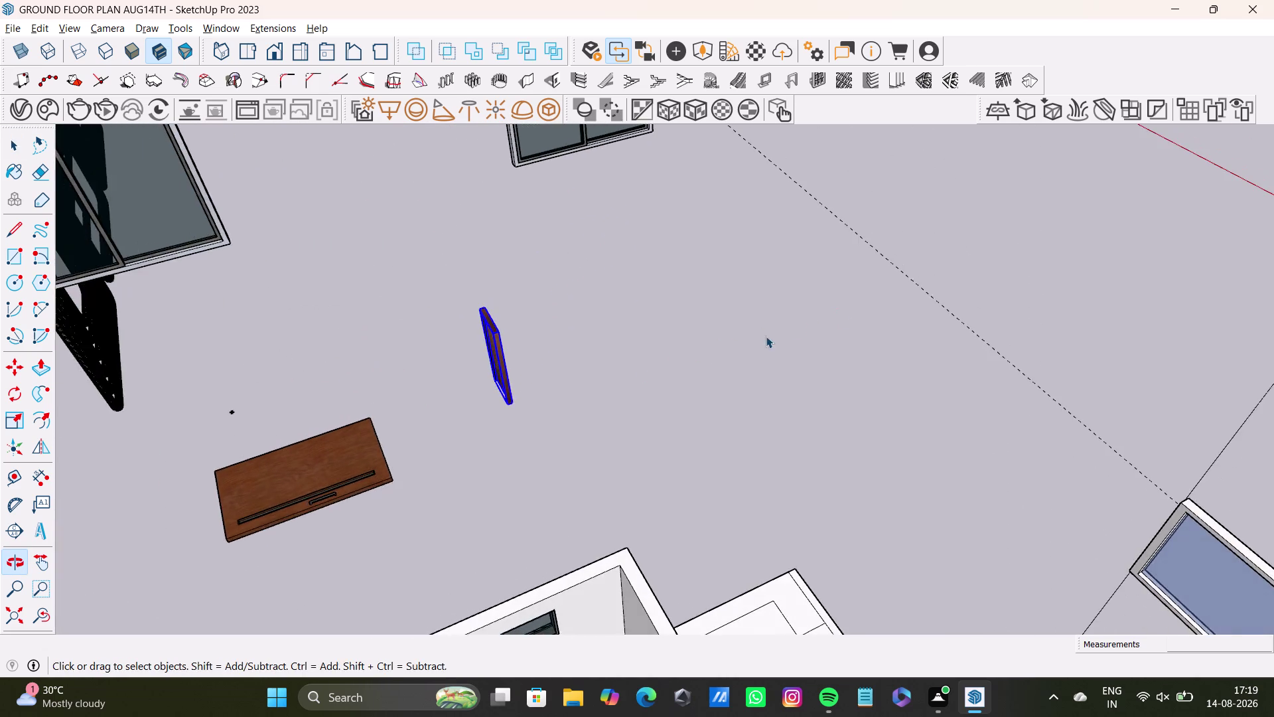
scroll(up, 3)
middle_drag(539, 387, 662, 346)
Move the rotated door into the side doorway, snapping it to the opening's corner.
key(m)
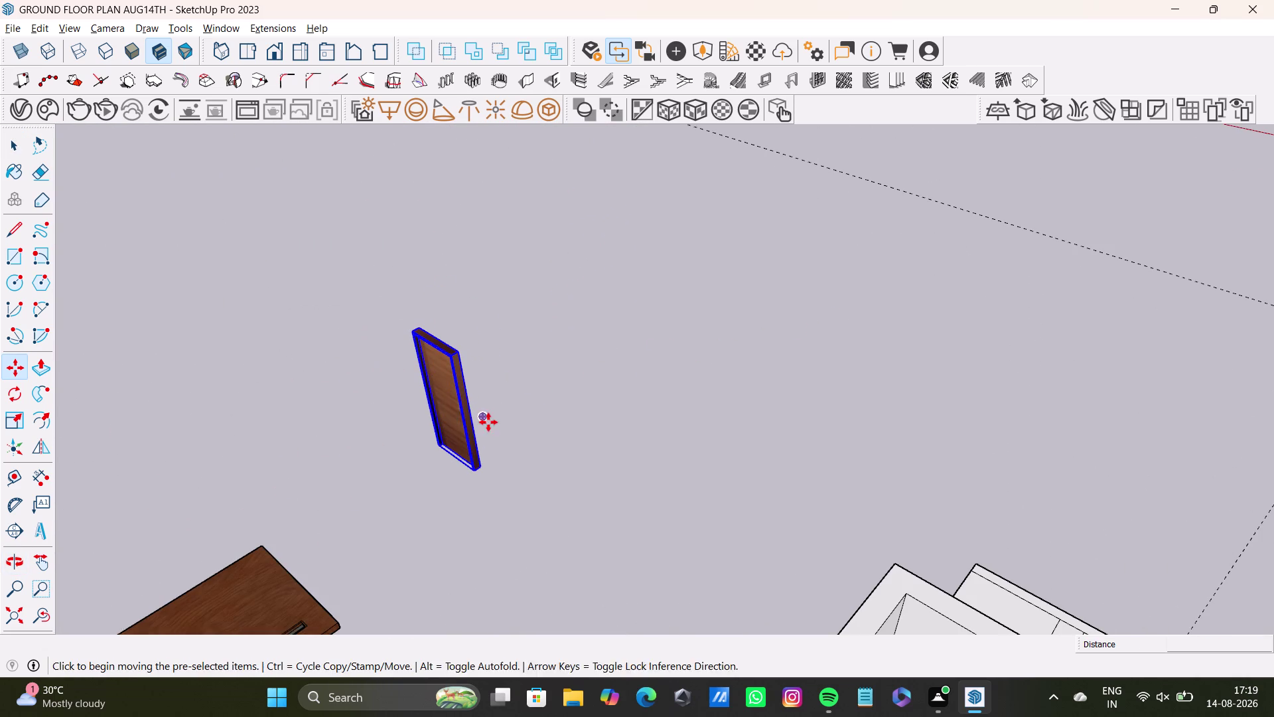
click(478, 466)
scroll(down, 3)
scroll(down, 3)
middle_drag(615, 553, 642, 345)
scroll(up, 3)
middle_drag(643, 565, 681, 516)
scroll(down, 3)
middle_drag(706, 572, 681, 388)
scroll(up, 3)
middle_drag(666, 488, 780, 498)
click(711, 493)
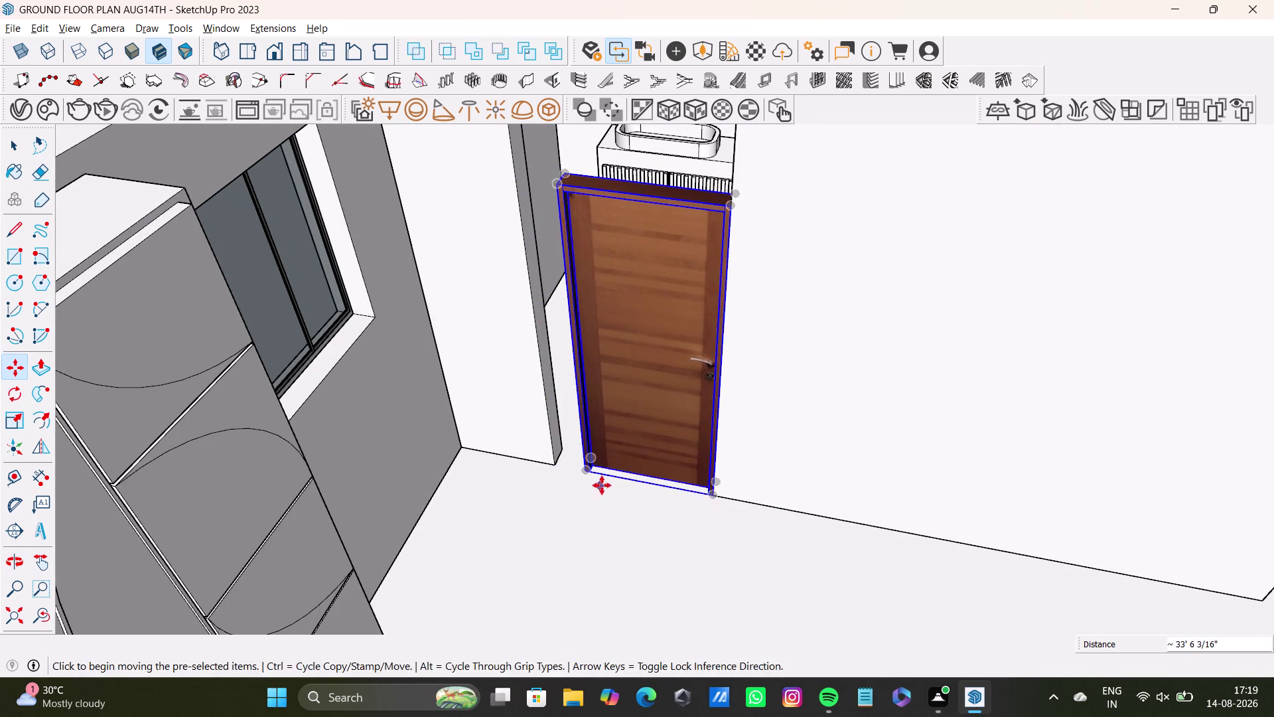
middle_drag(608, 483, 753, 514)
scroll(up, 3)
middle_drag(669, 448, 737, 450)
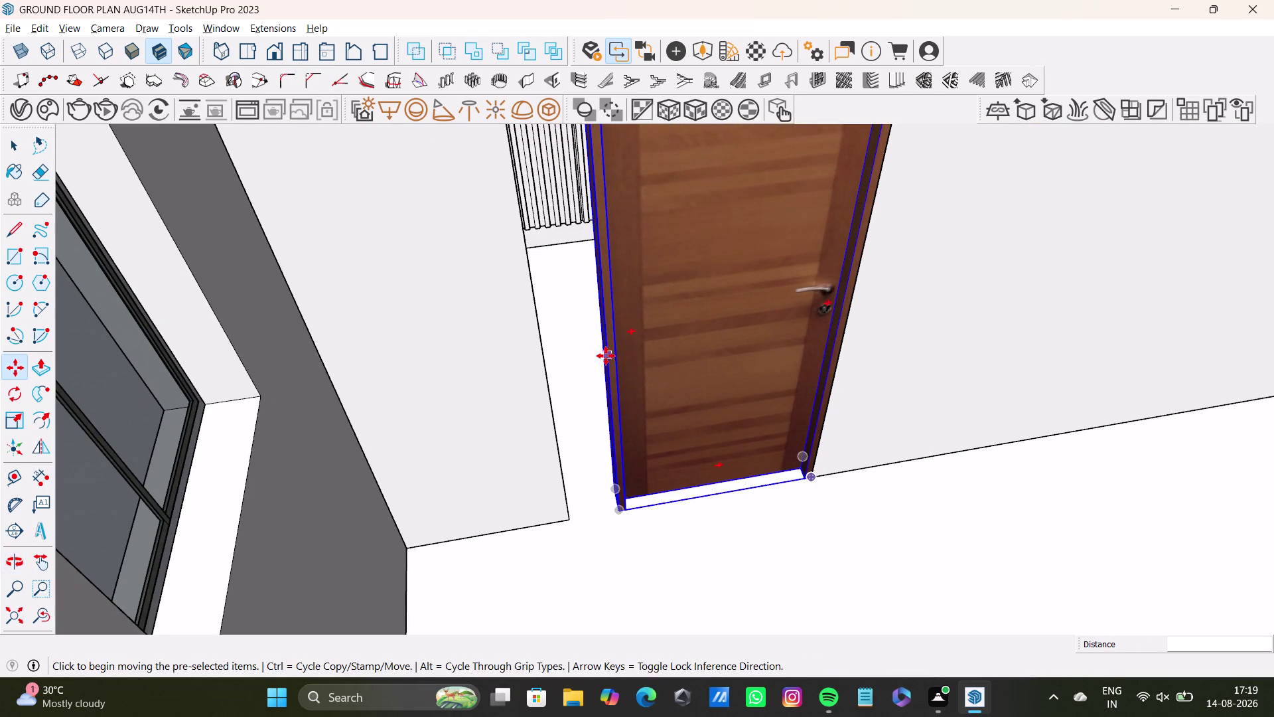
Scale the door with the green grip so it fills the full doorway width.
key(s)
scroll(up, 3)
drag(606, 329, 521, 333)
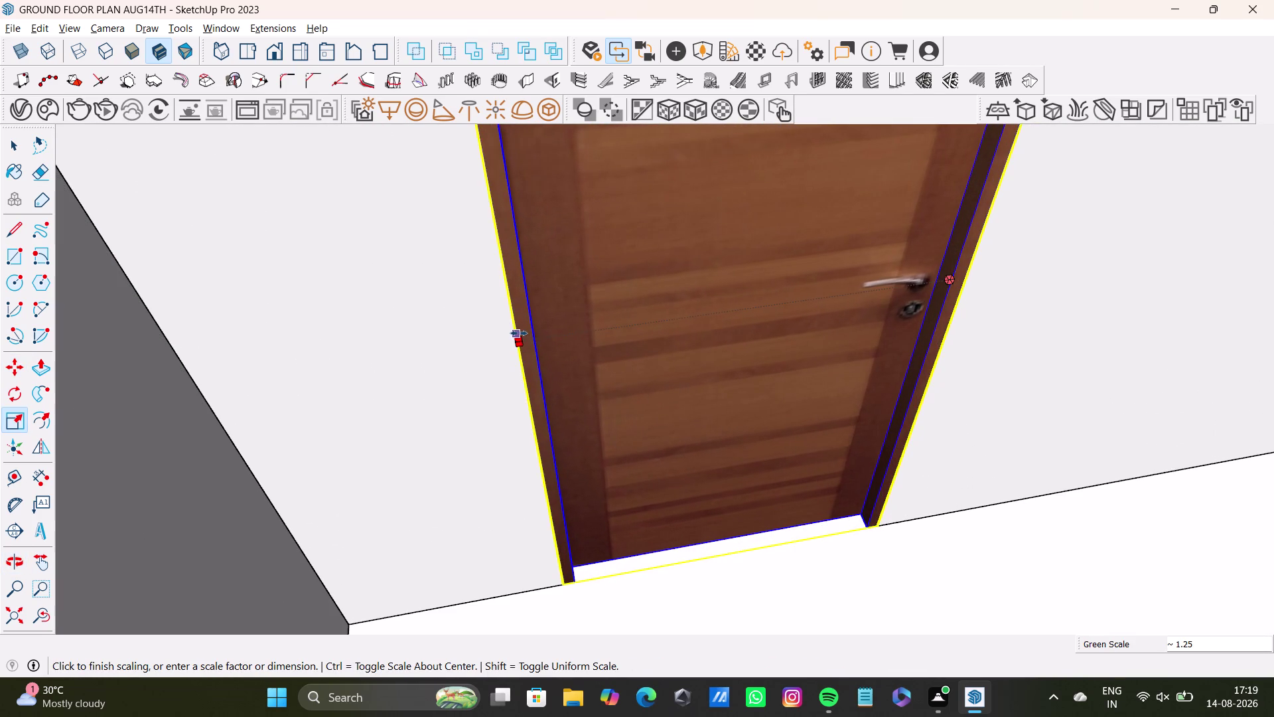
drag(520, 333, 520, 335)
scroll(down, 3)
middle_drag(693, 363, 596, 504)
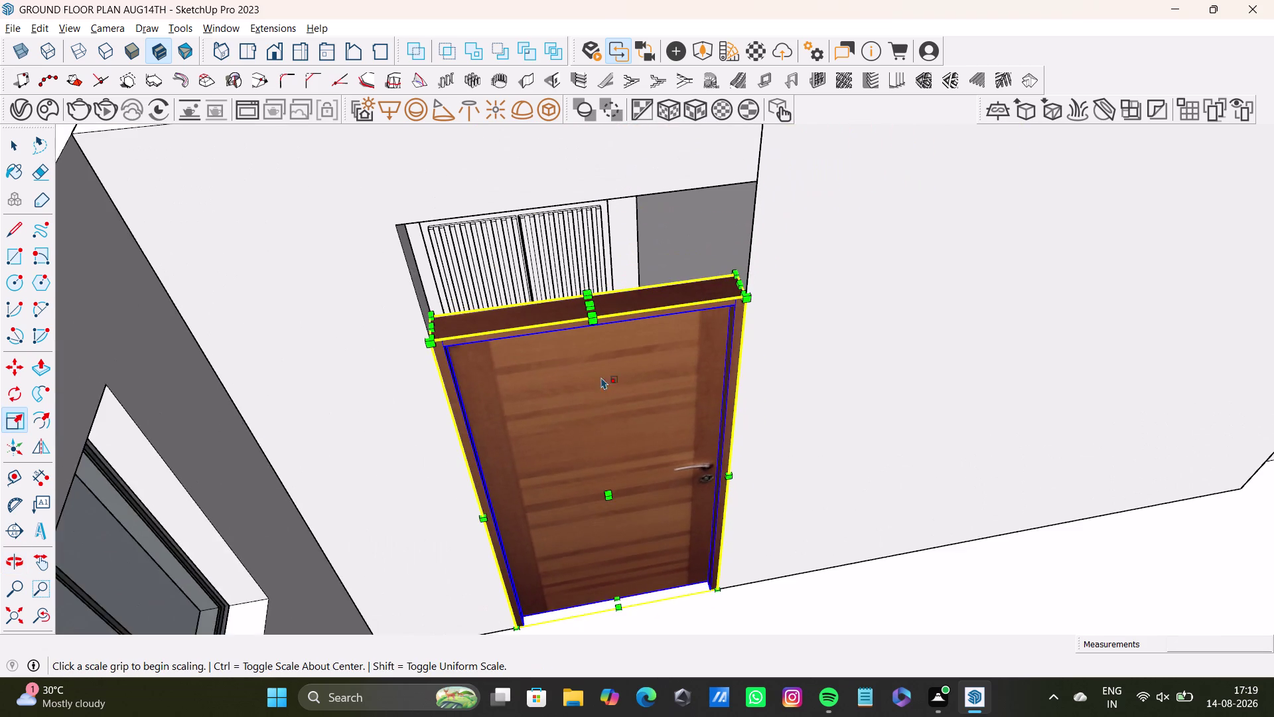
scroll(up, 3)
drag(590, 290, 558, 153)
drag(603, 486, 599, 476)
key(space)
scroll(down, 3)
middle_drag(628, 489, 203, 508)
key(space)
click(280, 197)
scroll(down, 3)
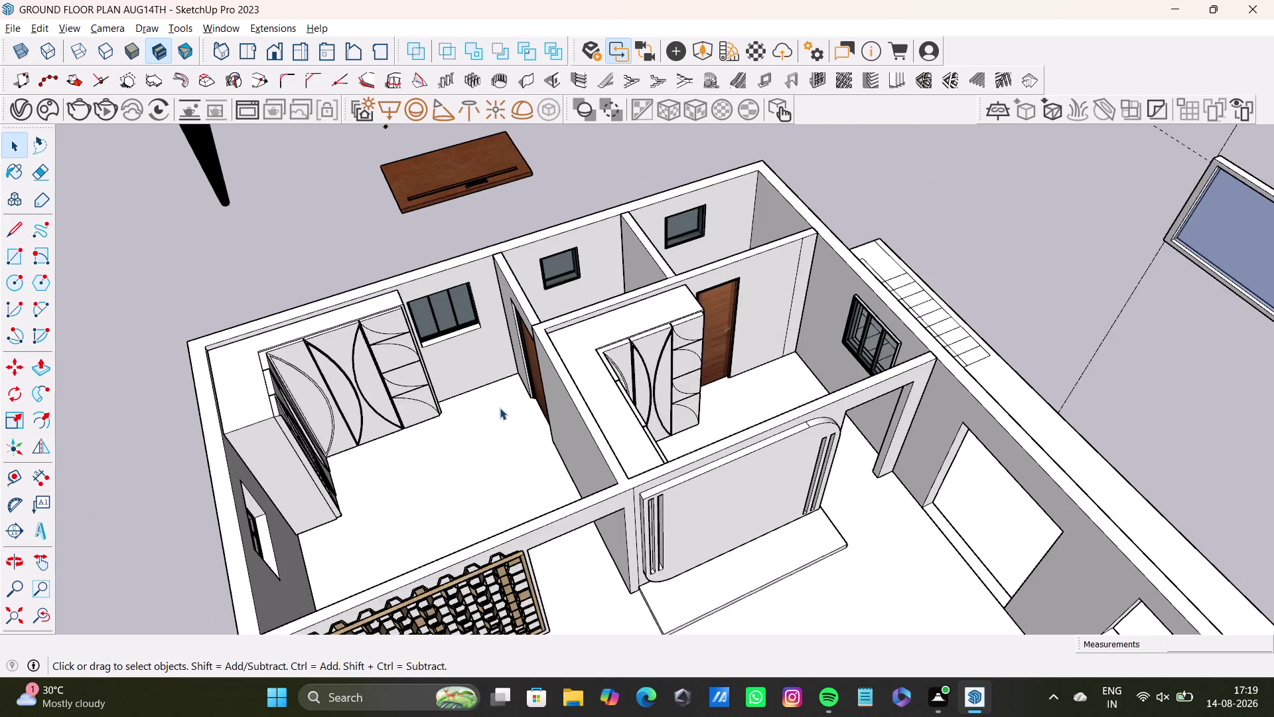
Orbit and zoom in on the flat wooden door lying beside the floor plan.
scroll(down, 3)
middle_click(601, 465)
middle_drag(604, 475, 590, 527)
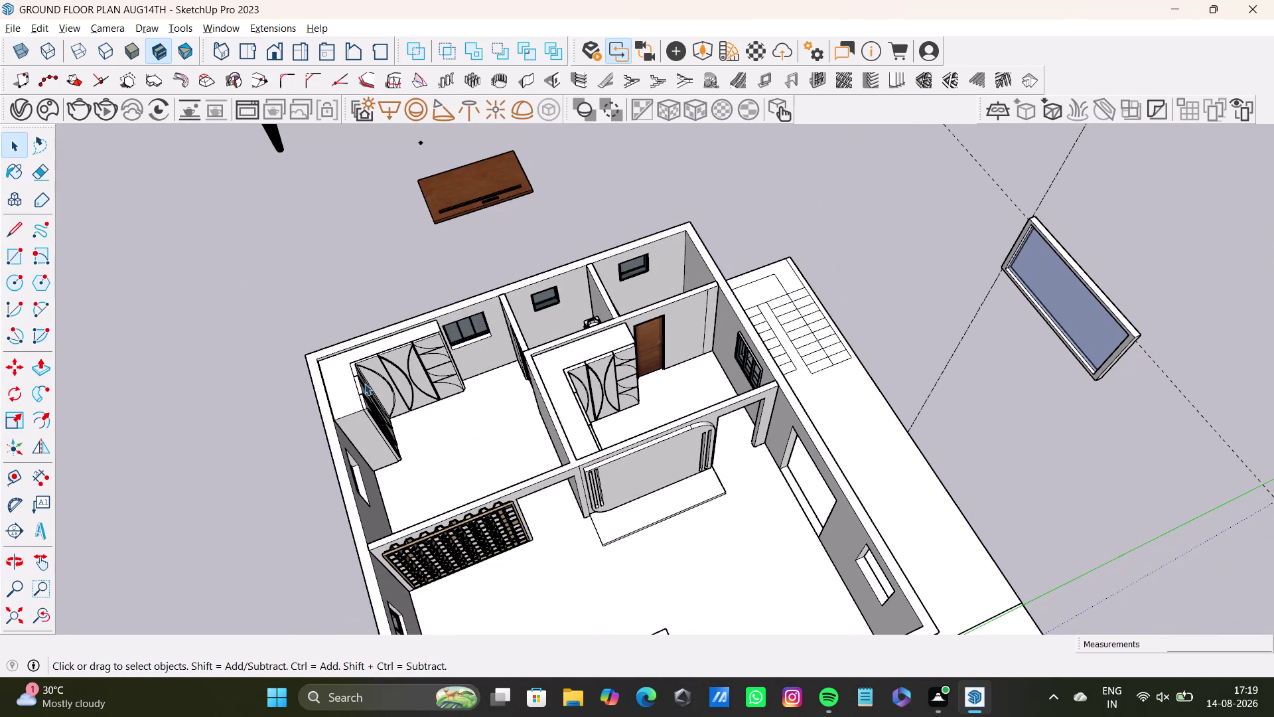
middle_drag(318, 360, 618, 554)
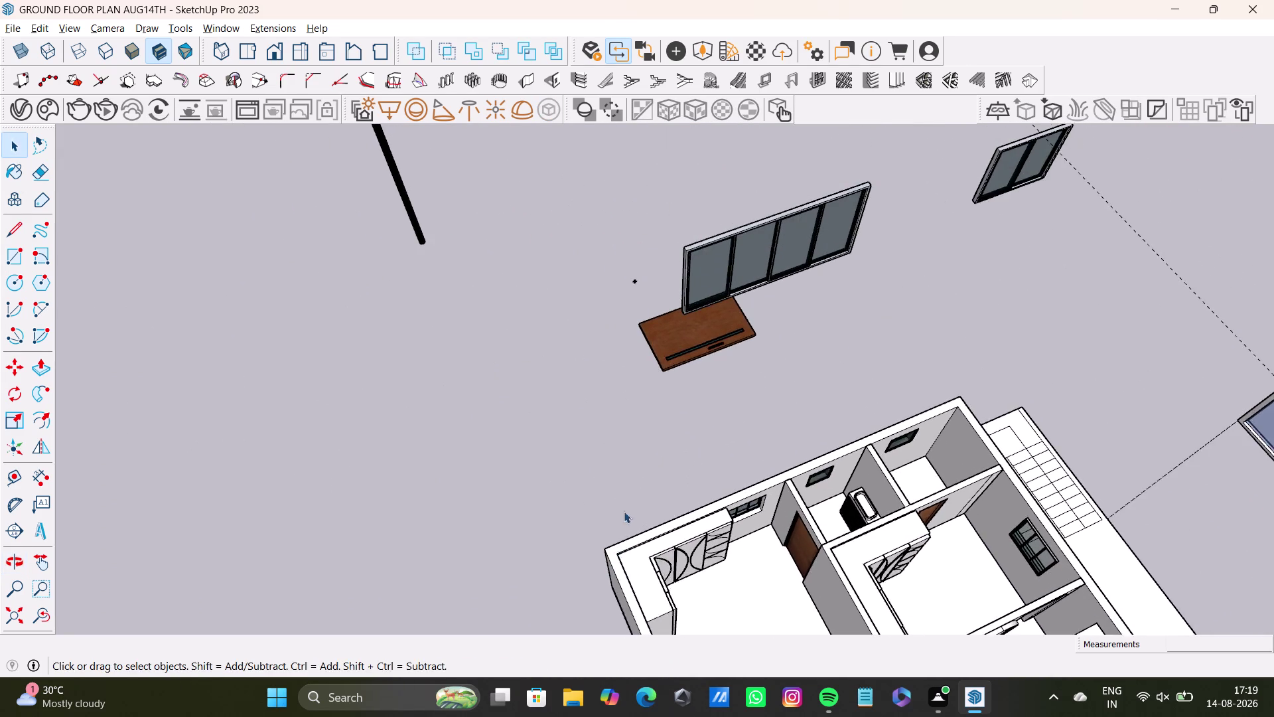
scroll(up, 3)
middle_drag(643, 424, 827, 411)
Select the whole loose wooden door with a triple-click.
click(626, 314)
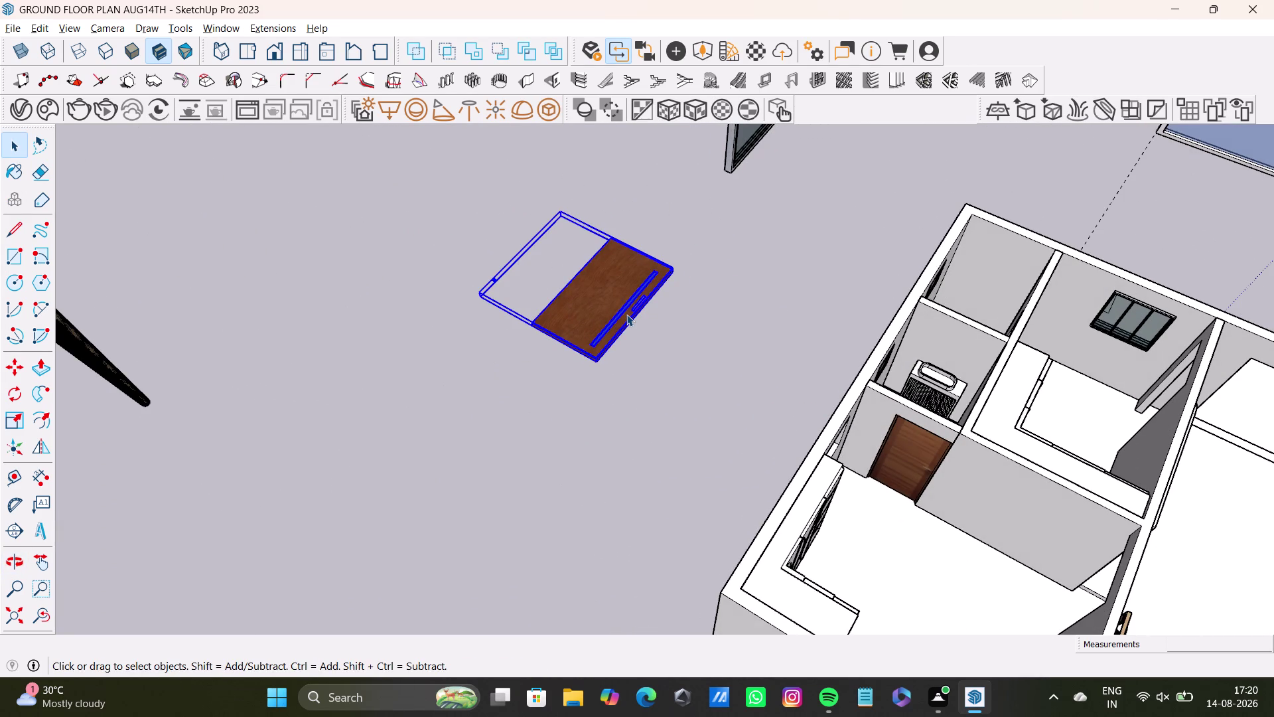
drag(435, 251, 546, 313)
drag(546, 313, 546, 312)
drag(446, 247, 511, 302)
scroll(up, 3)
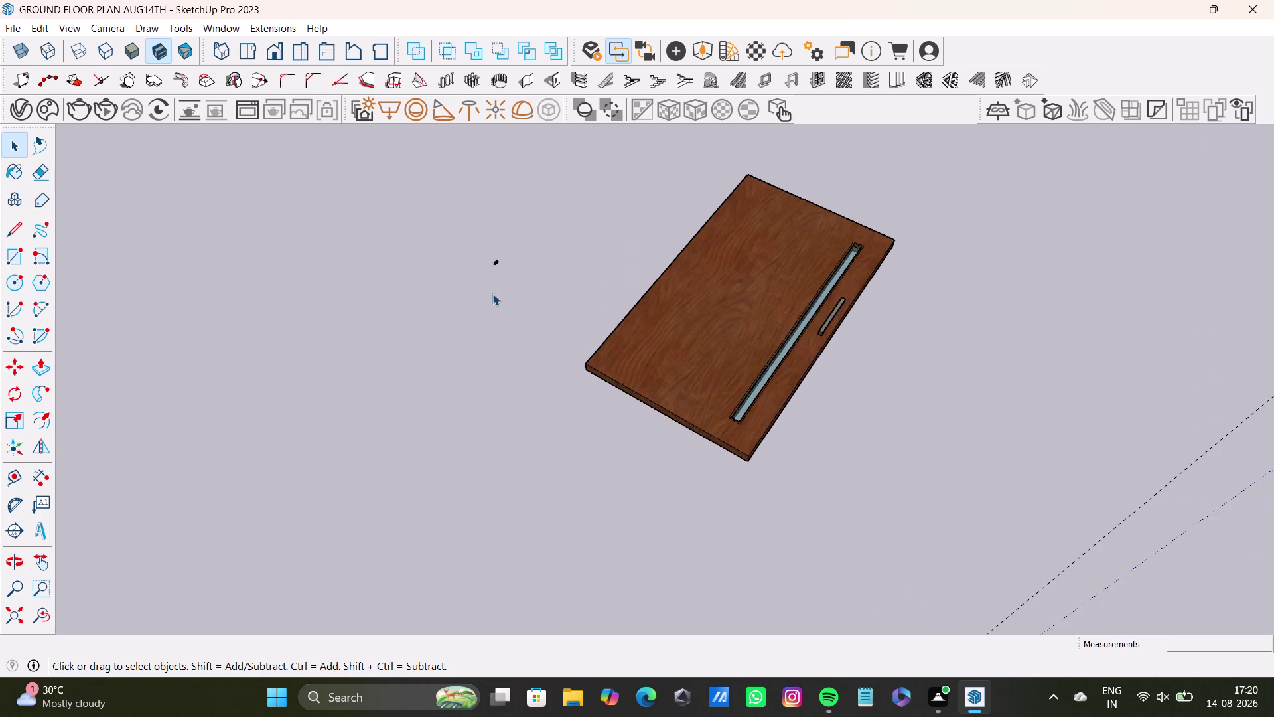
scroll(up, 3)
drag(464, 181, 522, 280)
drag(492, 243, 498, 246)
click(501, 248)
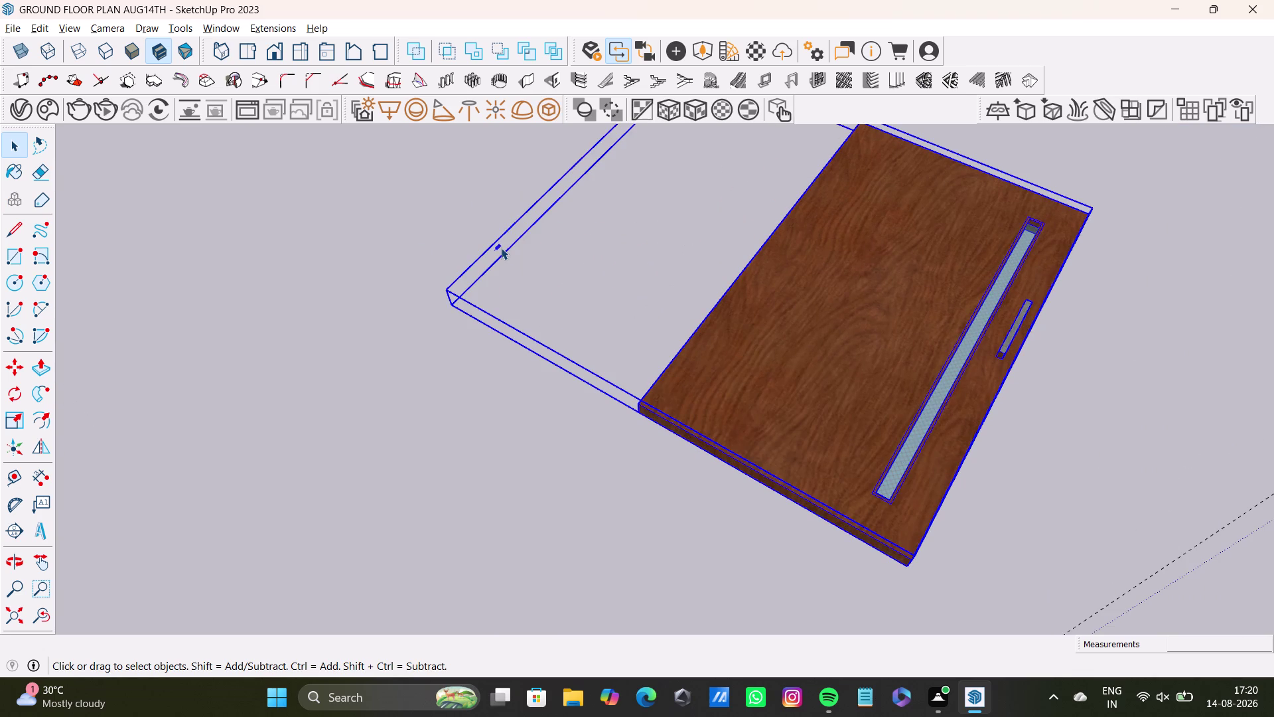
triple_click(501, 248)
Start rotating the door, placing the pivot at its corner.
middle_drag(730, 417, 743, 497)
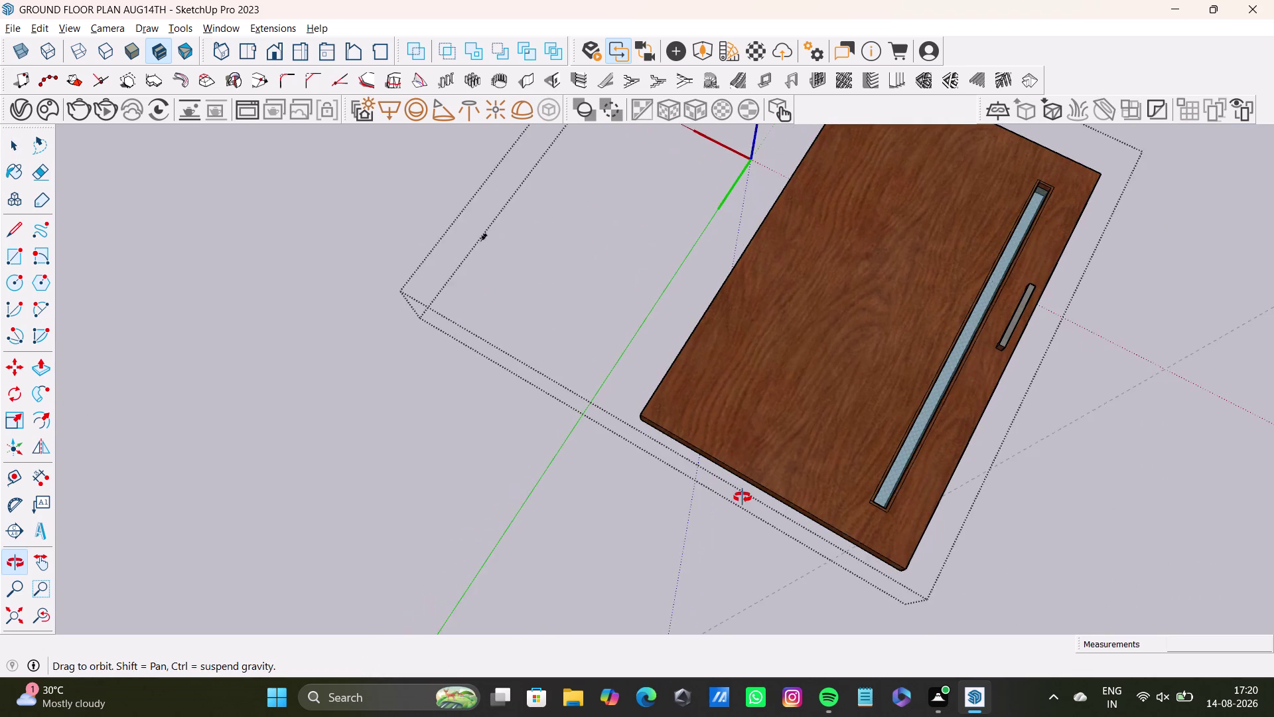
middle_drag(743, 497, 800, 464)
key(q)
middle_drag(970, 496, 785, 434)
middle_drag(799, 440, 559, 275)
scroll(up, 3)
drag(545, 457, 578, 442)
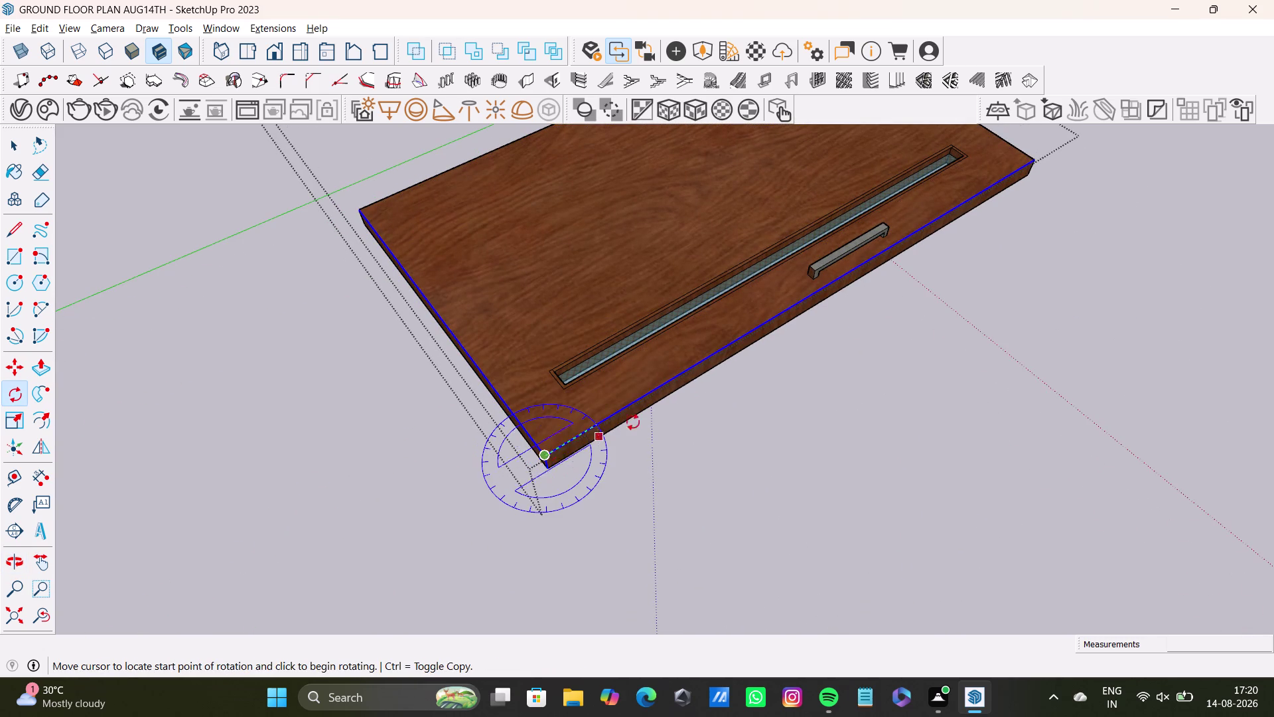
Cancel the pending rotation and reselect the entire wooden door.
click(1031, 160)
key(space)
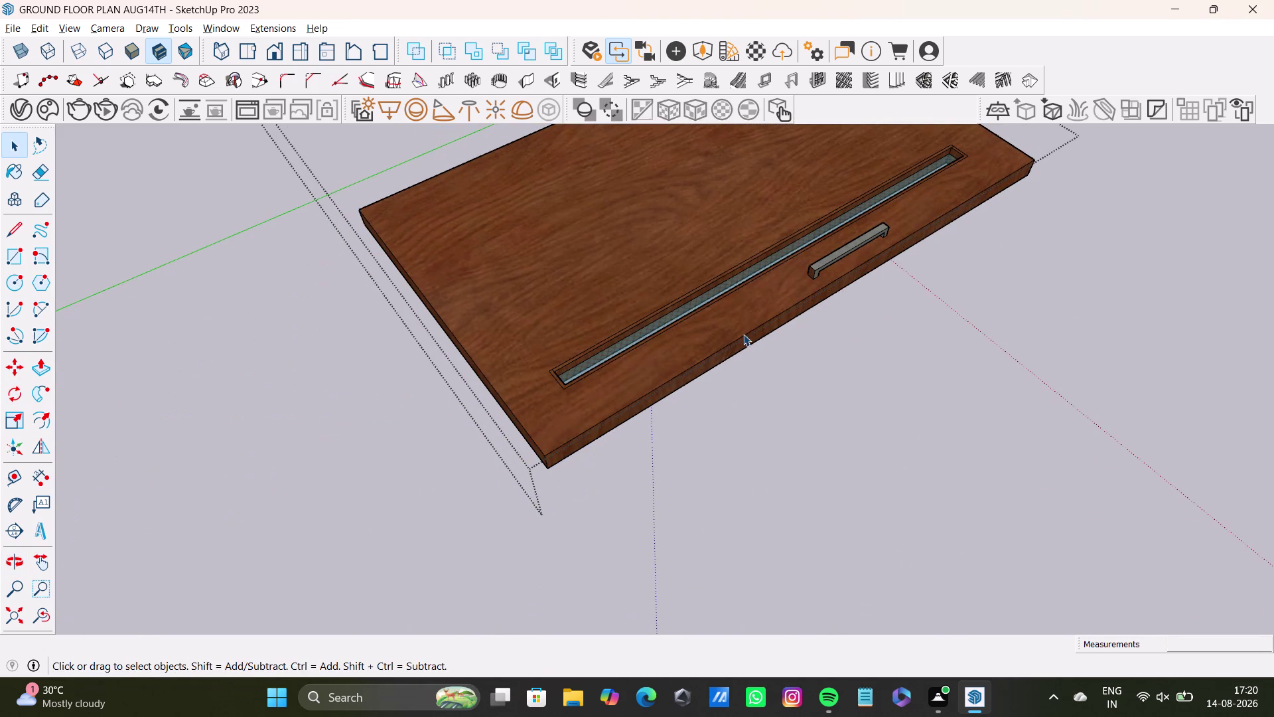
triple_click(740, 331)
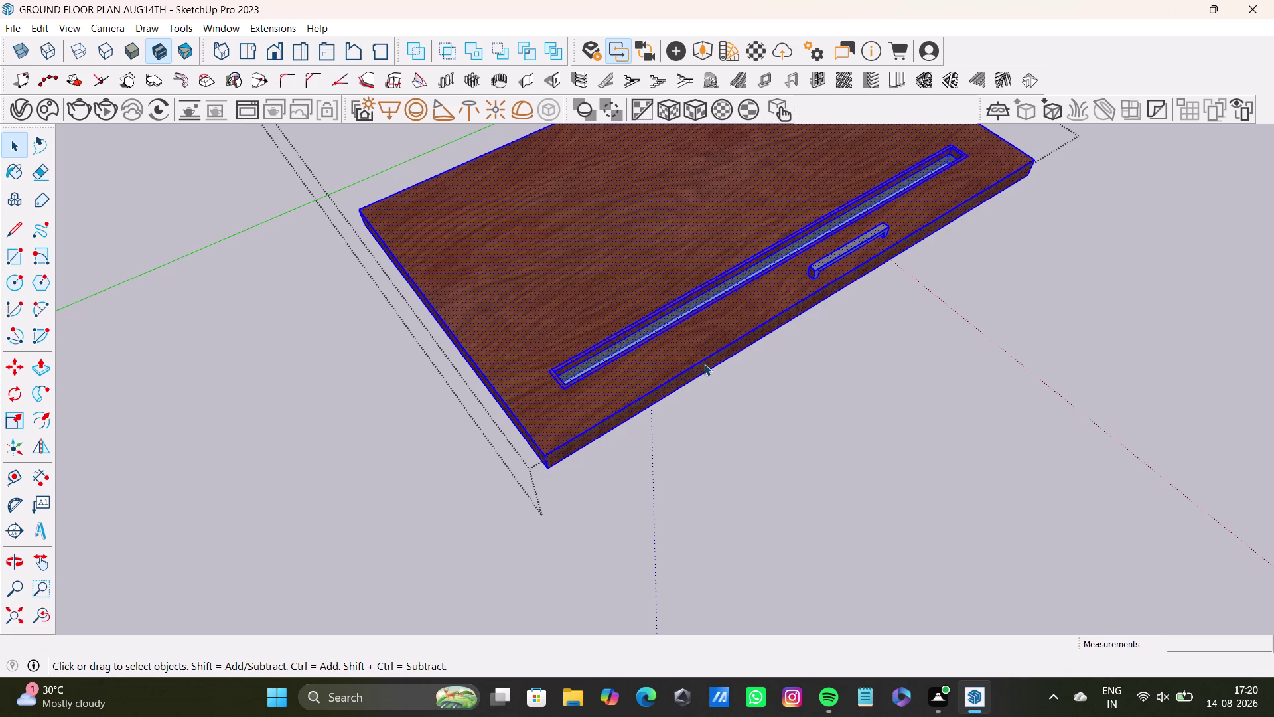
scroll(down, 3)
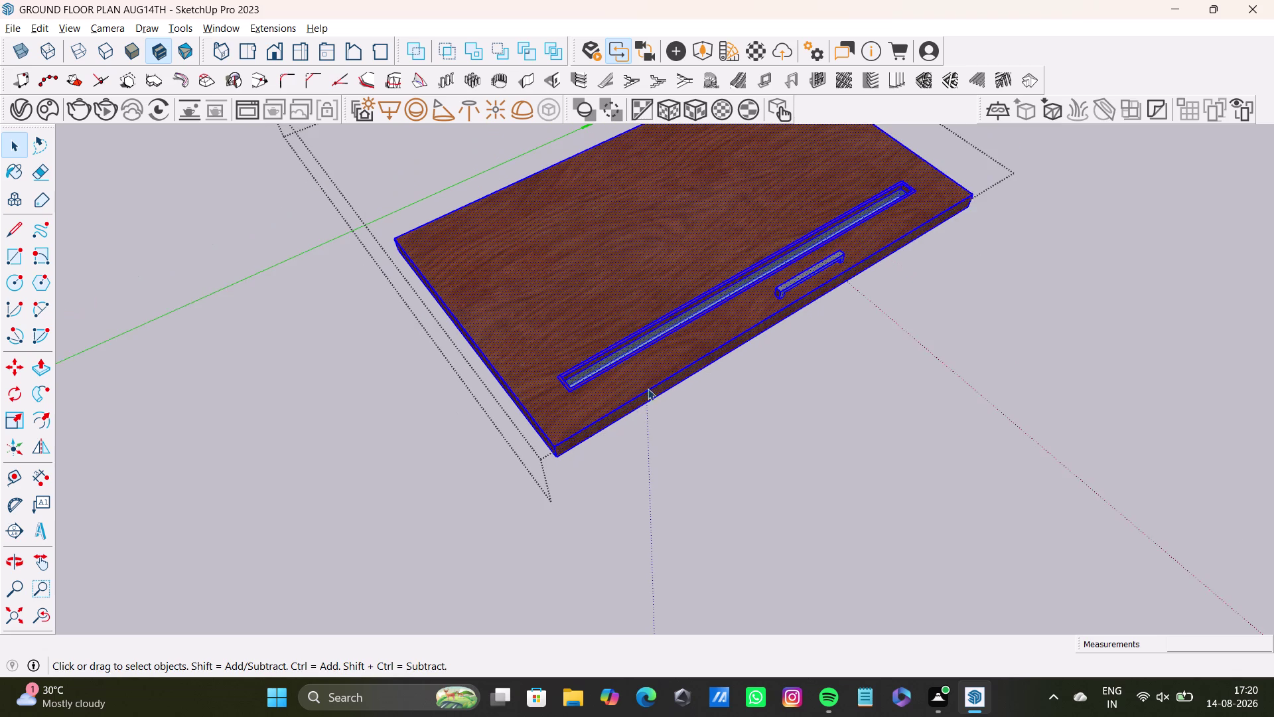
scroll(down, 3)
middle_drag(657, 396, 678, 454)
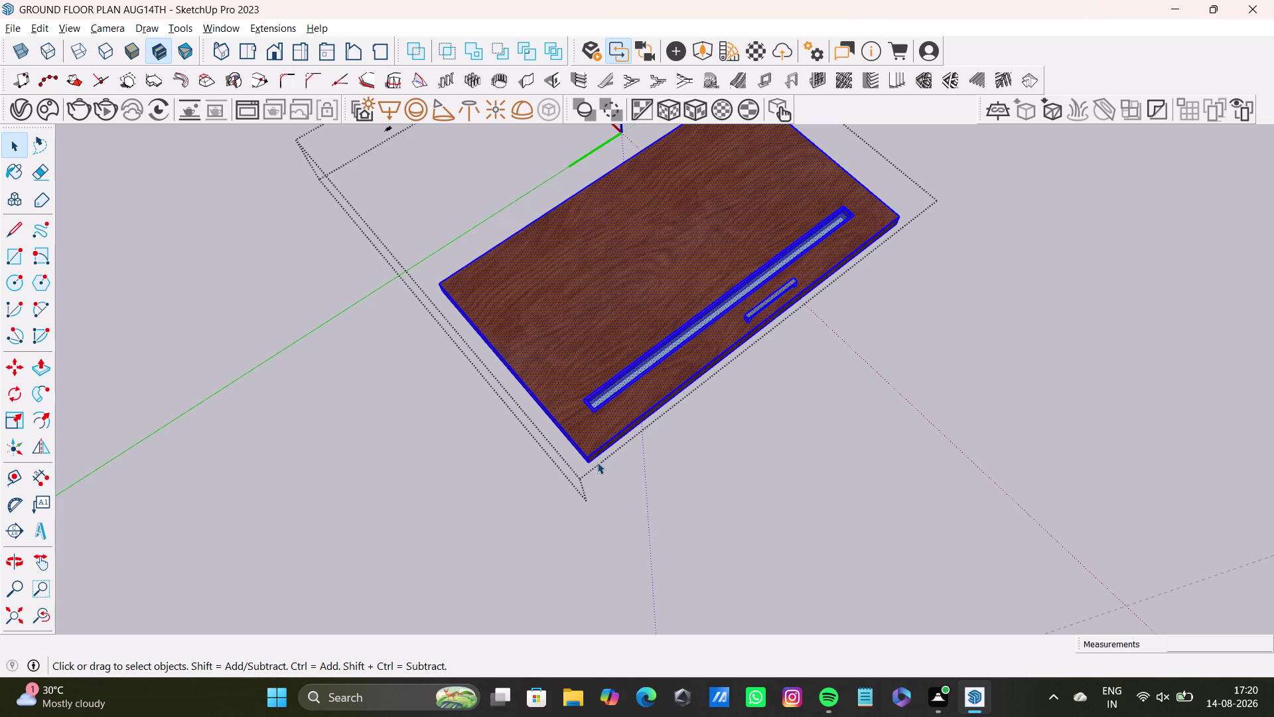
Attempt a rotation from the door's corner pivot, then cancel it.
key(q)
scroll(up, 3)
scroll(up, 3)
middle_drag(606, 459, 559, 367)
click(577, 435)
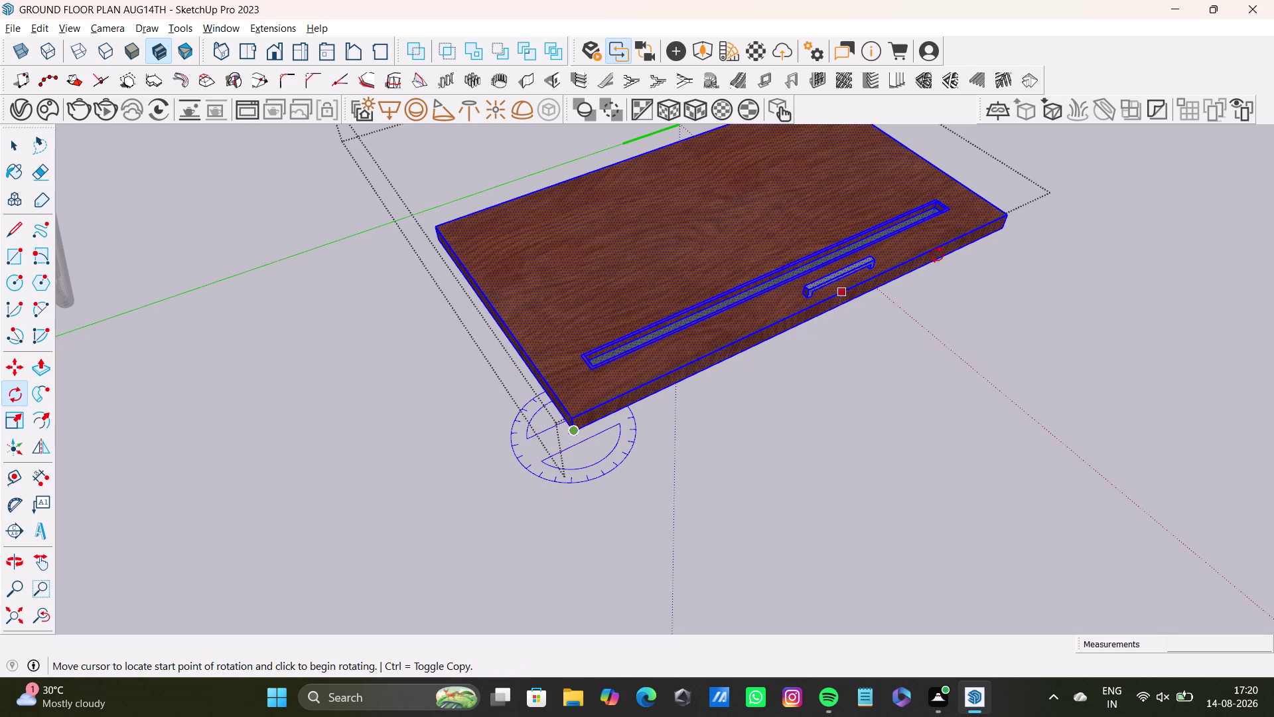
click(1007, 230)
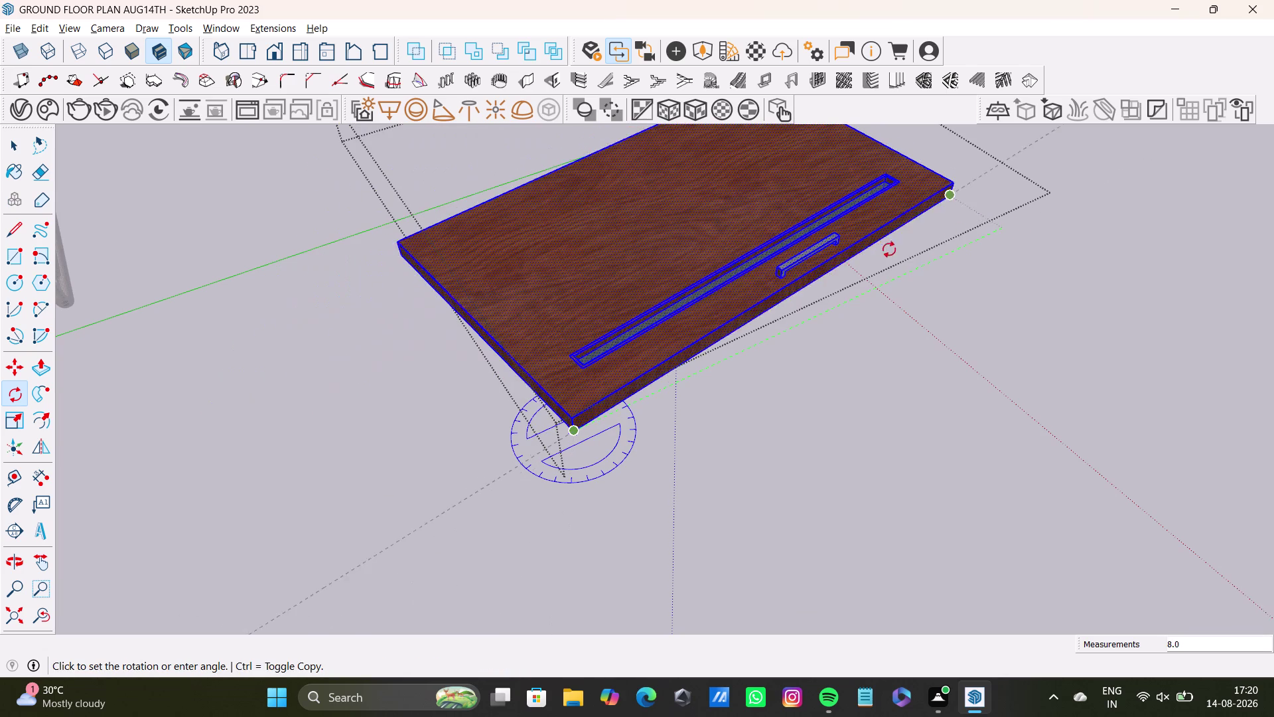
key(space)
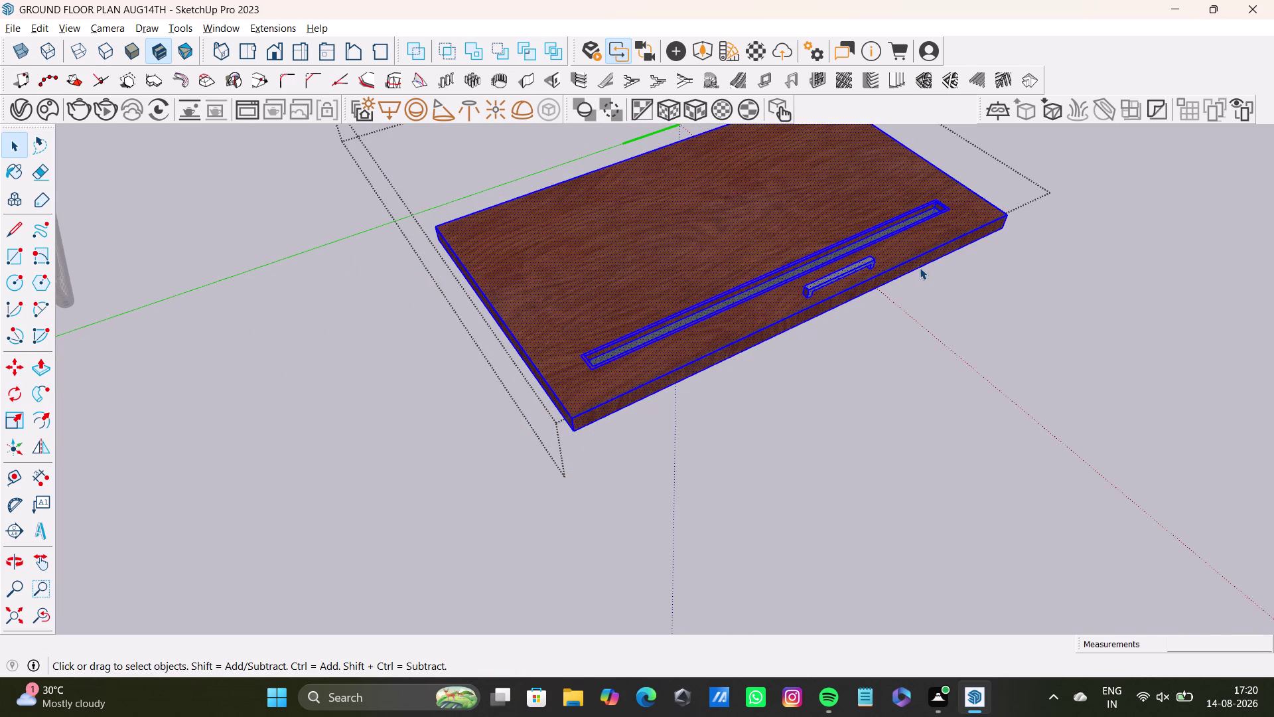
Rotate the door about 90° on the red axis so it stands upright.
key(q)
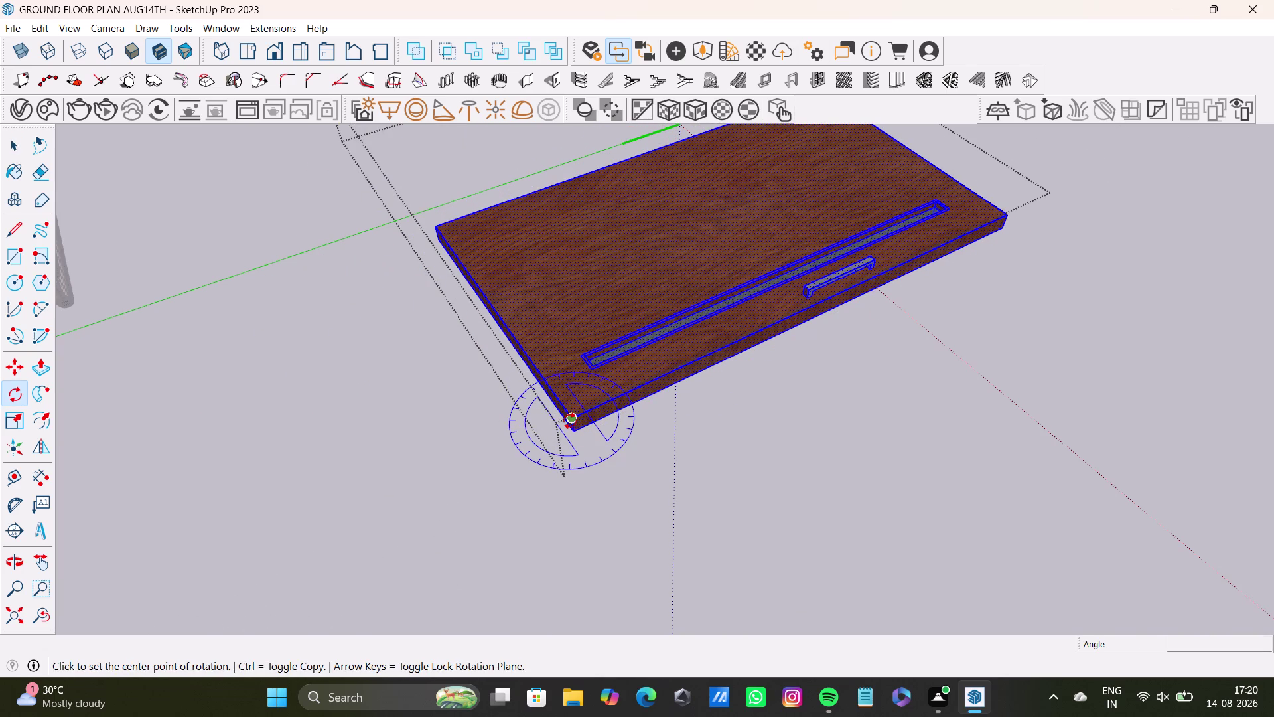
key(q)
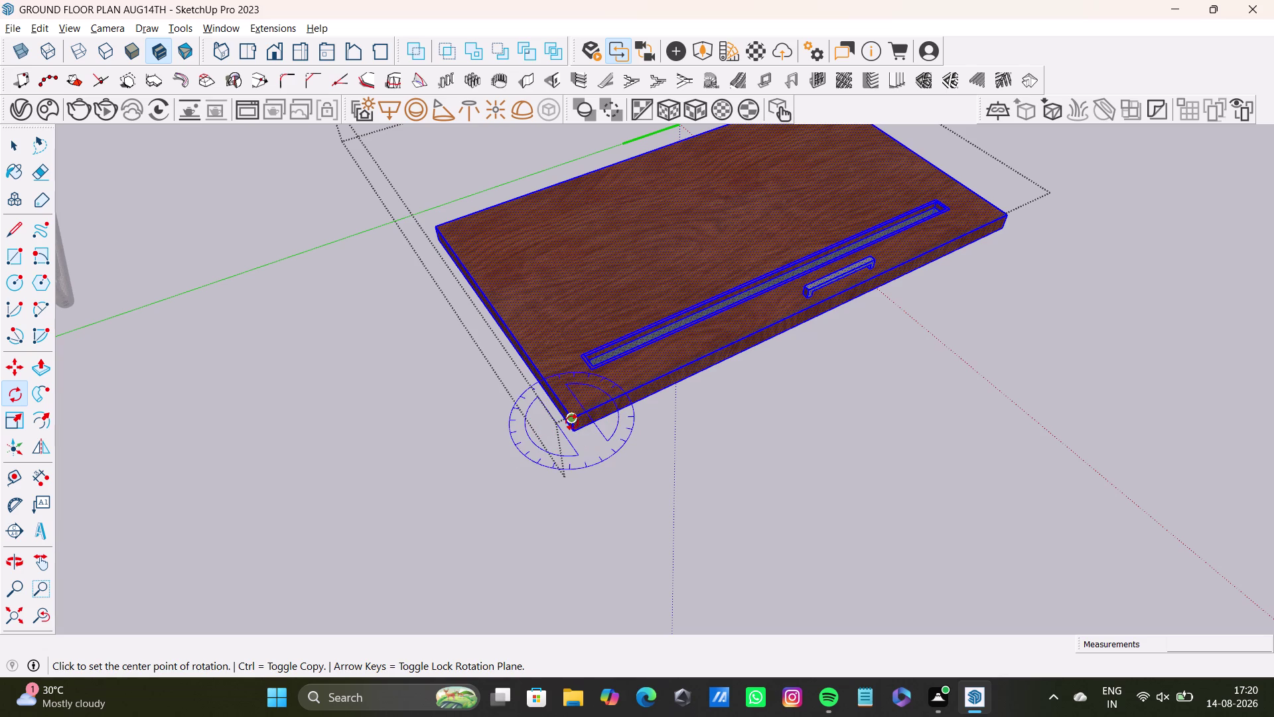
key(Right)
drag(571, 419, 627, 397)
click(1004, 215)
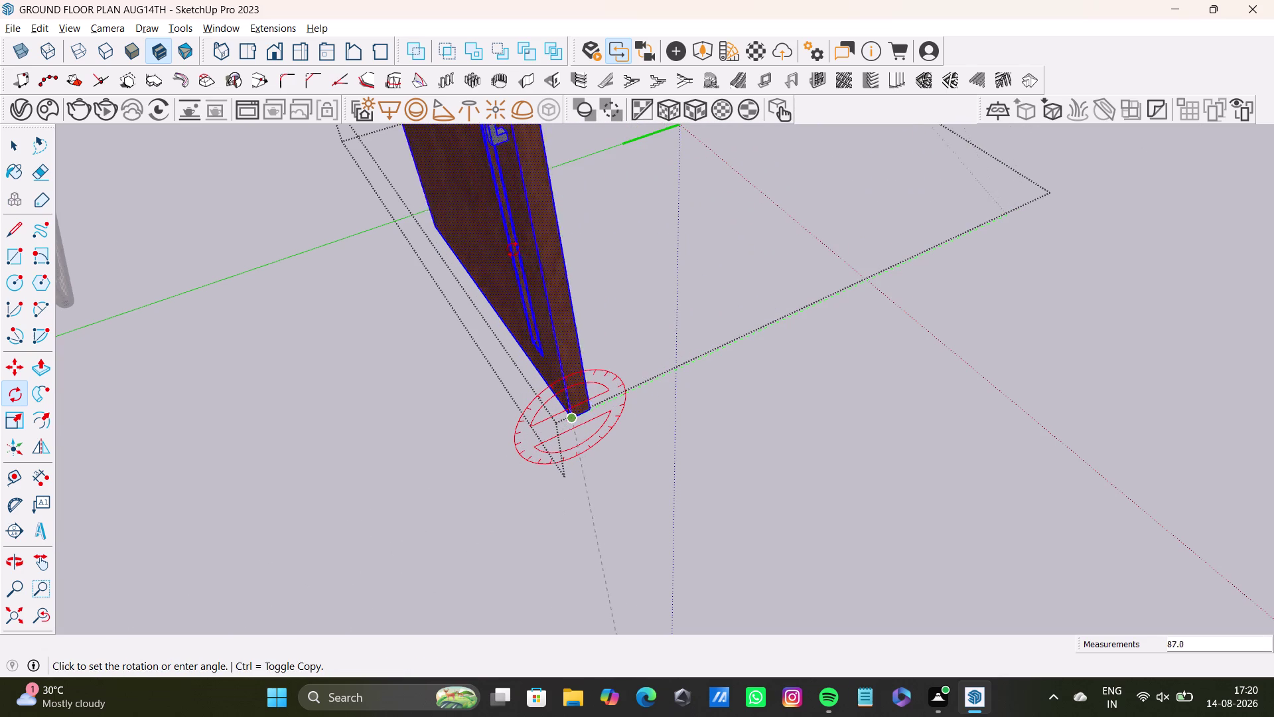
click(544, 240)
key(space)
scroll(down, 3)
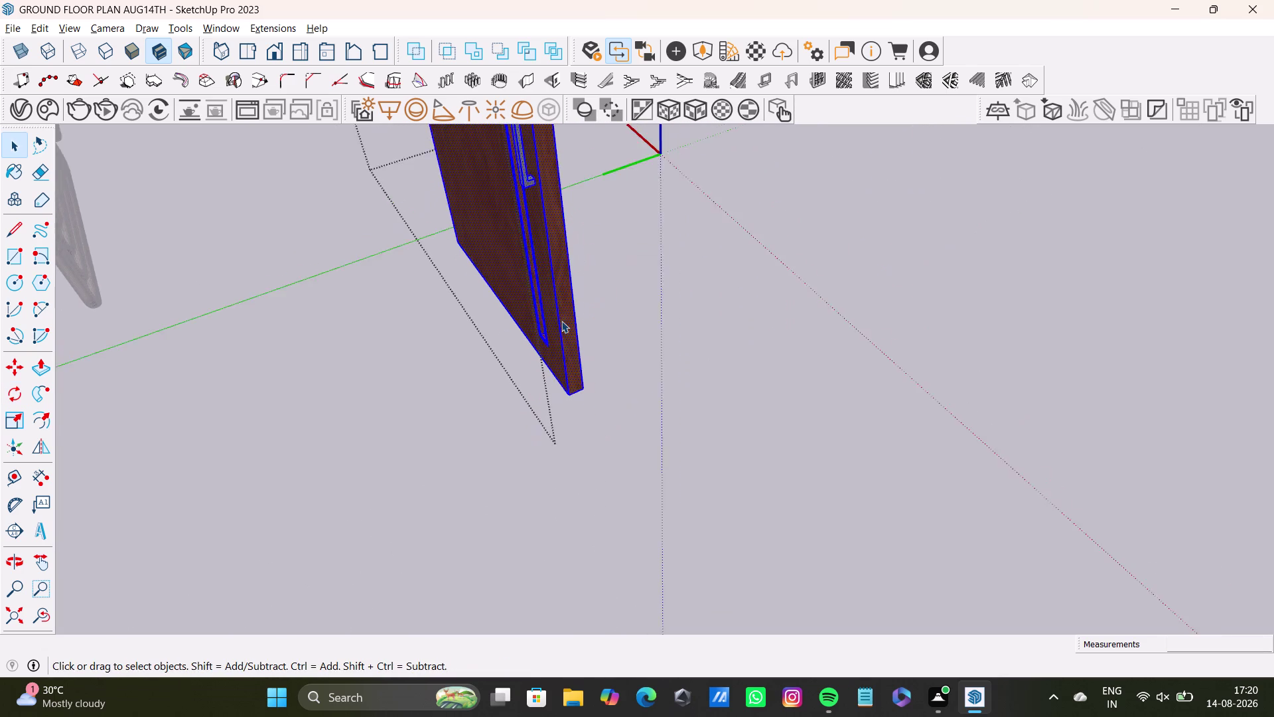
Orbit and zoom around the upright door to view its face up close.
scroll(down, 3)
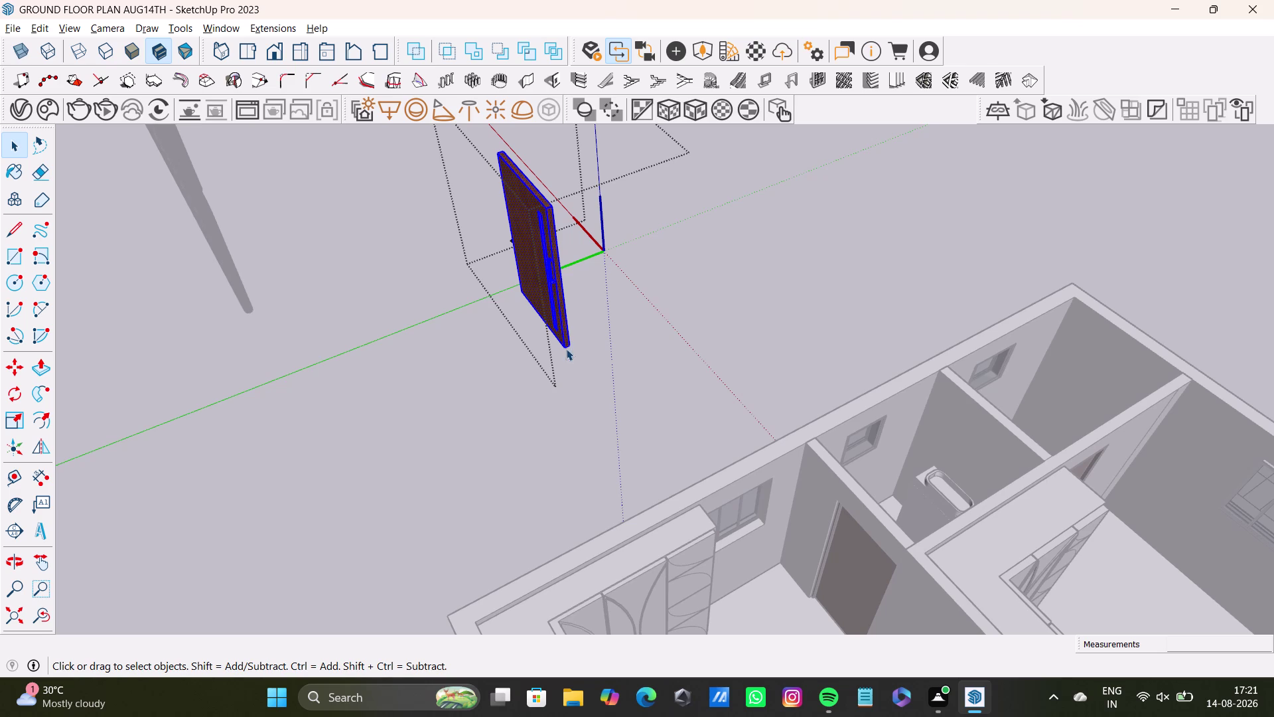
scroll(down, 3)
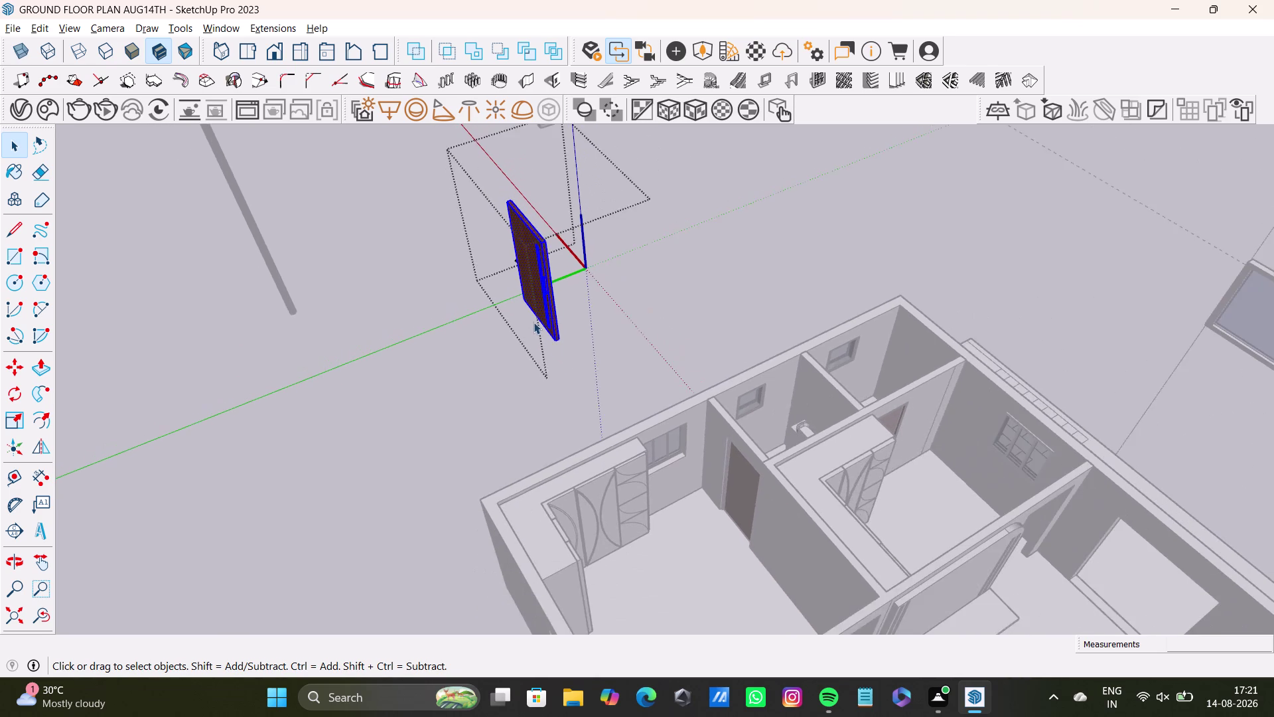
scroll(down, 3)
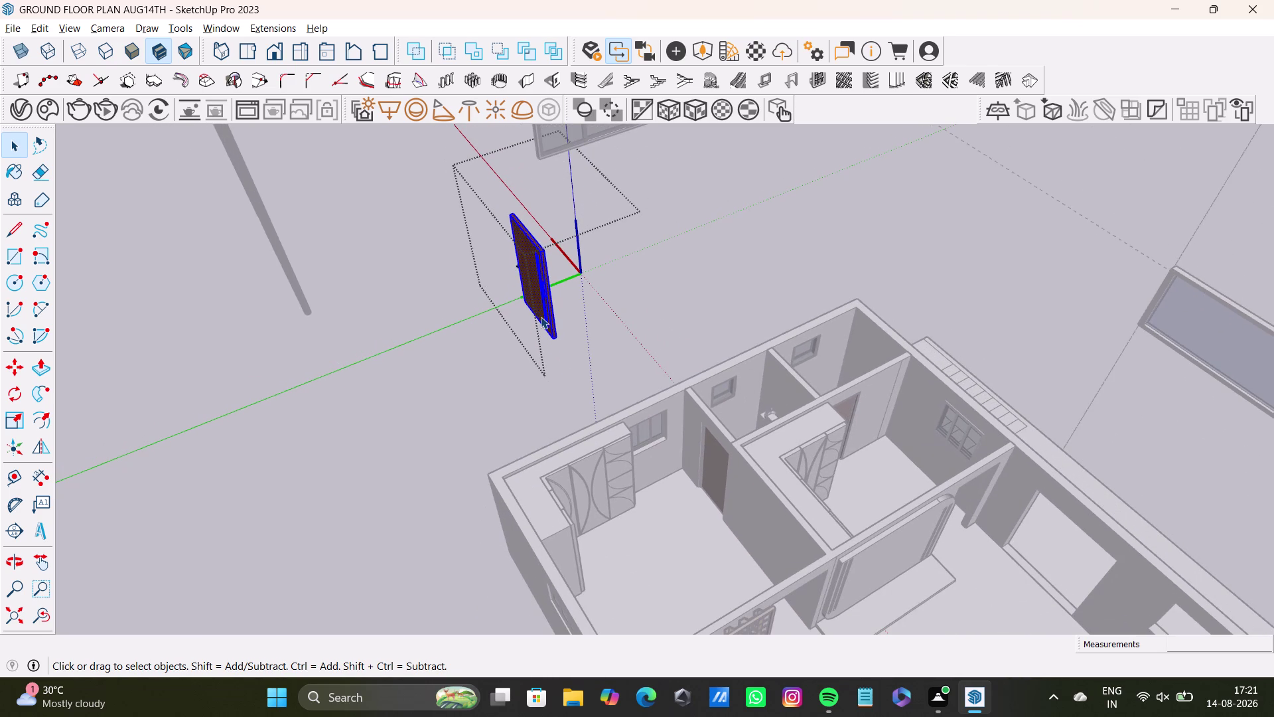
scroll(down, 3)
middle_drag(706, 467, 736, 438)
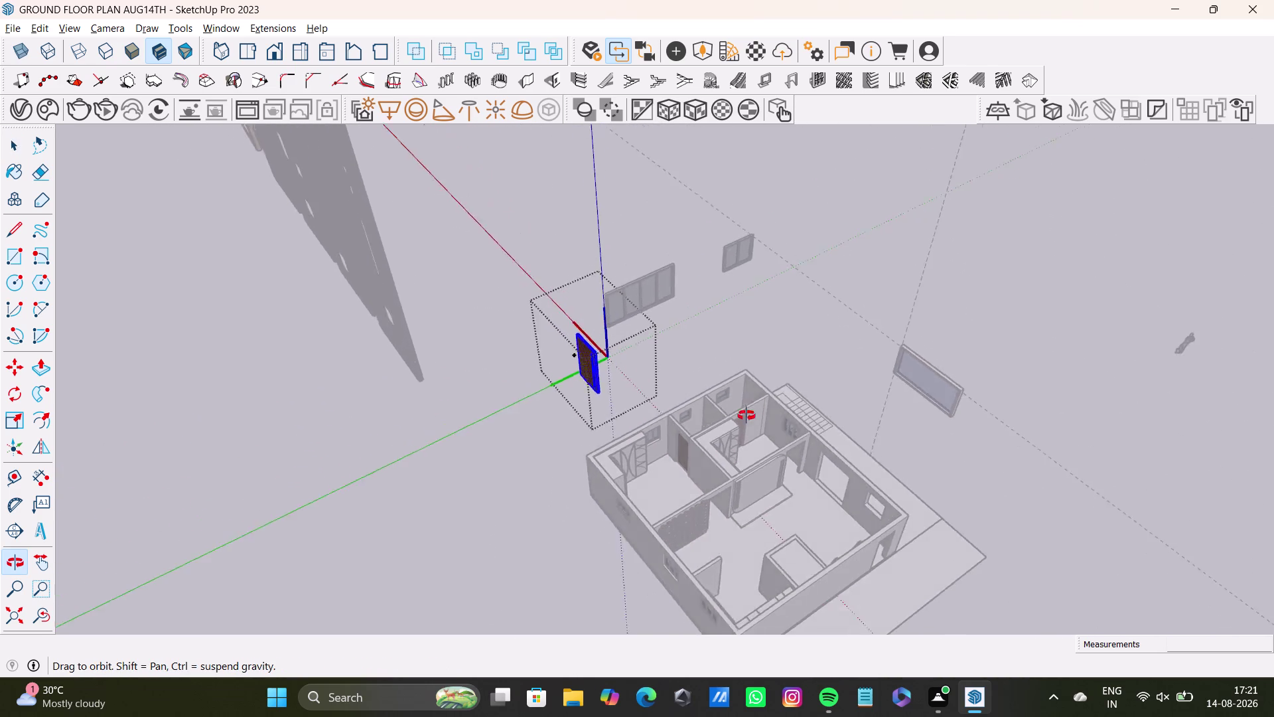
middle_drag(736, 438, 580, 376)
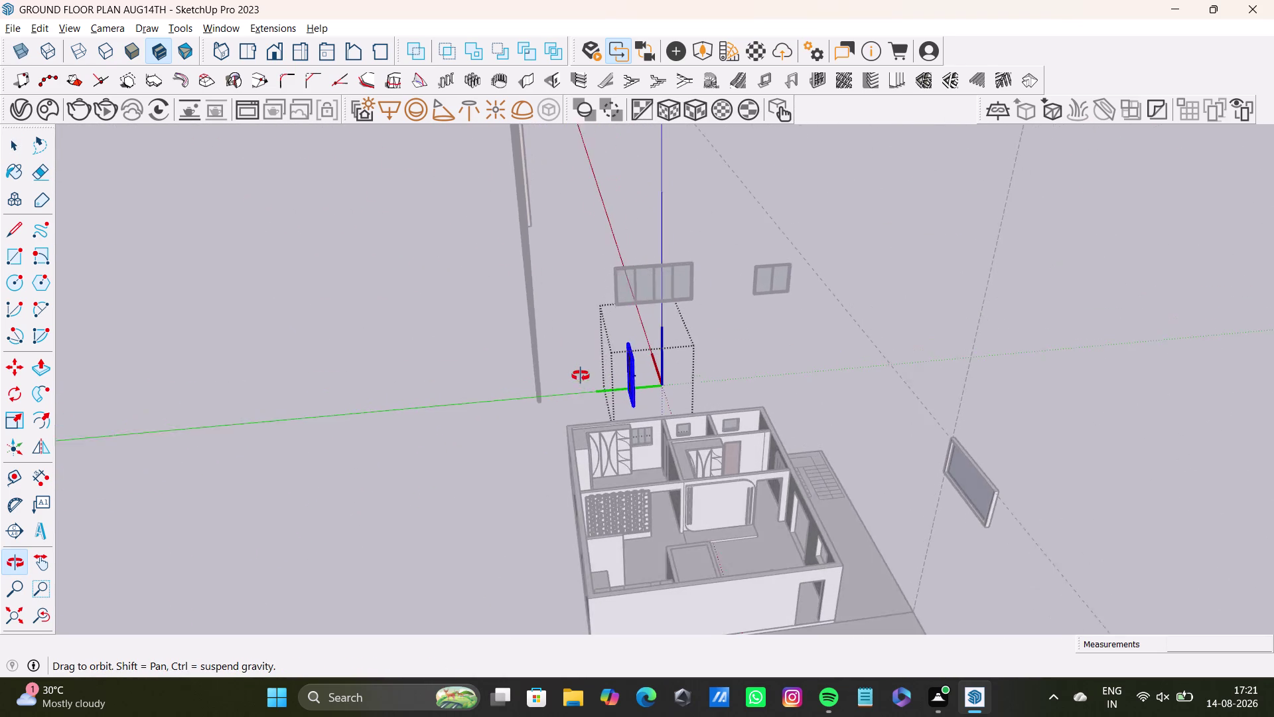
middle_drag(580, 376, 763, 517)
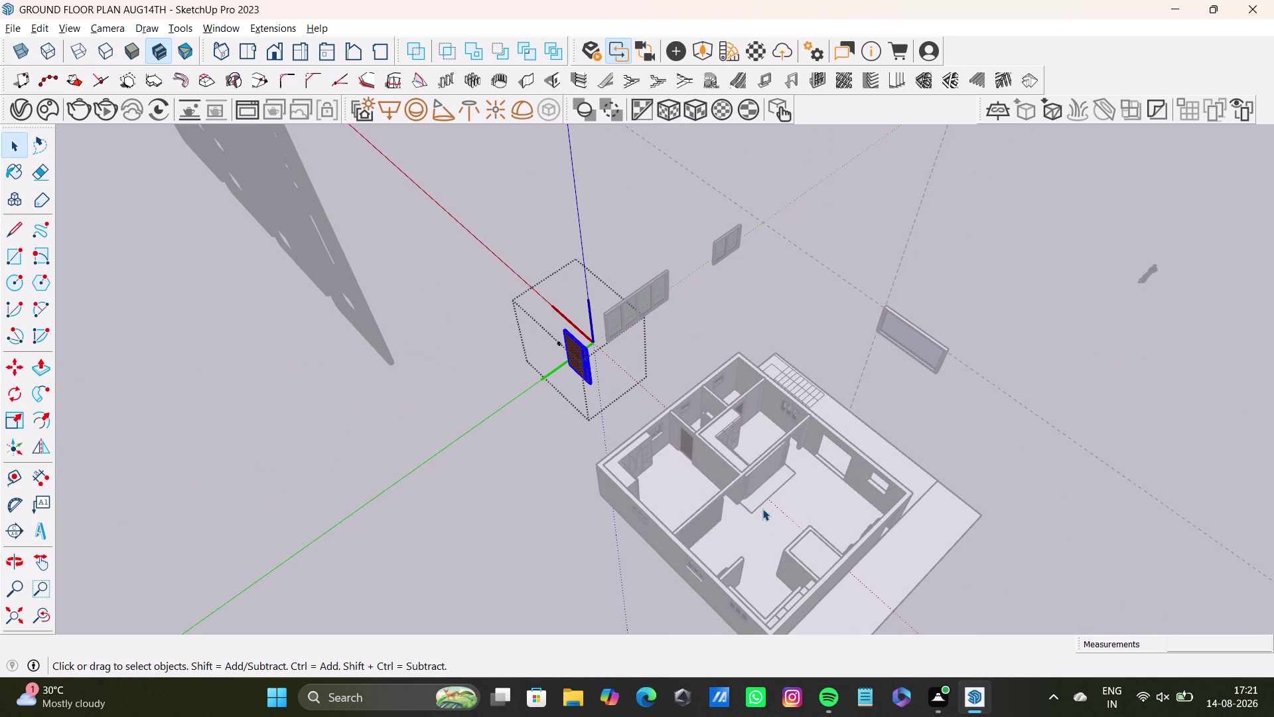
scroll(down, 3)
middle_drag(679, 386, 527, 302)
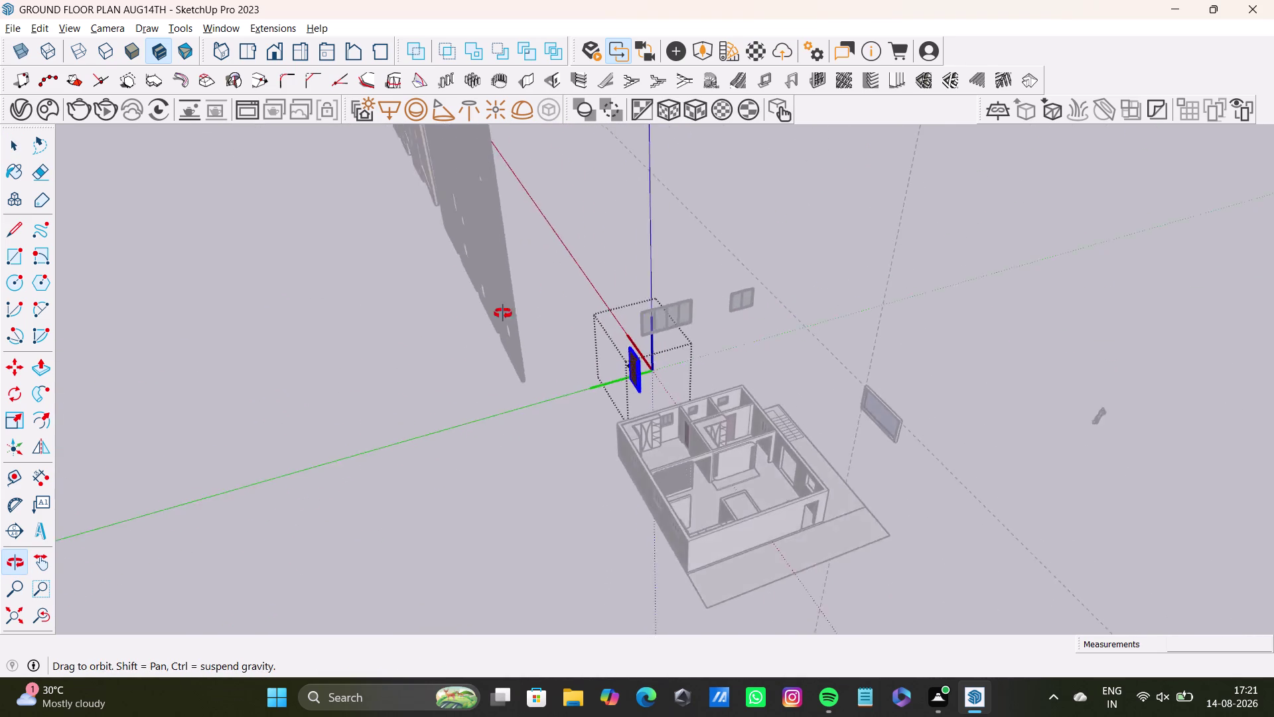
middle_drag(527, 302, 467, 329)
scroll(up, 3)
scroll(down, 3)
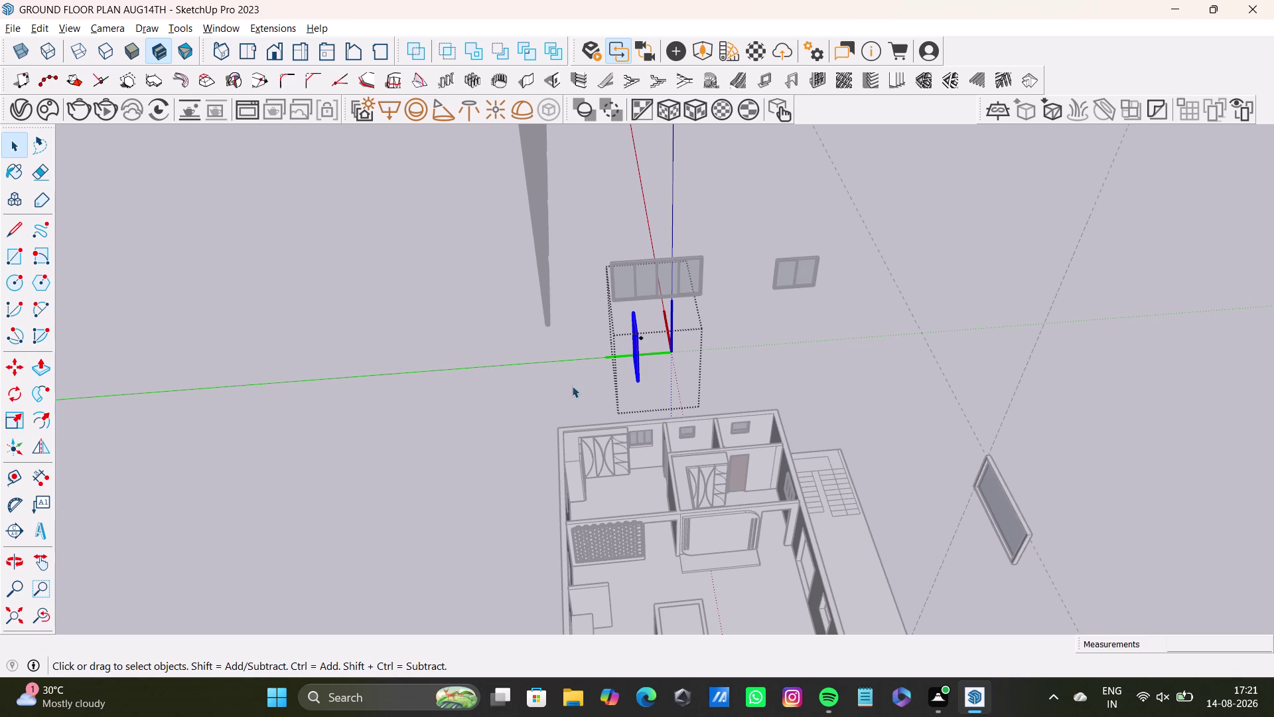
middle_drag(638, 389, 896, 346)
scroll(up, 3)
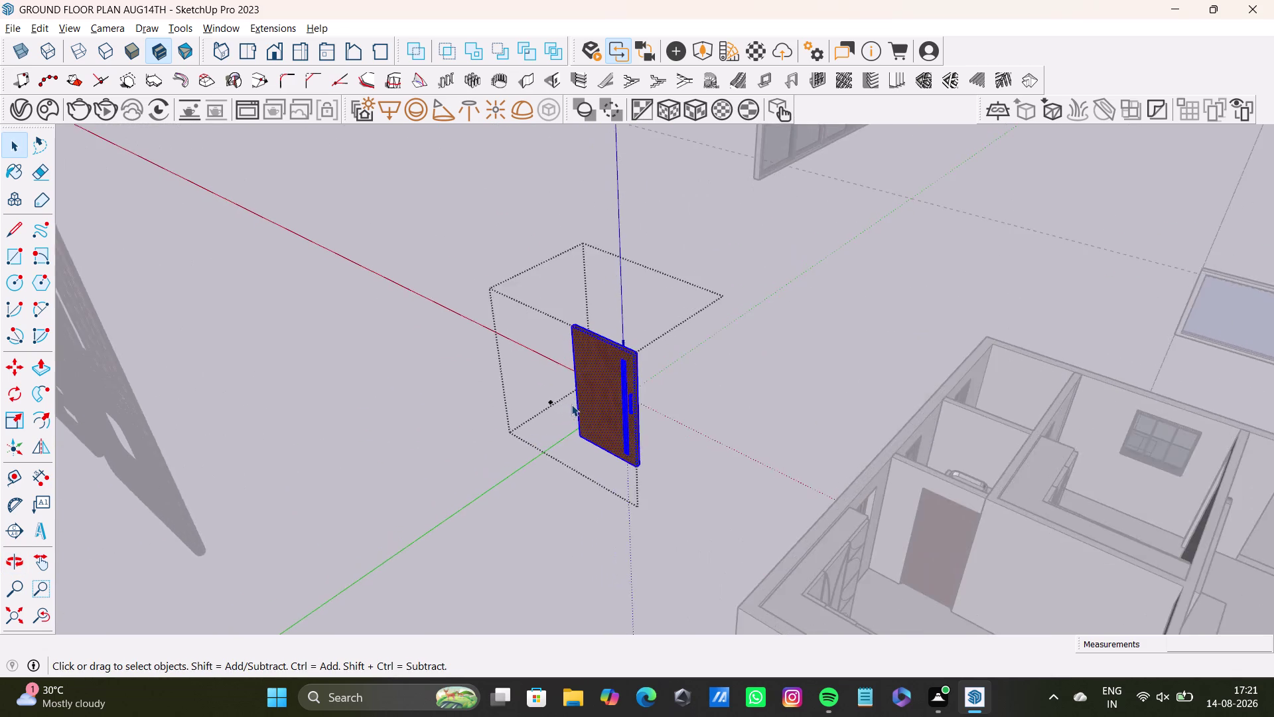
scroll(up, 3)
scroll(down, 3)
scroll(up, 3)
middle_drag(634, 411, 639, 361)
middle_drag(656, 383, 467, 366)
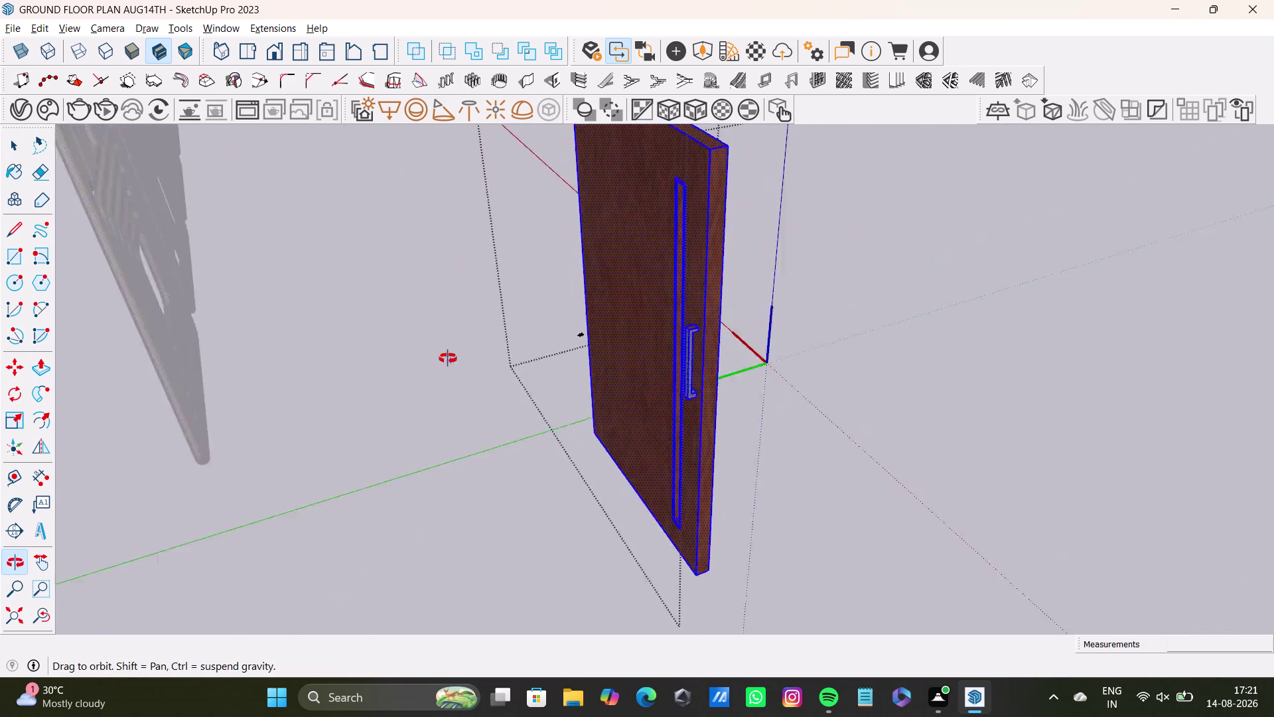
middle_drag(468, 366, 750, 473)
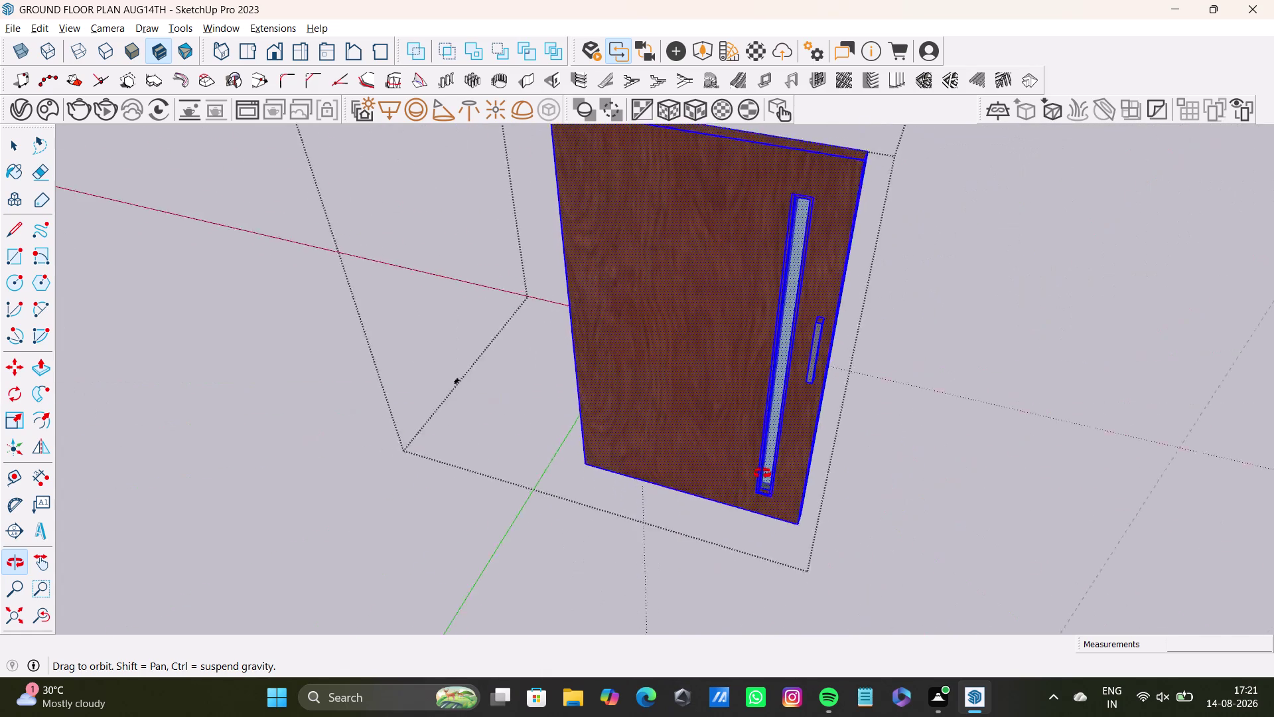
middle_drag(749, 473, 848, 475)
middle_drag(760, 389, 771, 515)
Rotate the door 180° in the horizontal plane about its top corner.
key(w)
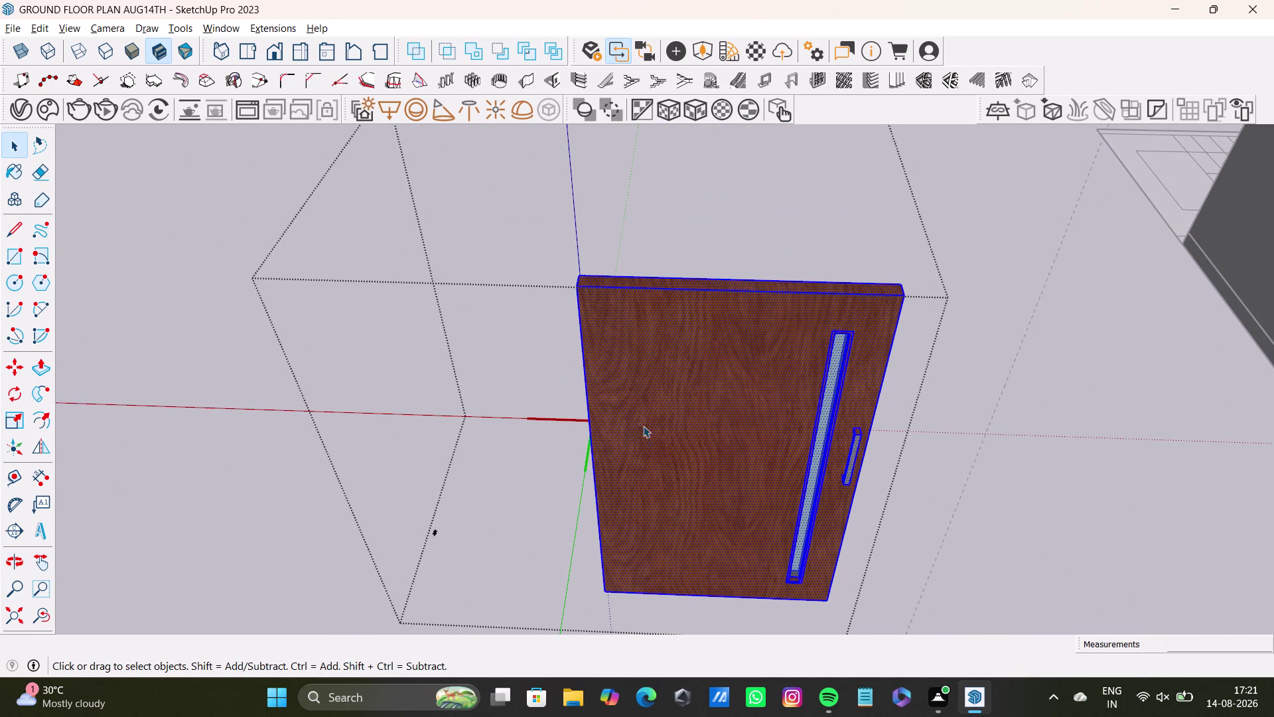
key(w)
key(q)
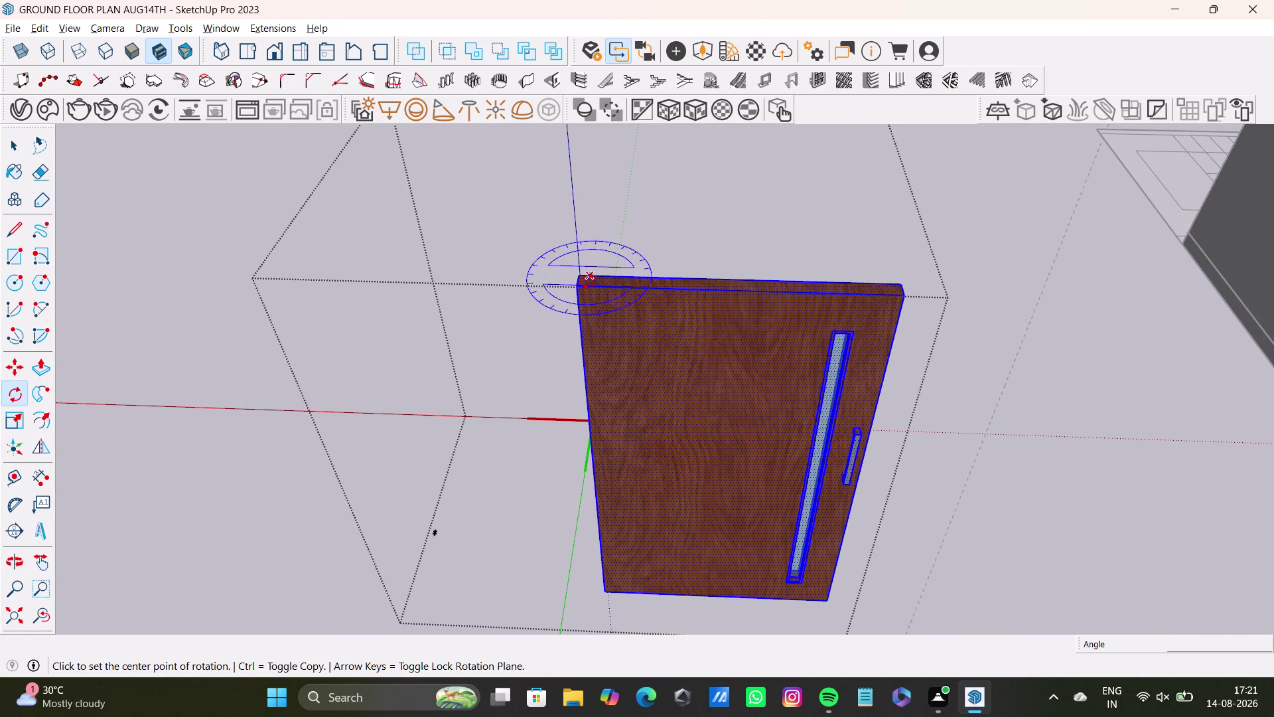
key(Up)
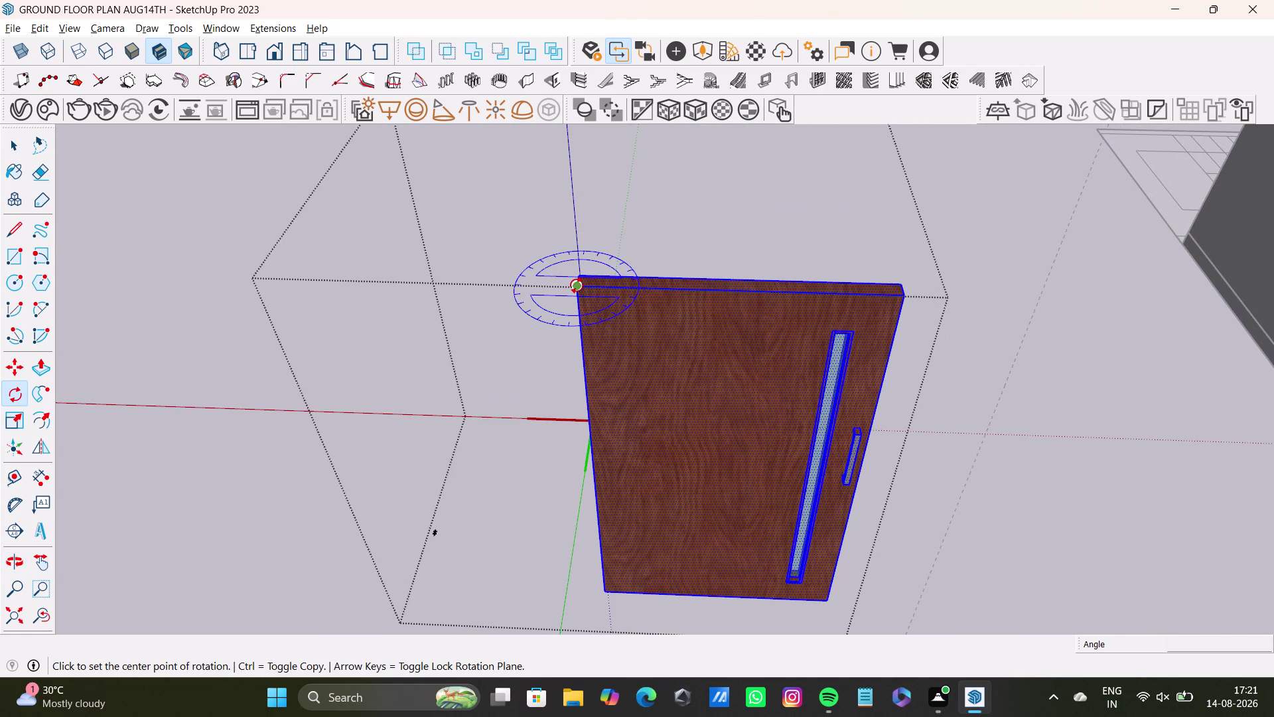
click(577, 285)
click(899, 293)
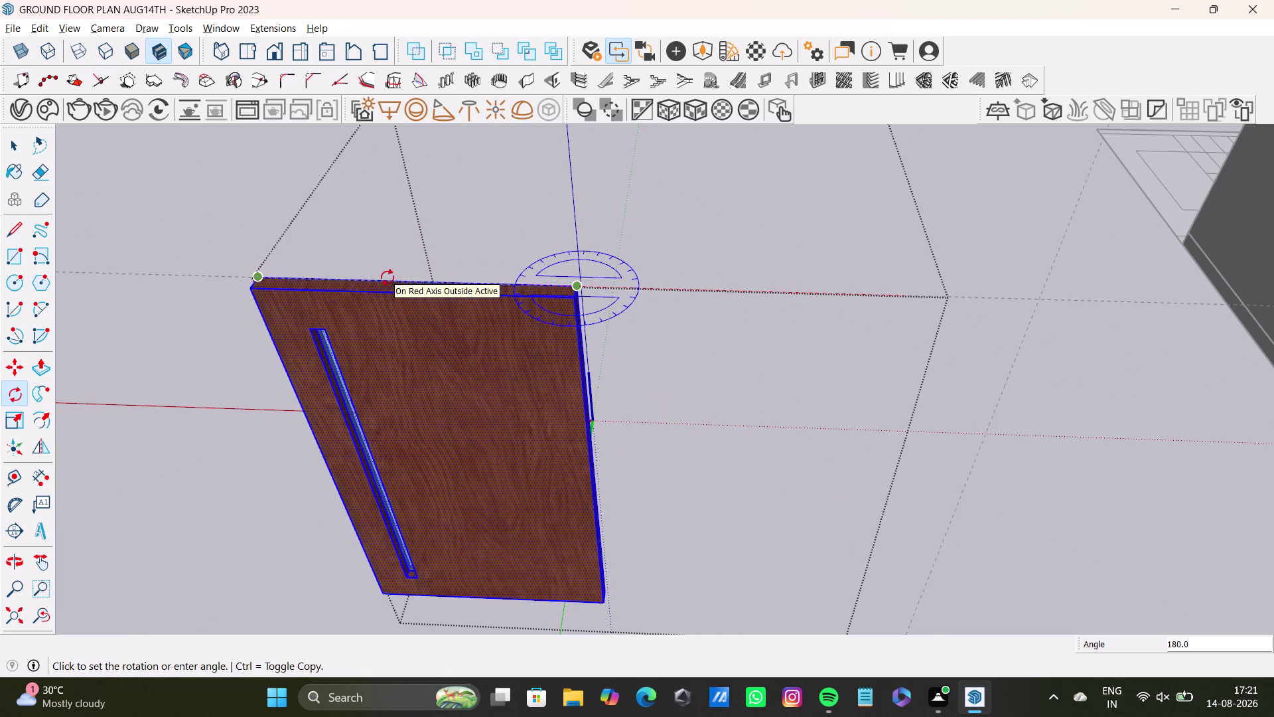
click(388, 277)
key(space)
Deselect the door and view it together with the house.
middle_drag(801, 407, 438, 391)
scroll(down, 3)
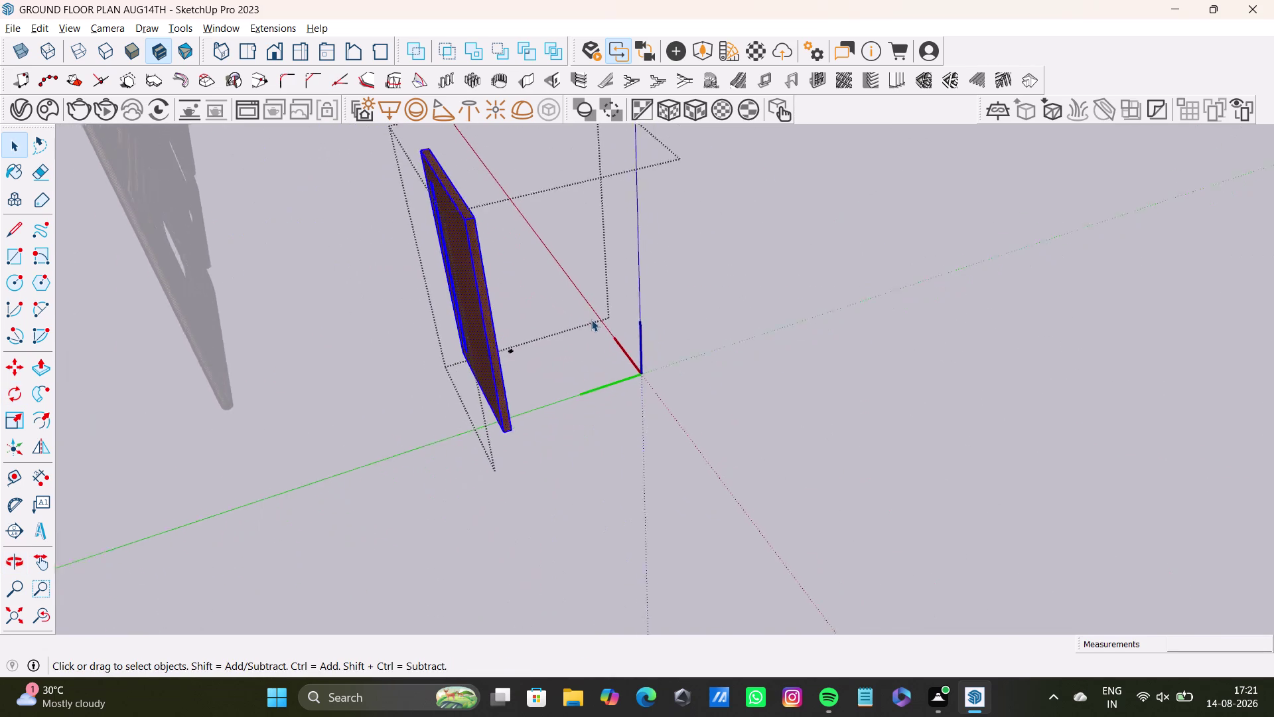
scroll(down, 3)
middle_drag(733, 355, 400, 372)
key(space)
click(711, 322)
middle_drag(801, 377, 557, 380)
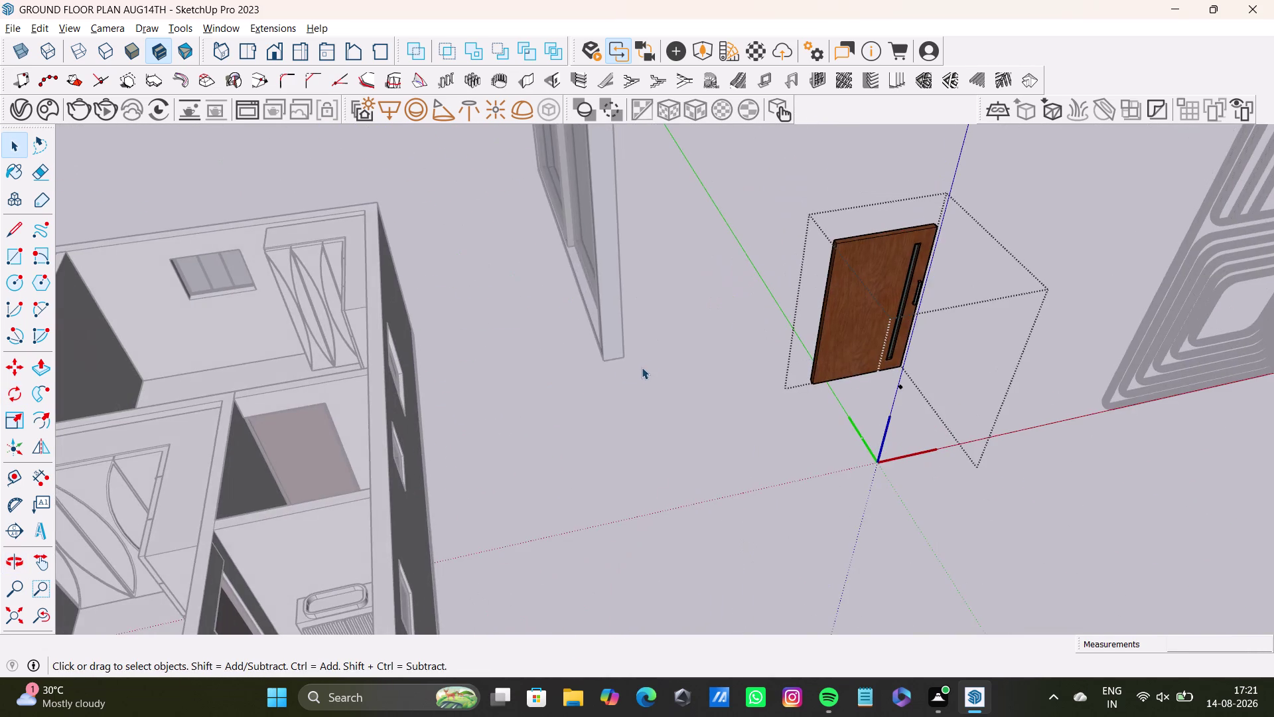
scroll(down, 3)
Select the whole wooden door with its handle and pick it up by its bottom corner.
key(m)
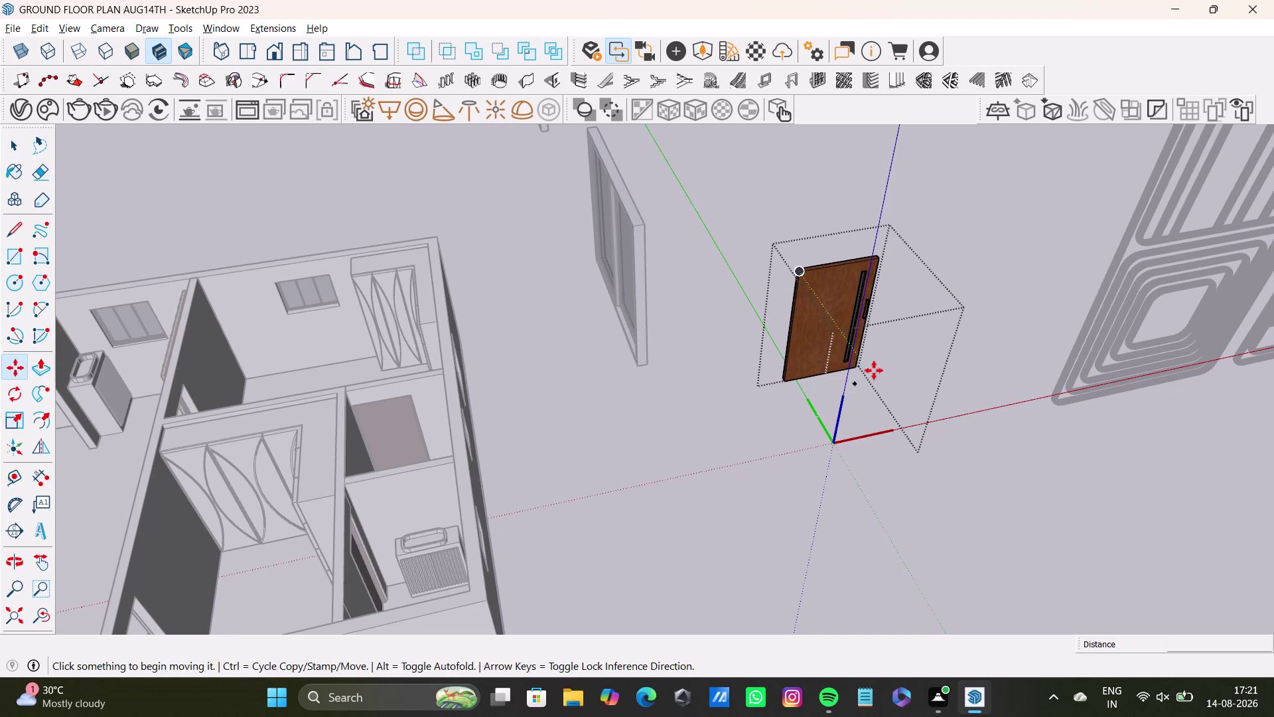
click(858, 371)
key(space)
double_click(828, 298)
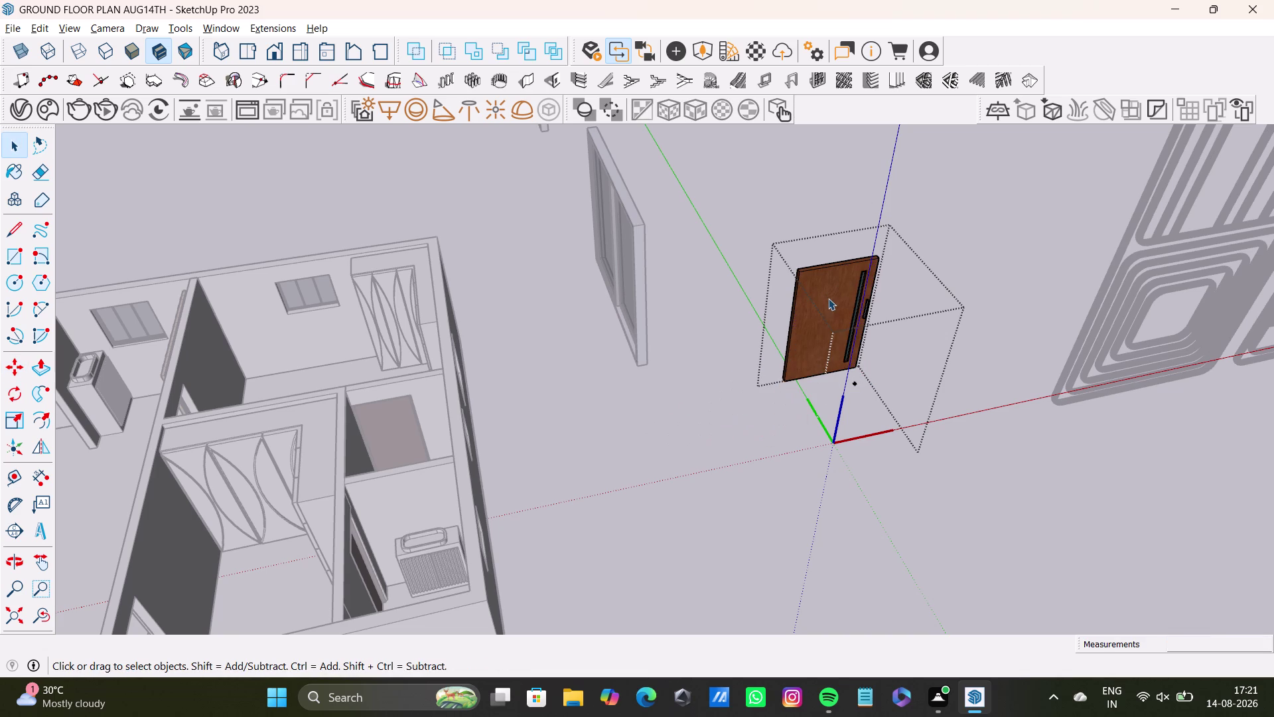
triple_click(828, 298)
key(m)
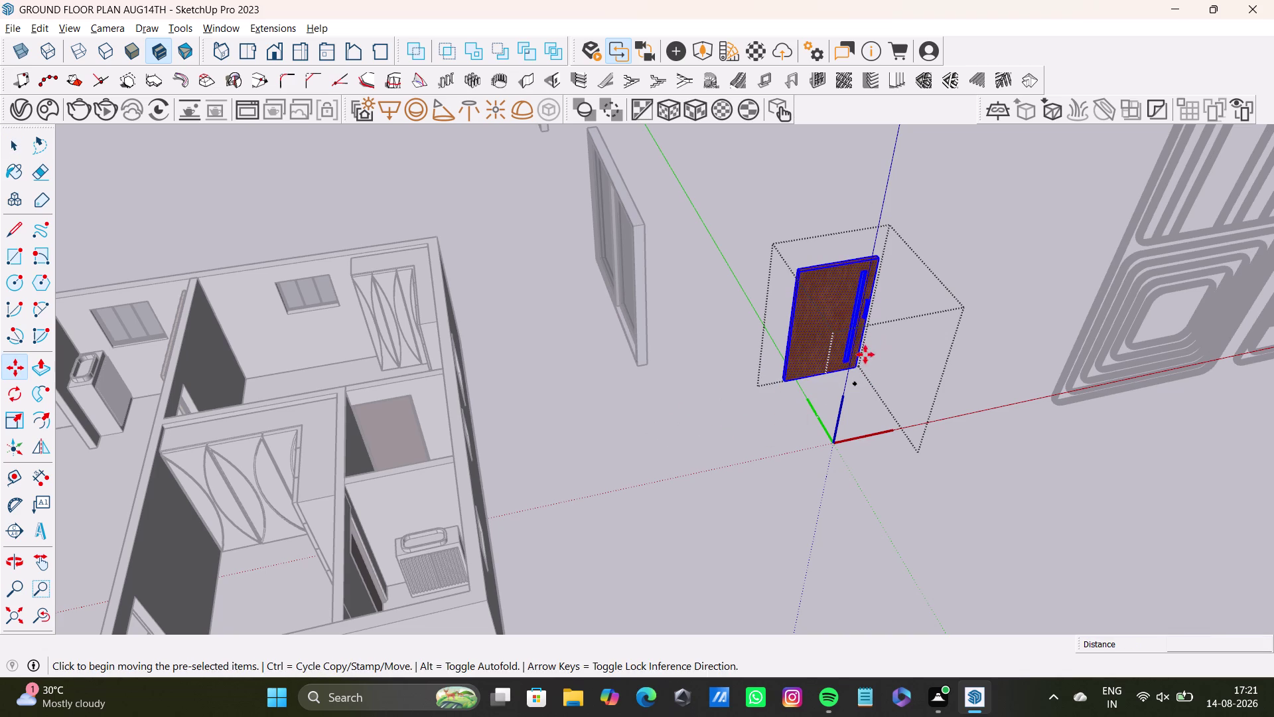
drag(861, 369, 854, 368)
Carry the door to the side doorway and snap its corner onto the opening.
scroll(down, 3)
middle_drag(659, 491, 832, 255)
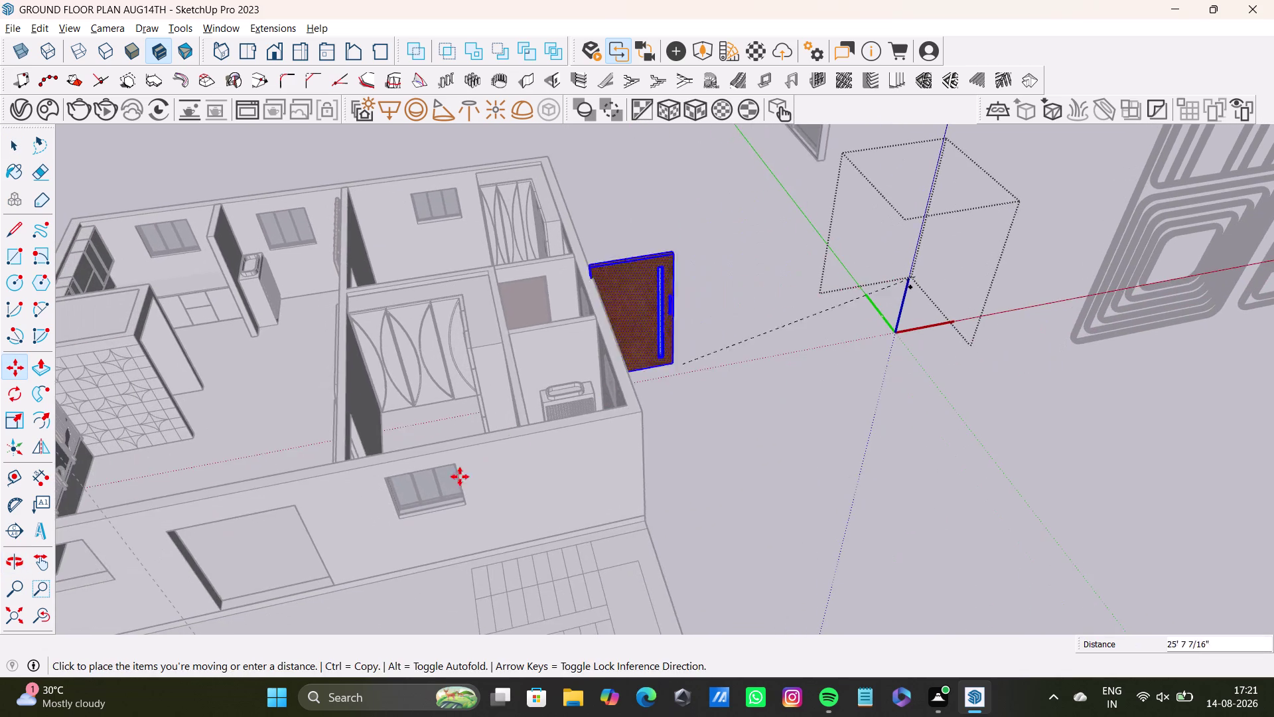
scroll(down, 3)
middle_drag(366, 555, 650, 314)
scroll(down, 3)
scroll(up, 3)
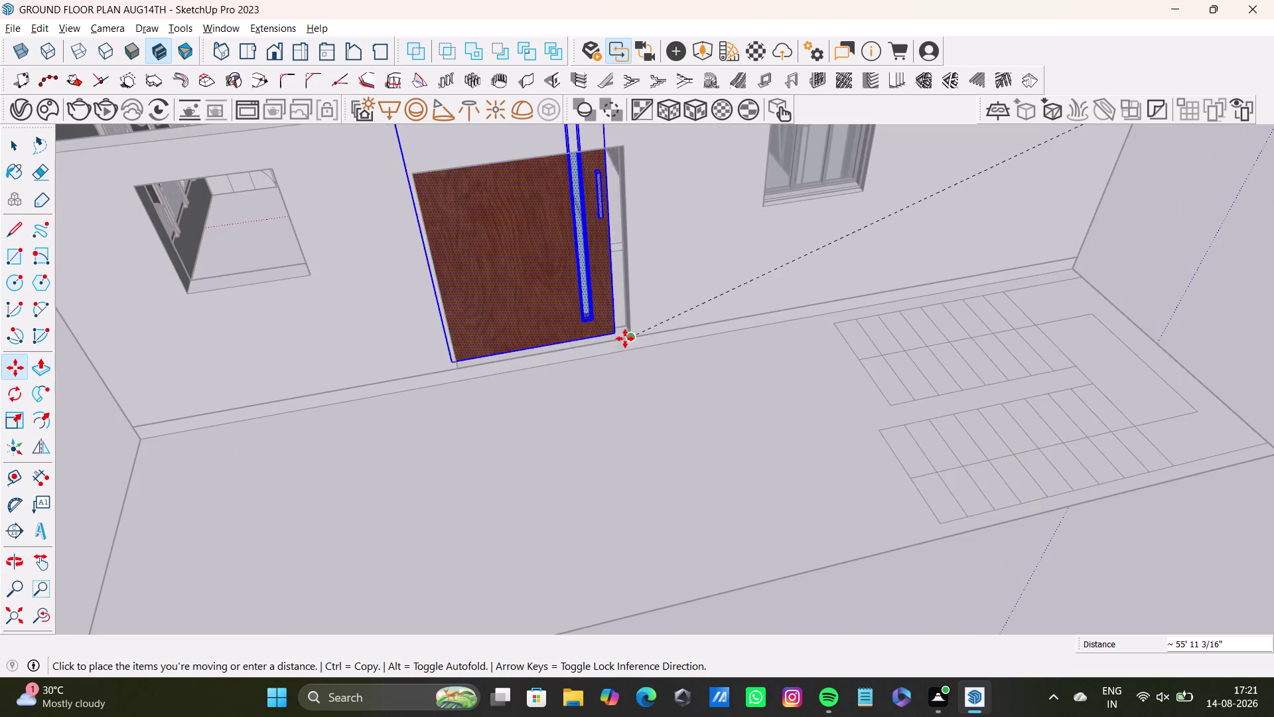
scroll(up, 3)
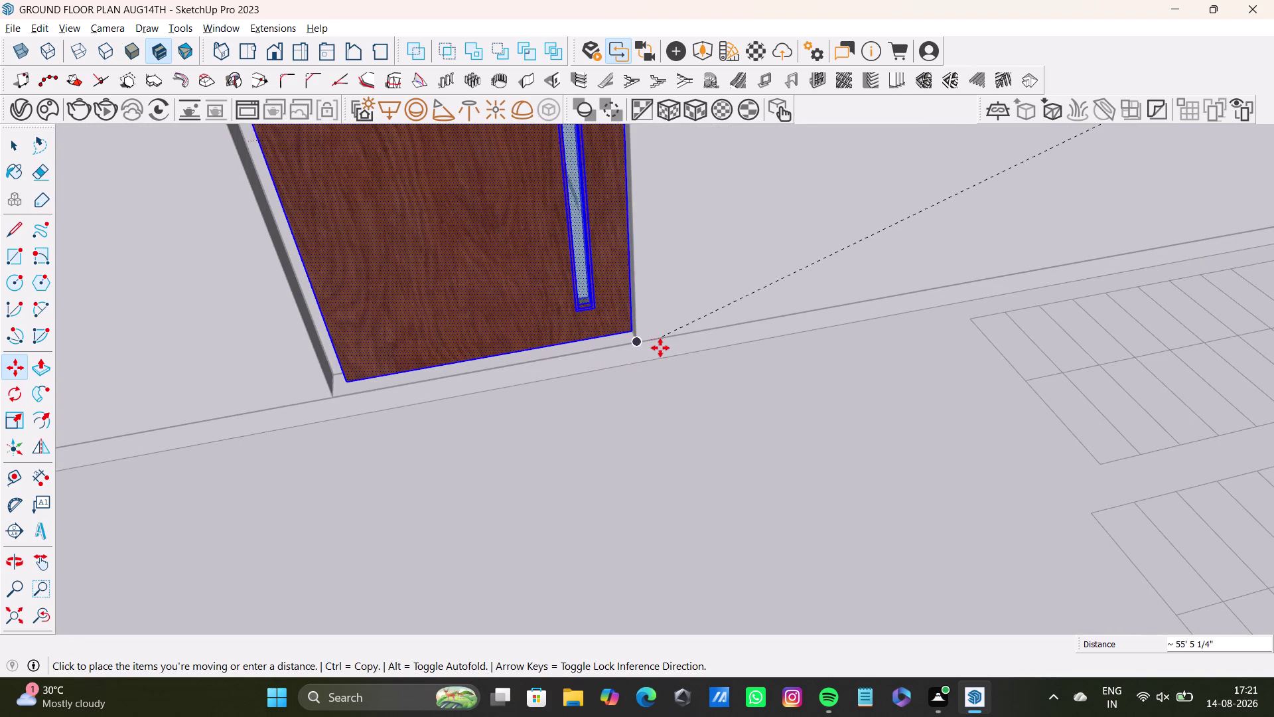
scroll(up, 3)
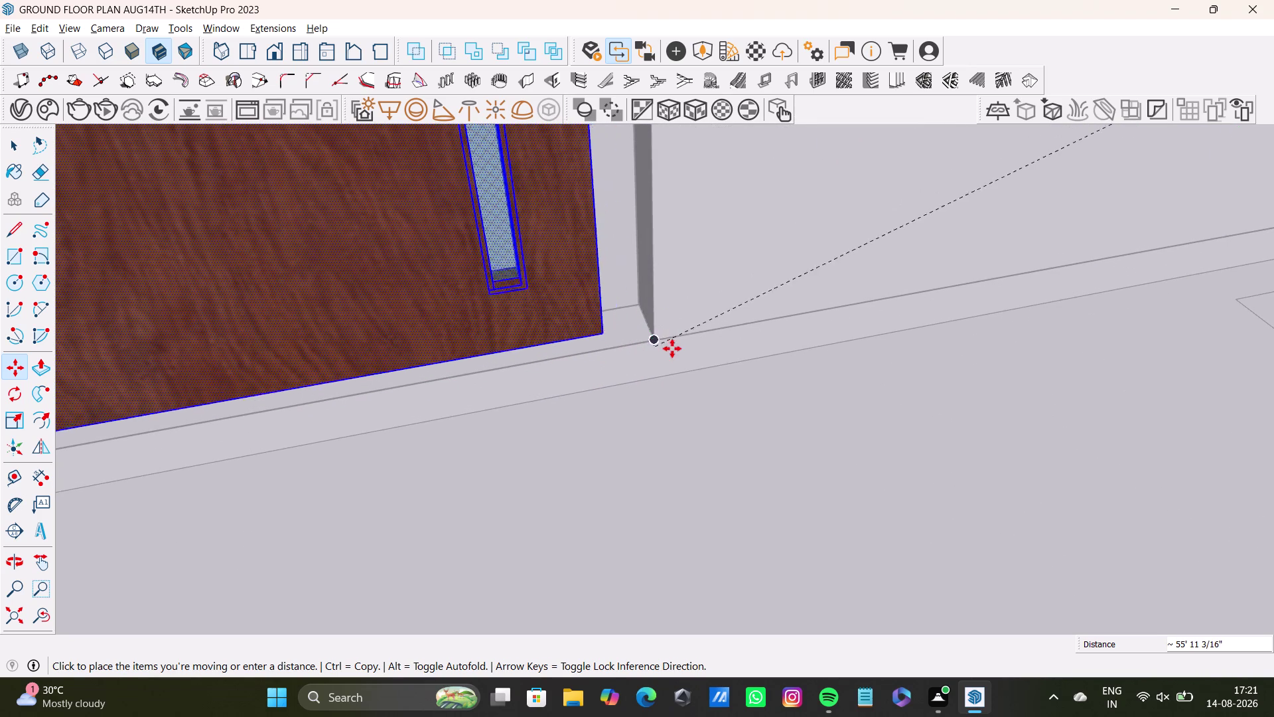
click(670, 332)
drag(618, 324, 626, 324)
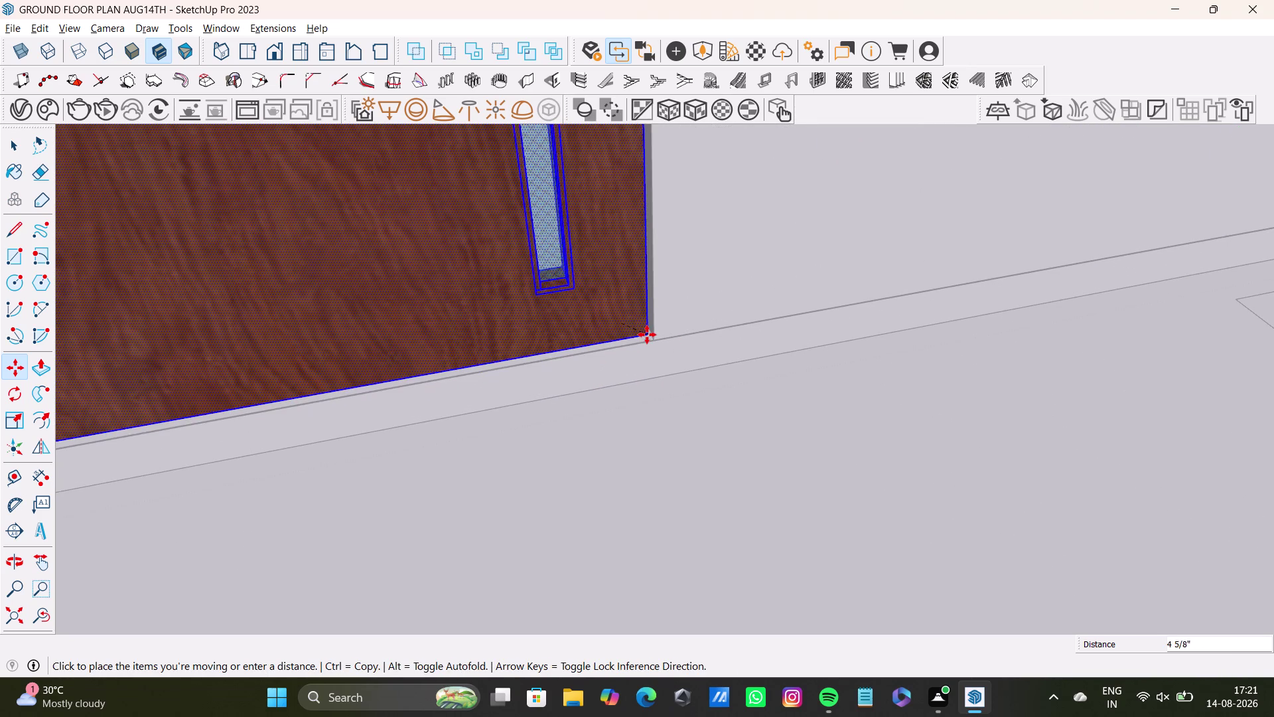
click(647, 333)
Orbit around to inspect the door seated in the side doorway.
scroll(down, 3)
middle_drag(509, 331, 593, 447)
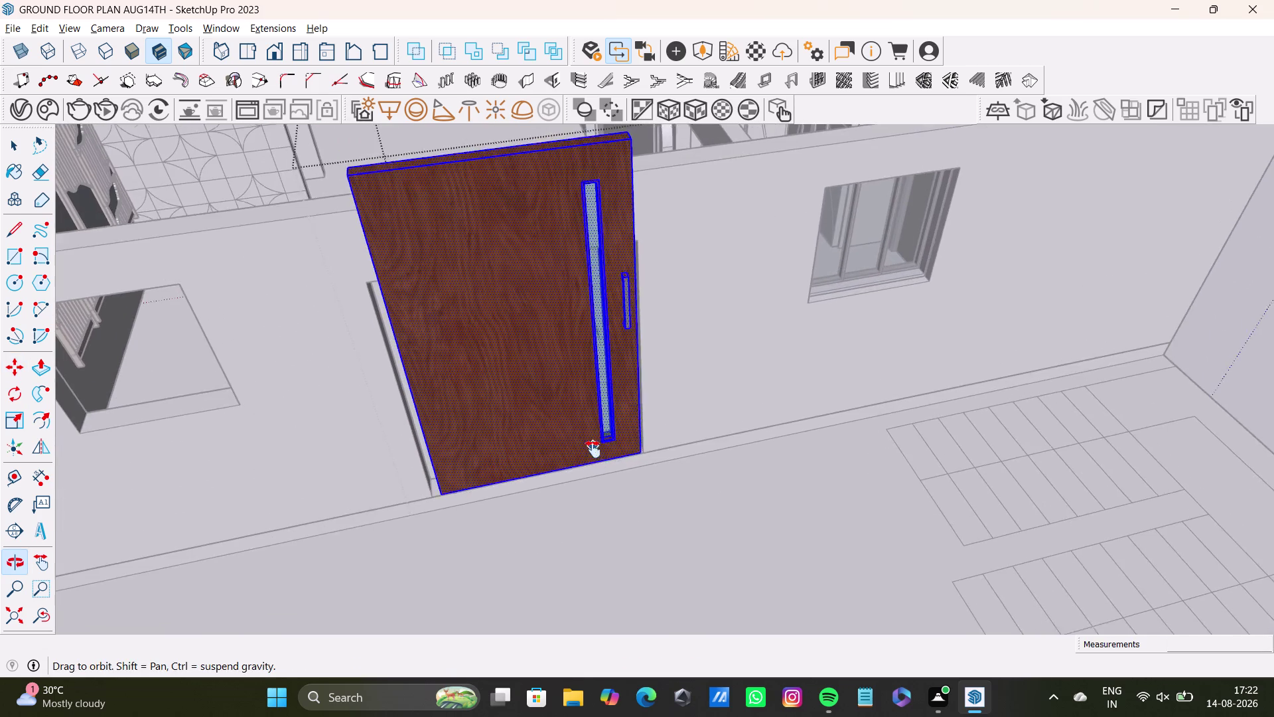
middle_drag(593, 448, 593, 454)
middle_drag(527, 422, 685, 420)
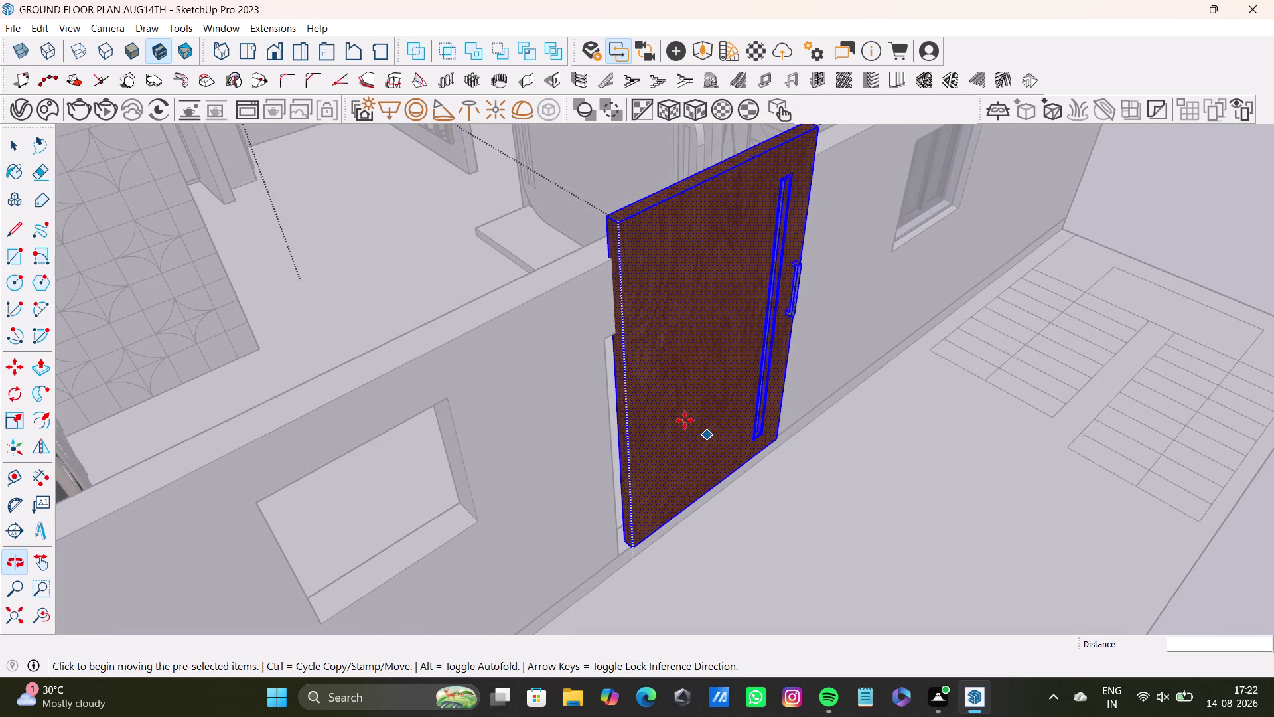
Scale the wooden door along its thickness.
key(s)
drag(723, 361, 709, 358)
scroll(up, 3)
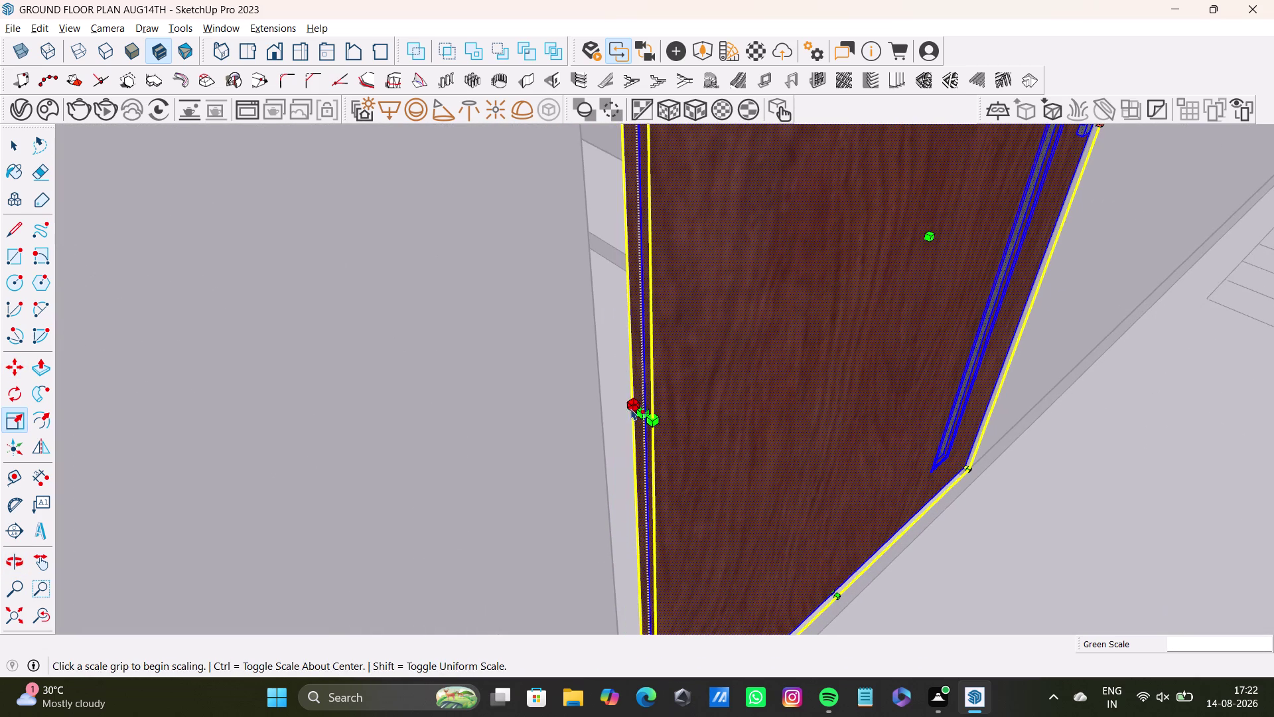
drag(640, 413, 603, 429)
Shrink the door uniformly from its top corner to fit the opening.
middle_drag(673, 421, 787, 392)
scroll(down, 3)
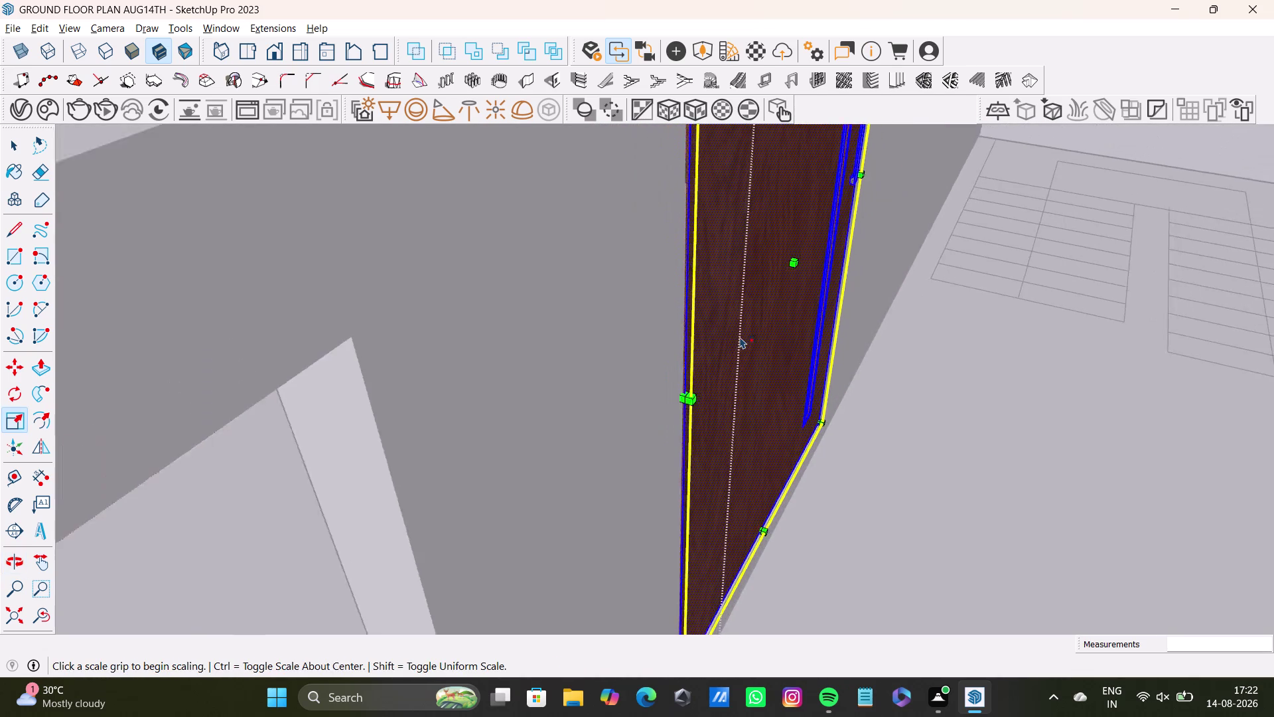
scroll(down, 3)
middle_drag(778, 328, 648, 426)
scroll(up, 3)
middle_drag(734, 410, 616, 441)
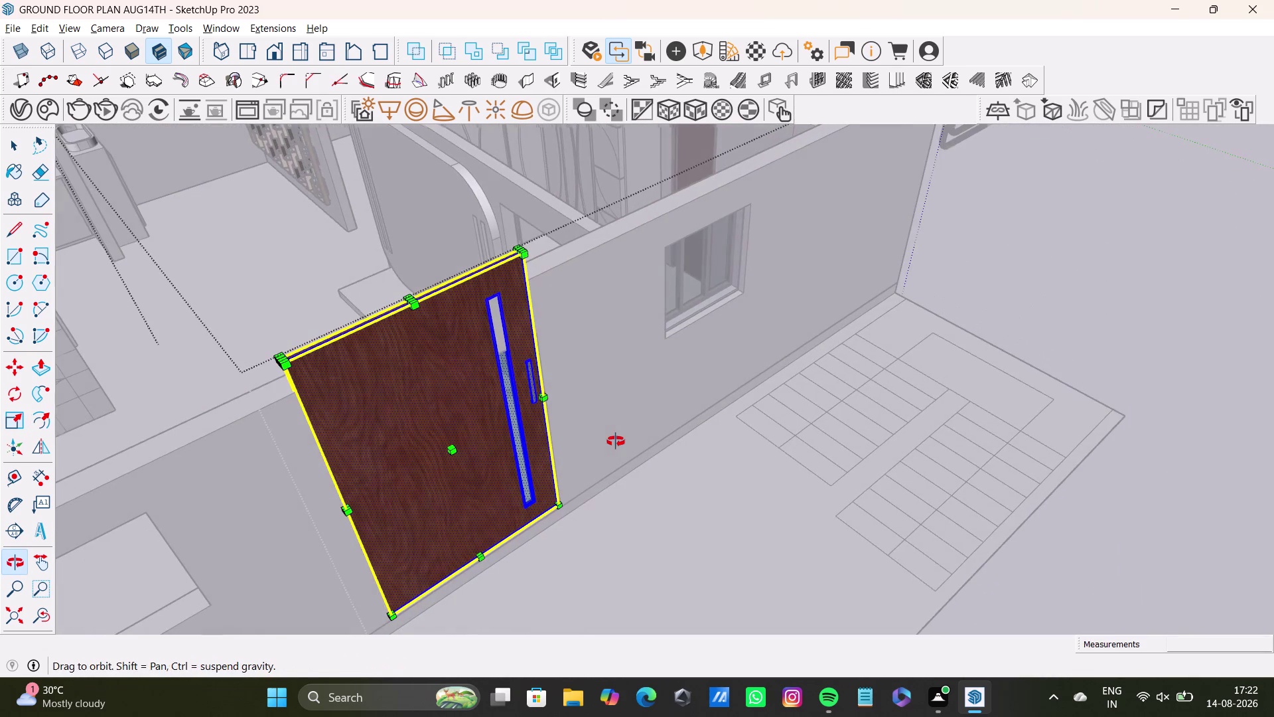
middle_drag(615, 441, 613, 442)
scroll(up, 3)
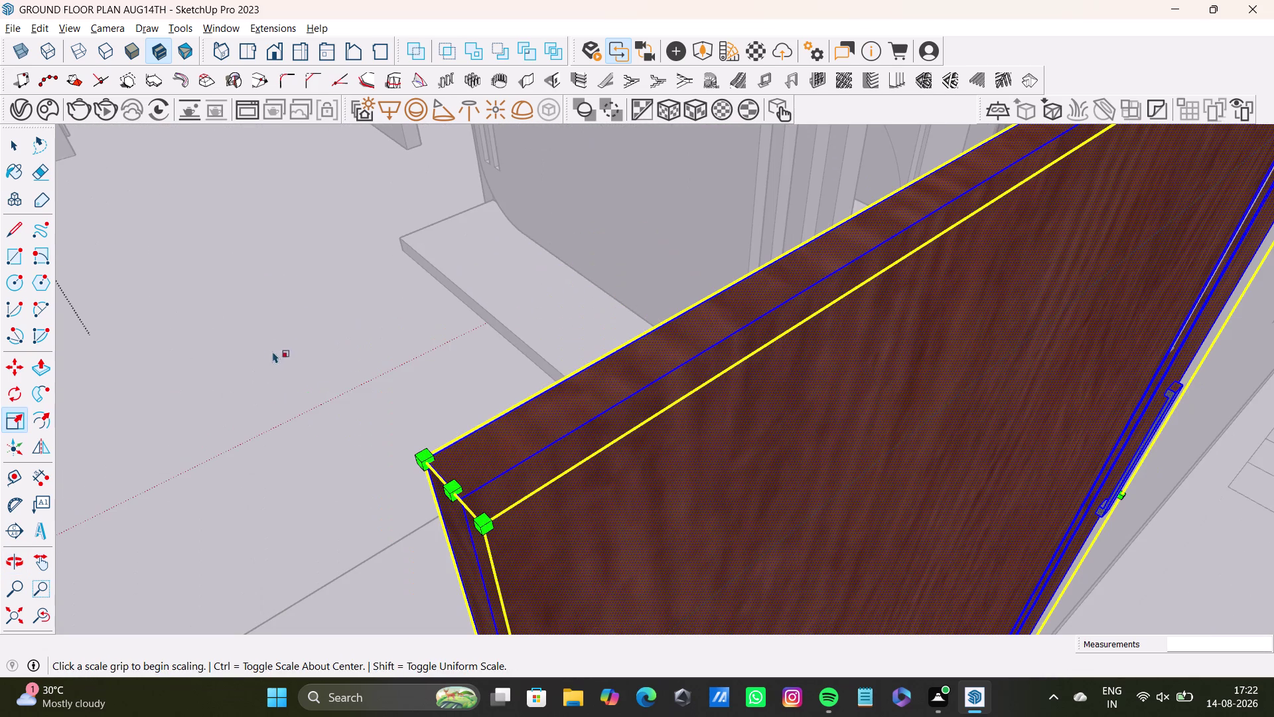
drag(424, 456, 658, 535)
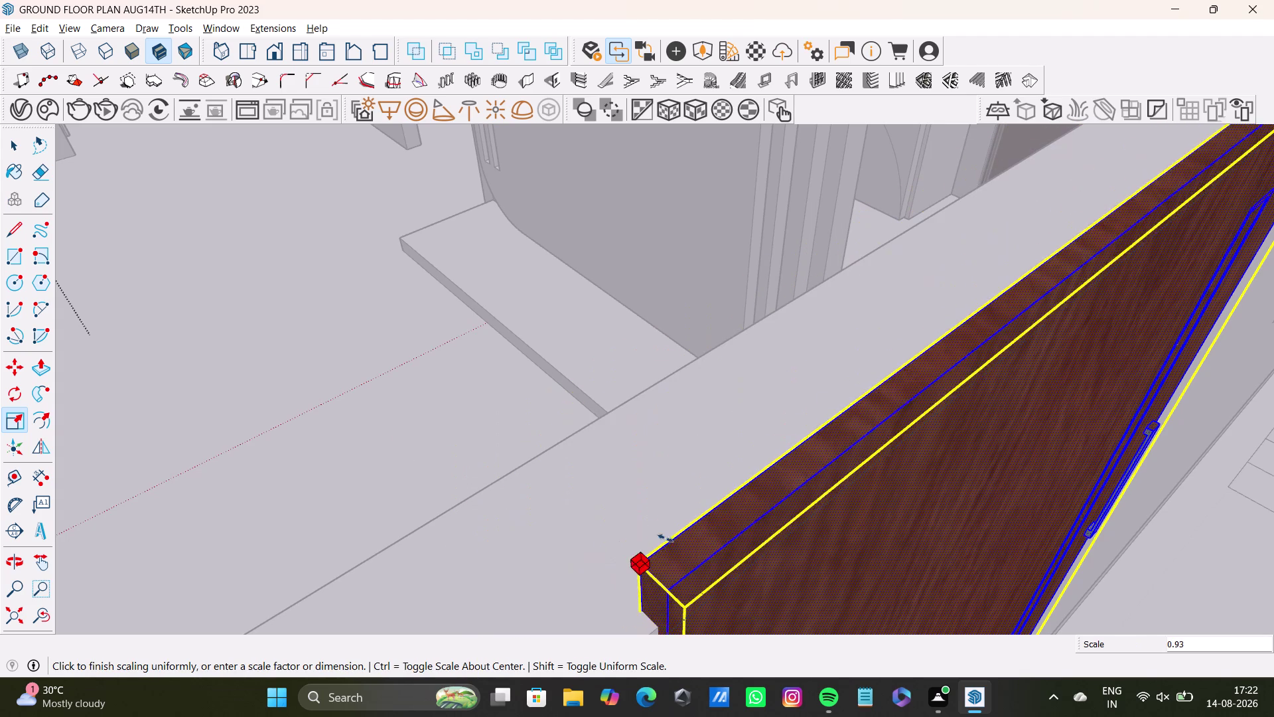
drag(658, 534, 791, 595)
Check the door's top edge and rescale it uniformly to settle its size.
middle_drag(838, 554, 706, 327)
scroll(up, 3)
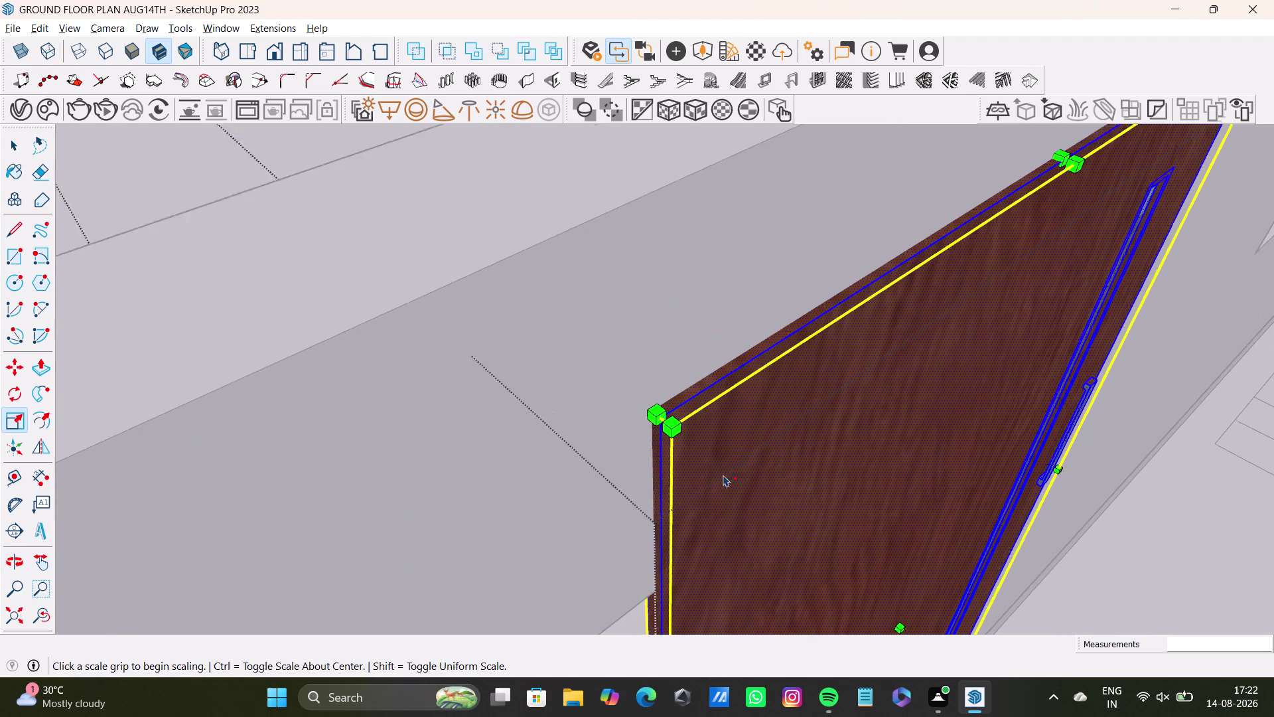
scroll(up, 3)
middle_drag(730, 456, 658, 337)
drag(569, 291, 622, 348)
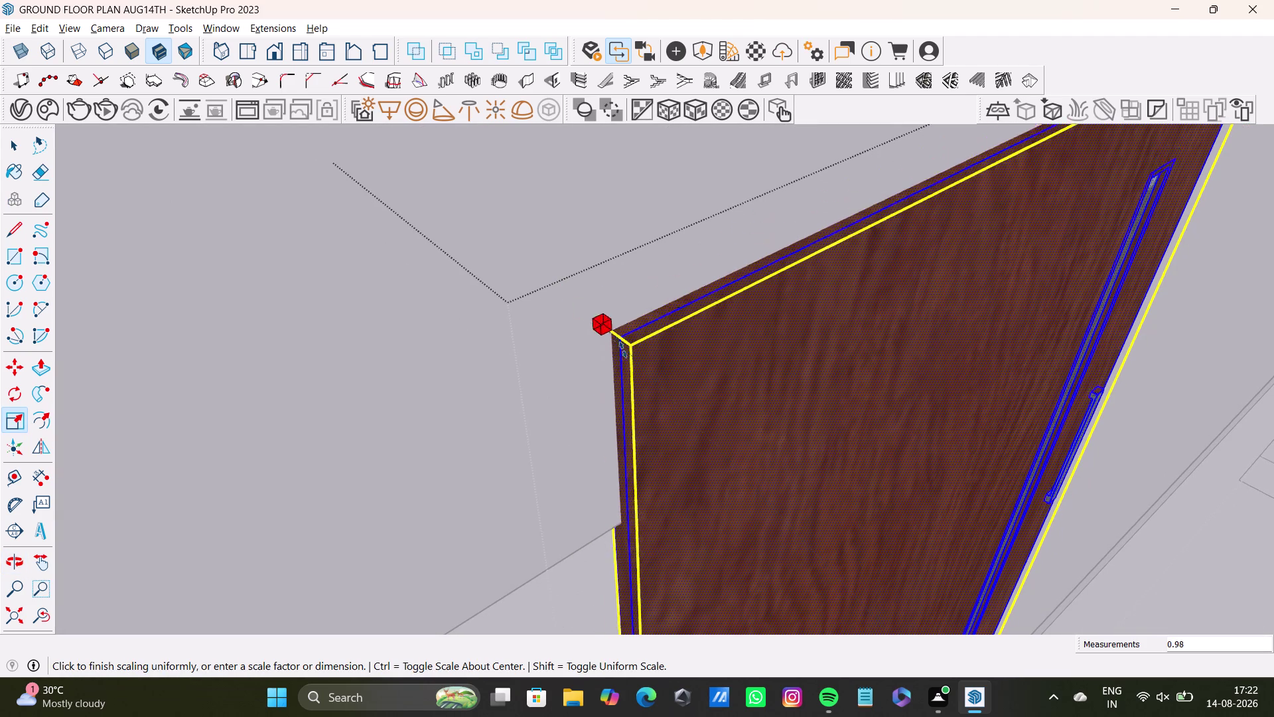
drag(622, 347, 702, 479)
Widen the door across the doorway.
middle_drag(824, 475, 743, 311)
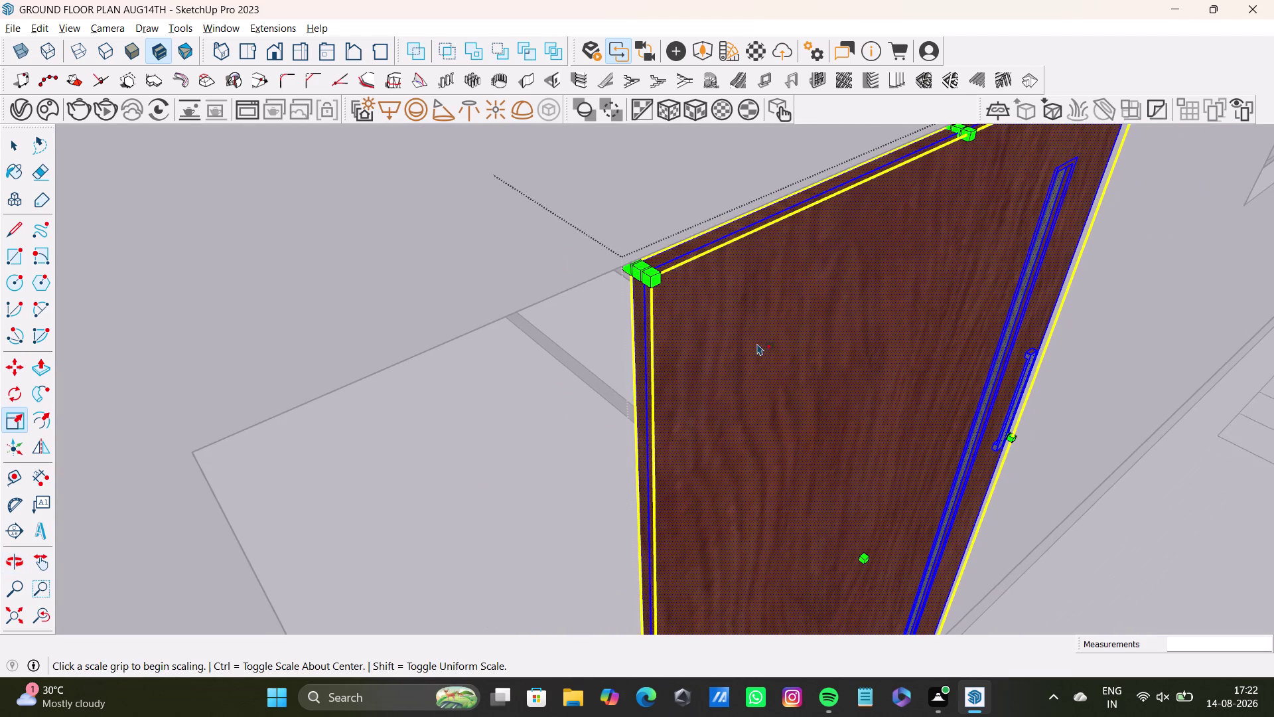
scroll(down, 3)
middle_drag(791, 397, 821, 339)
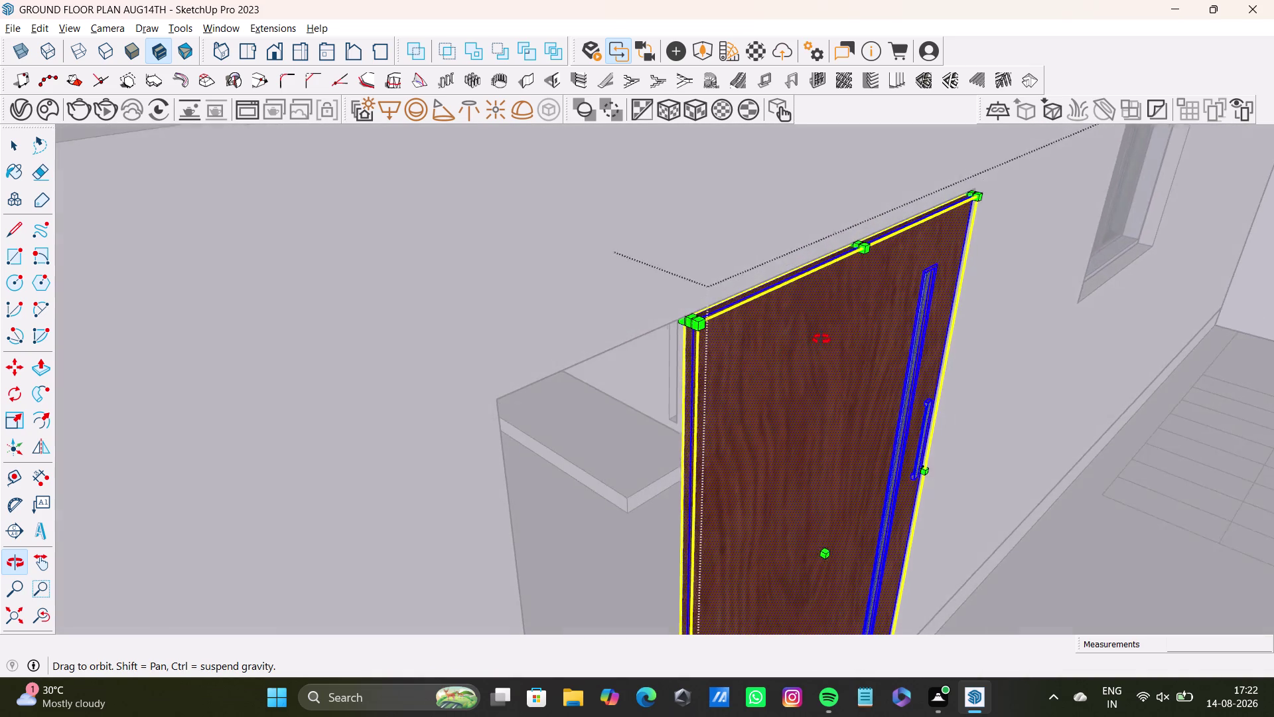
middle_drag(821, 339, 821, 338)
scroll(up, 3)
middle_drag(766, 418, 716, 208)
scroll(up, 3)
middle_drag(672, 459, 723, 341)
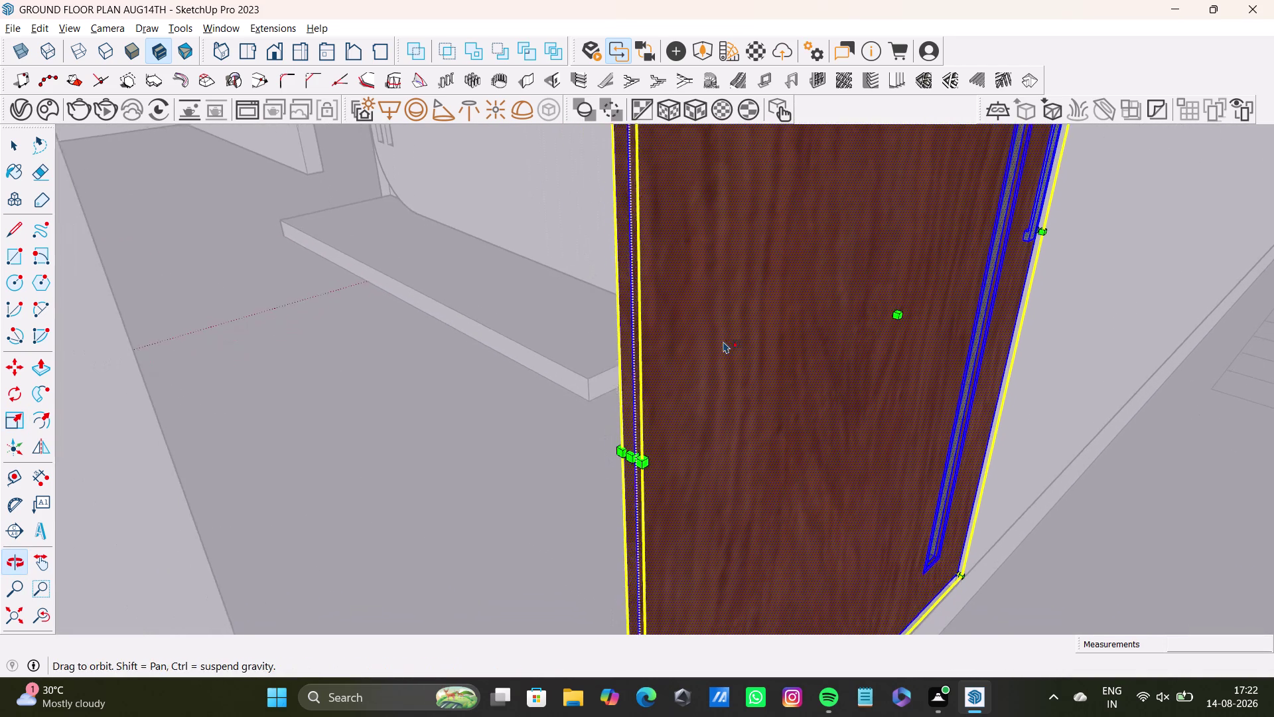
scroll(up, 3)
drag(625, 440, 320, 535)
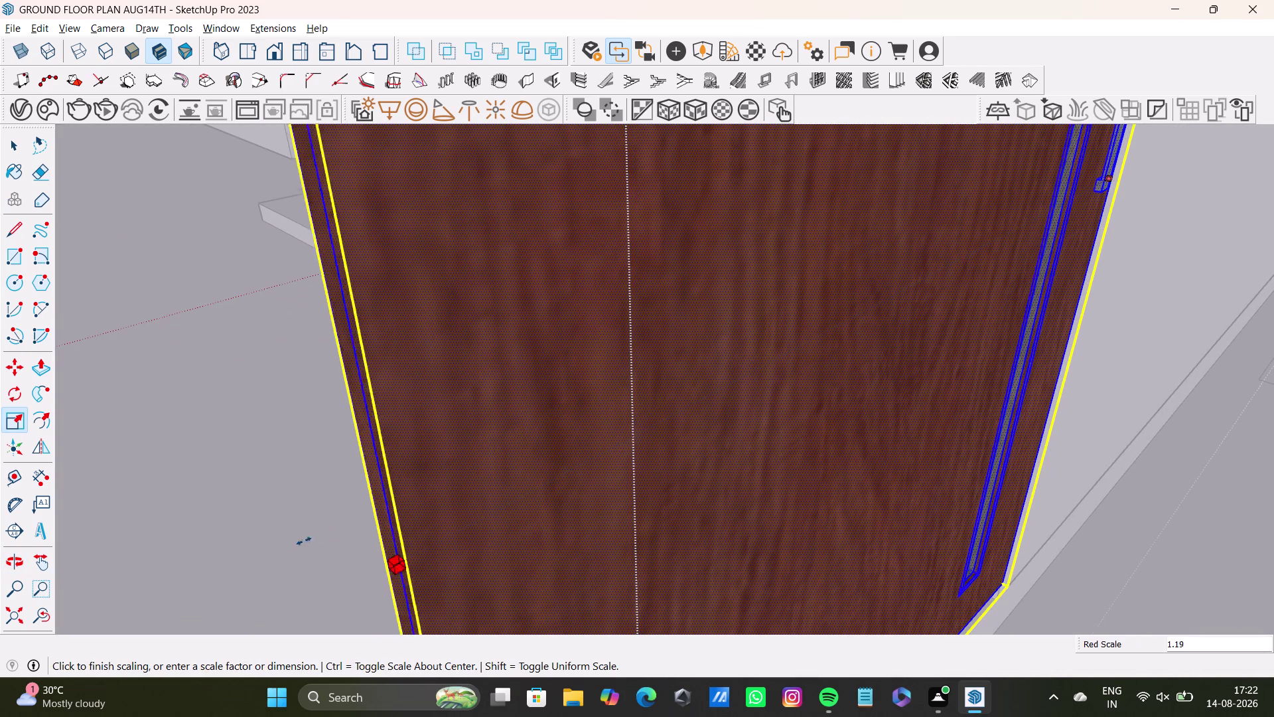
drag(320, 535, 282, 547)
Adjust the door's width to fill the doorway and leave Scale.
scroll(down, 3)
middle_drag(295, 504, 403, 288)
scroll(up, 3)
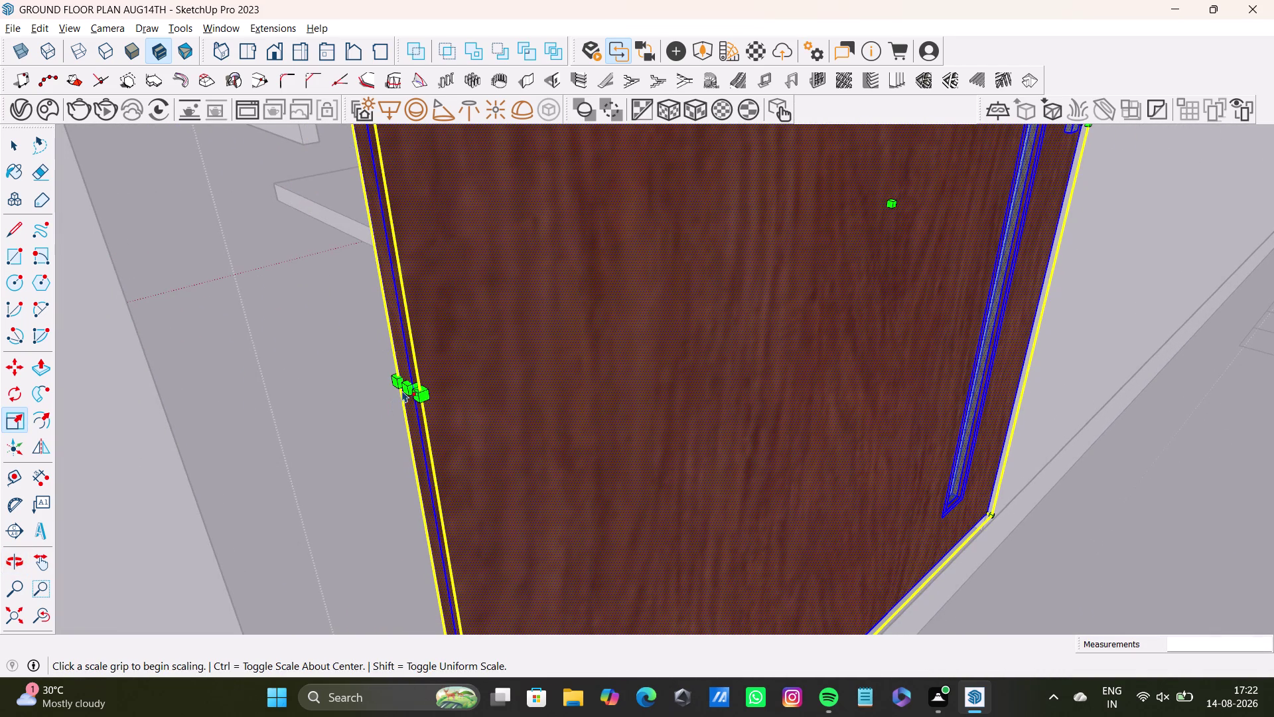
drag(406, 390, 176, 453)
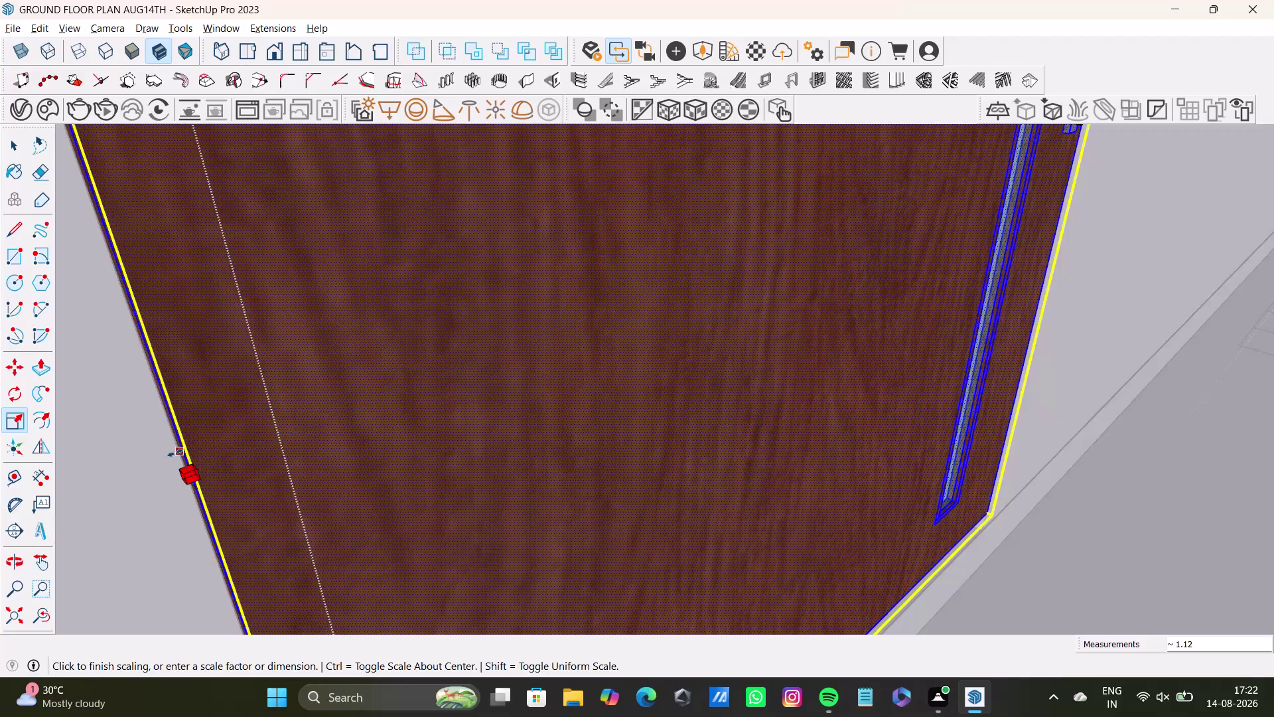
drag(176, 453, 172, 454)
key(space)
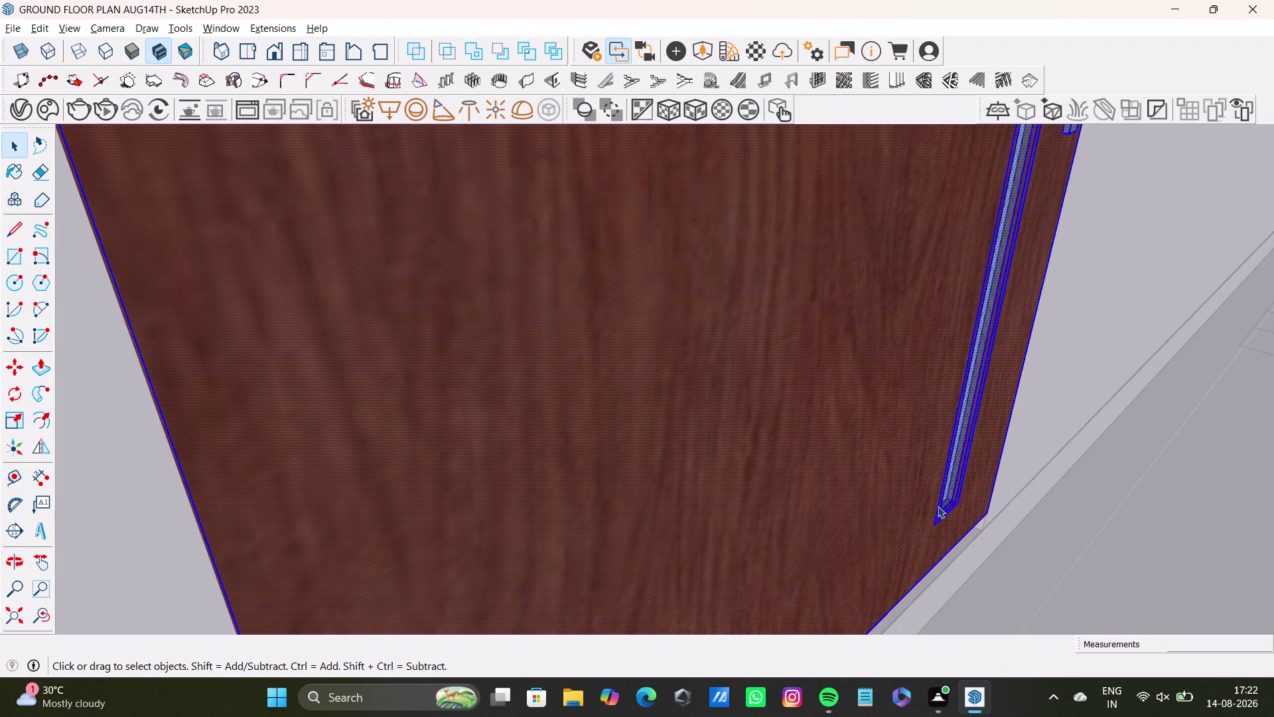
Orbit around the door's lower edge to view its bottom corner.
middle_drag(936, 506, 672, 377)
middle_drag(747, 392, 365, 330)
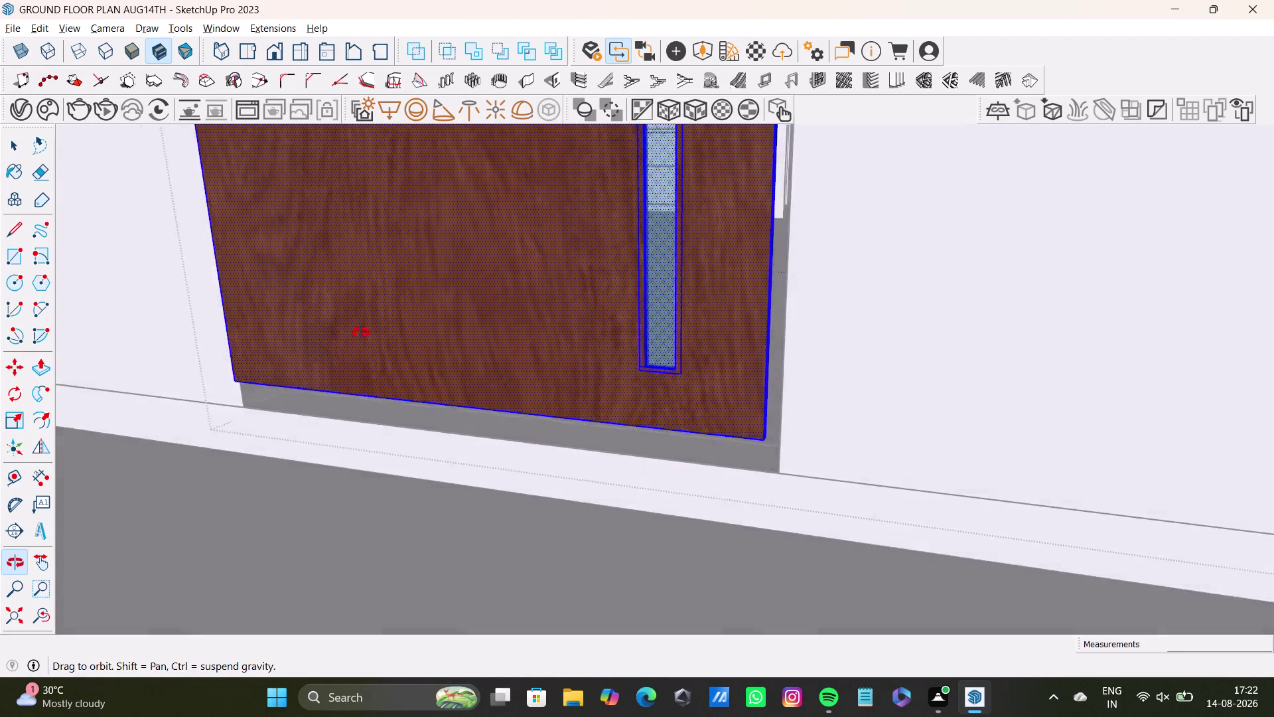
middle_drag(365, 330, 342, 339)
scroll(up, 3)
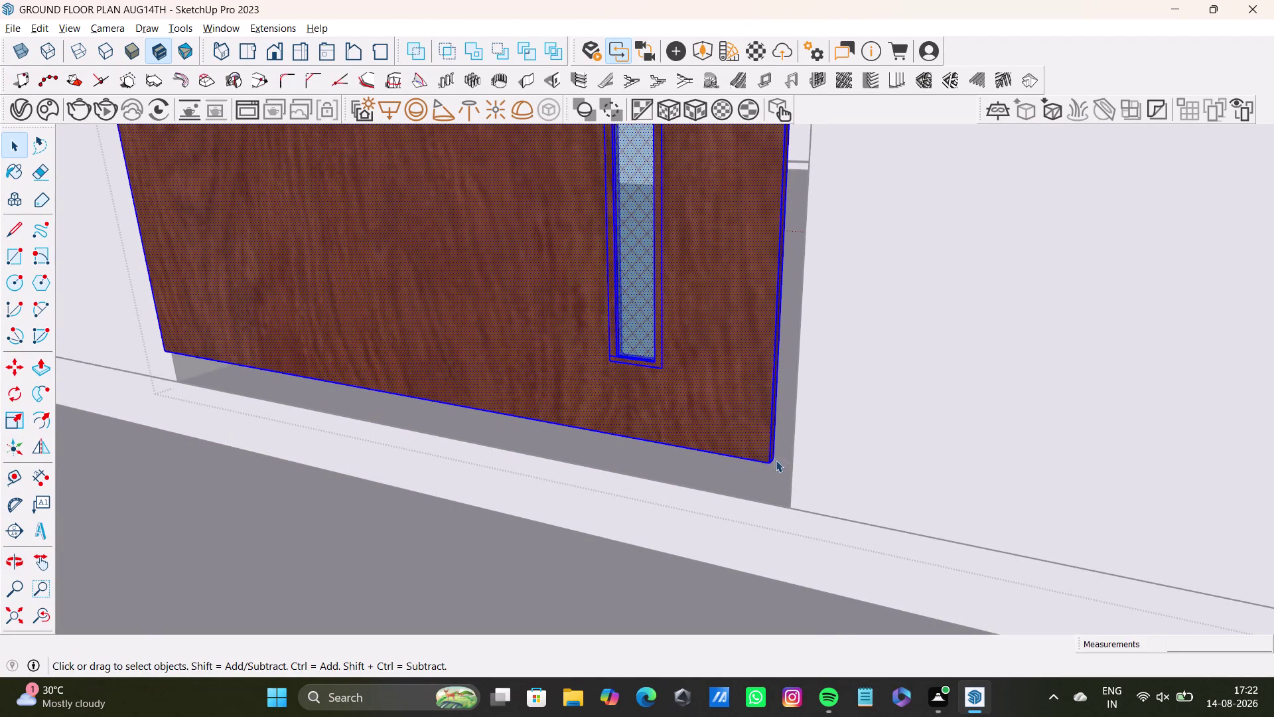
Move the door by its bottom corner onto the doorway edge.
key(m)
click(772, 465)
scroll(up, 3)
middle_drag(778, 489, 870, 517)
scroll(up, 3)
click(834, 474)
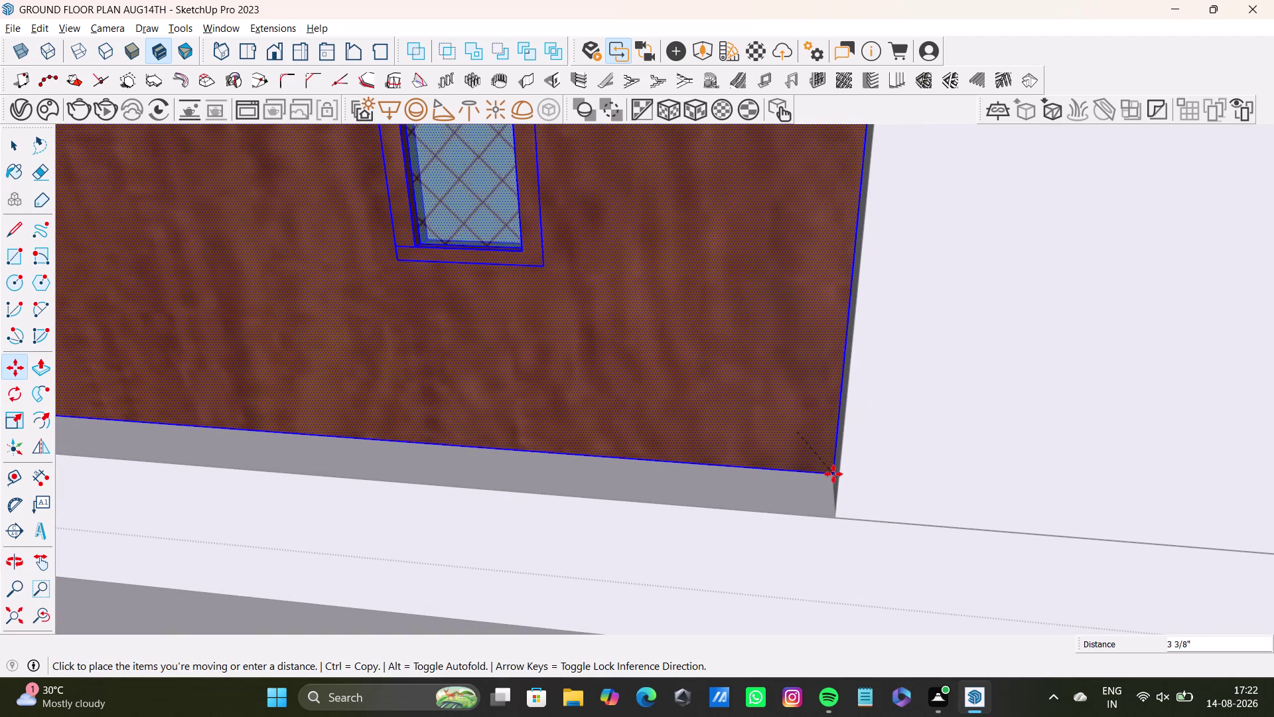
middle_drag(819, 498, 861, 422)
drag(856, 430, 830, 481)
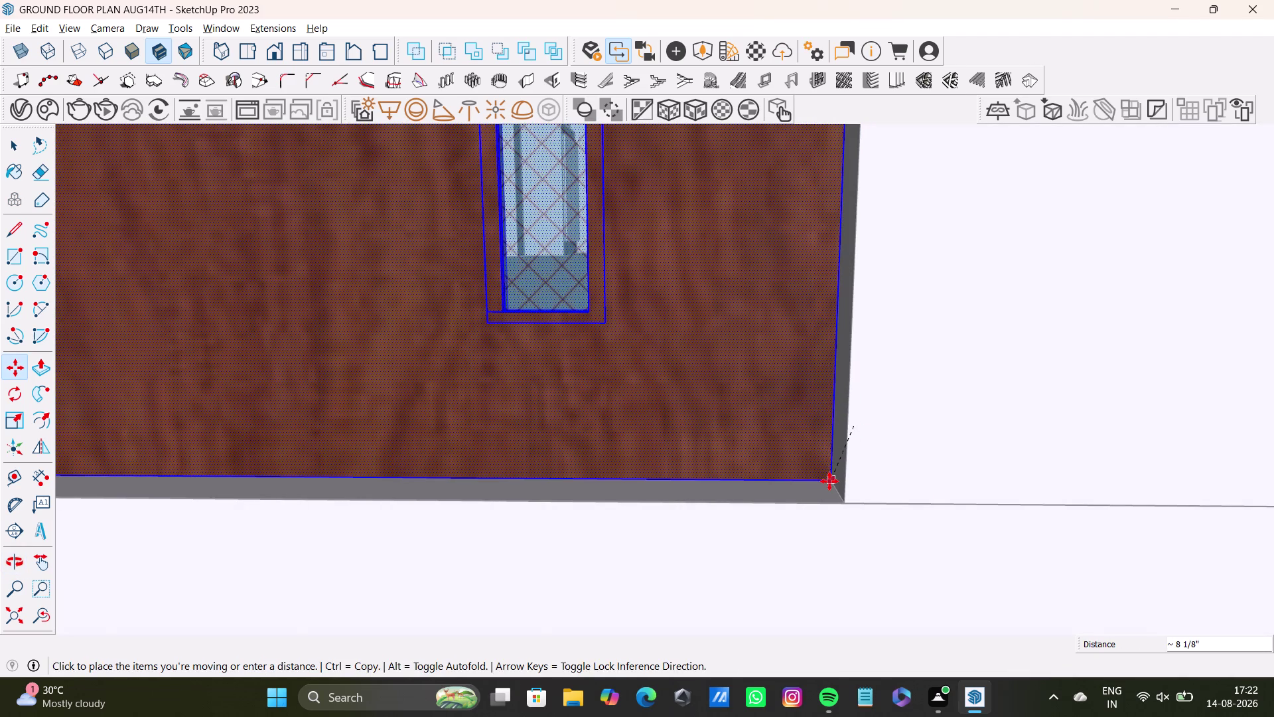
drag(830, 481, 830, 484)
Stretch the door's side with Scale to meet the doorway.
middle_drag(837, 501, 755, 560)
middle_drag(774, 542, 1006, 539)
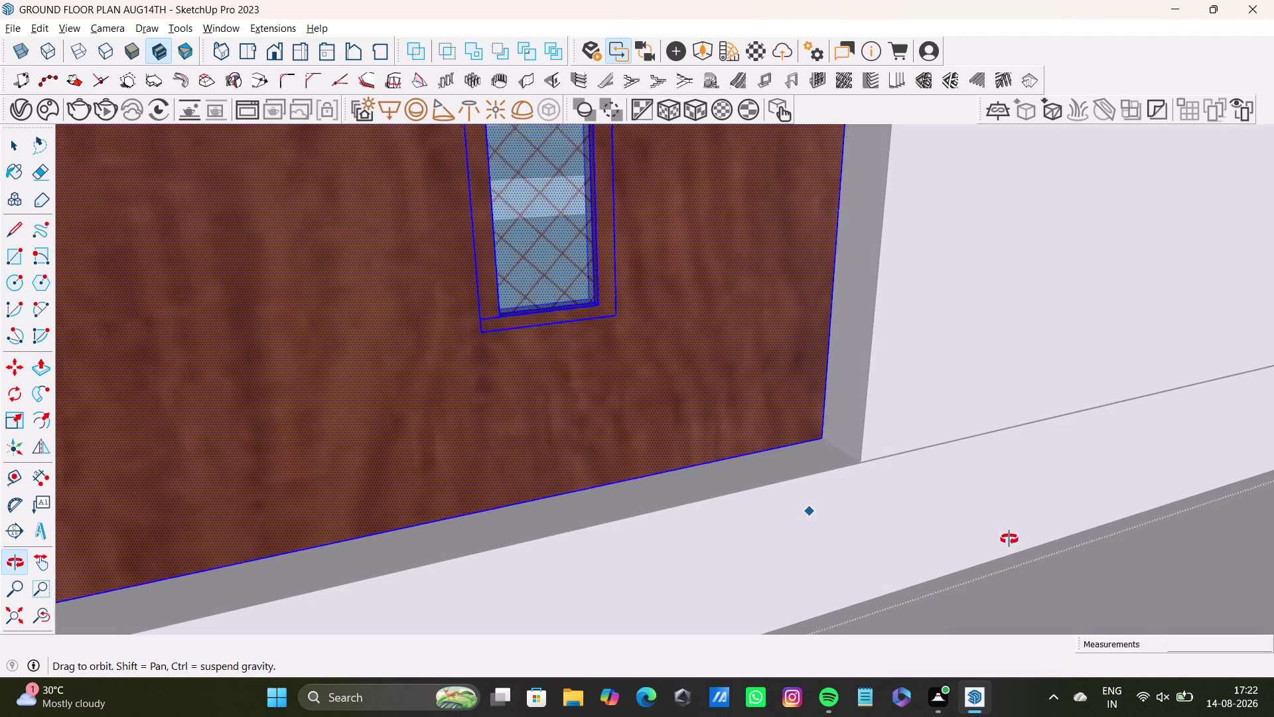
middle_drag(1006, 539, 1010, 538)
scroll(down, 3)
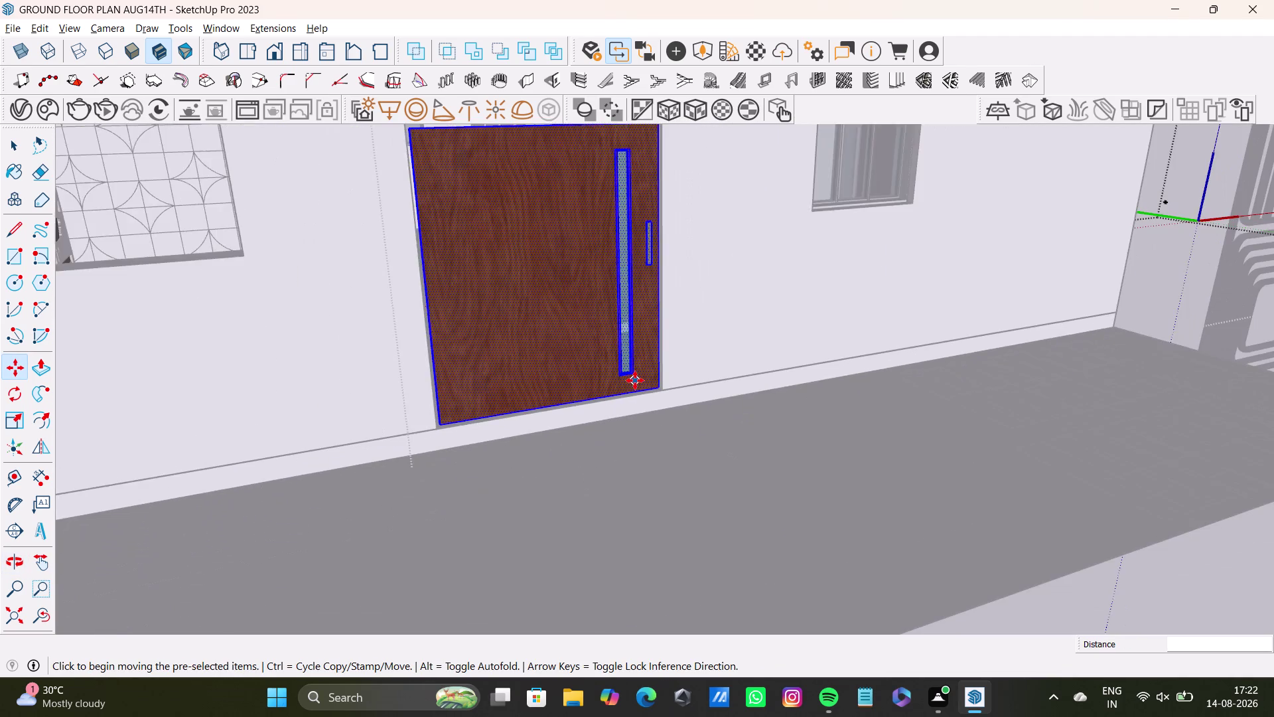
scroll(down, 3)
scroll(up, 3)
middle_drag(518, 261, 503, 301)
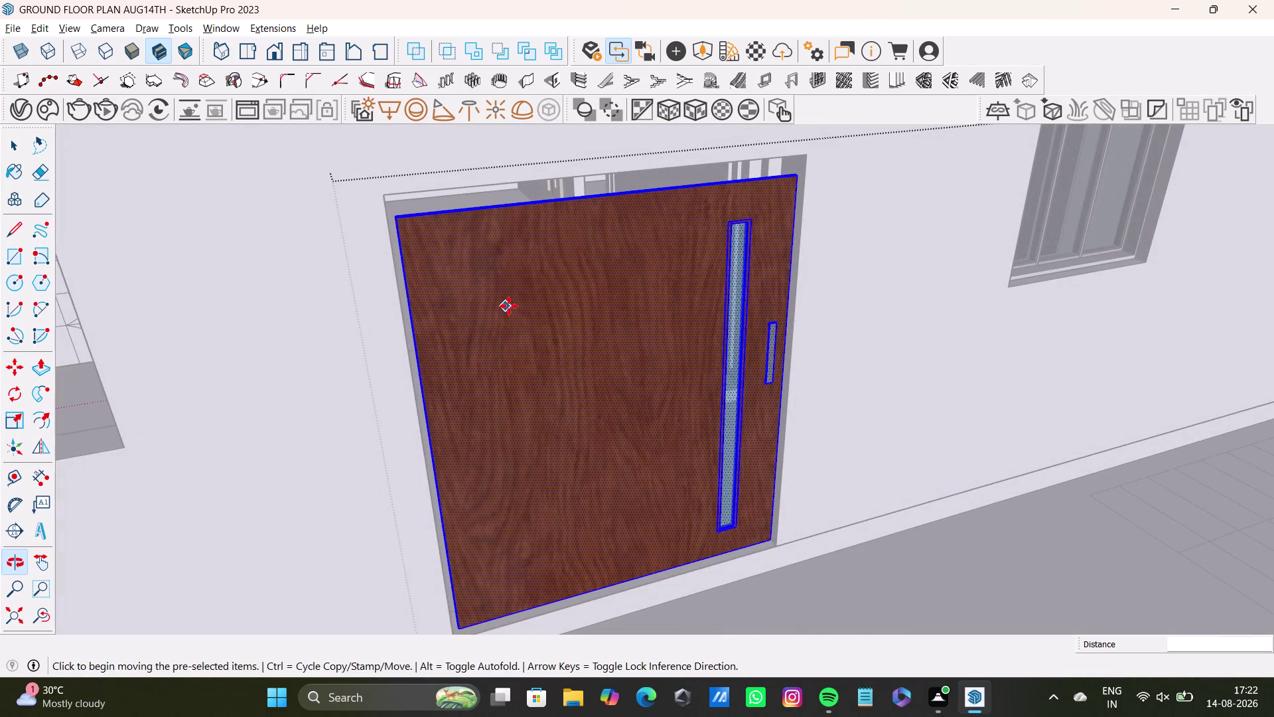
key(s)
scroll(up, 3)
scroll(up, 3)
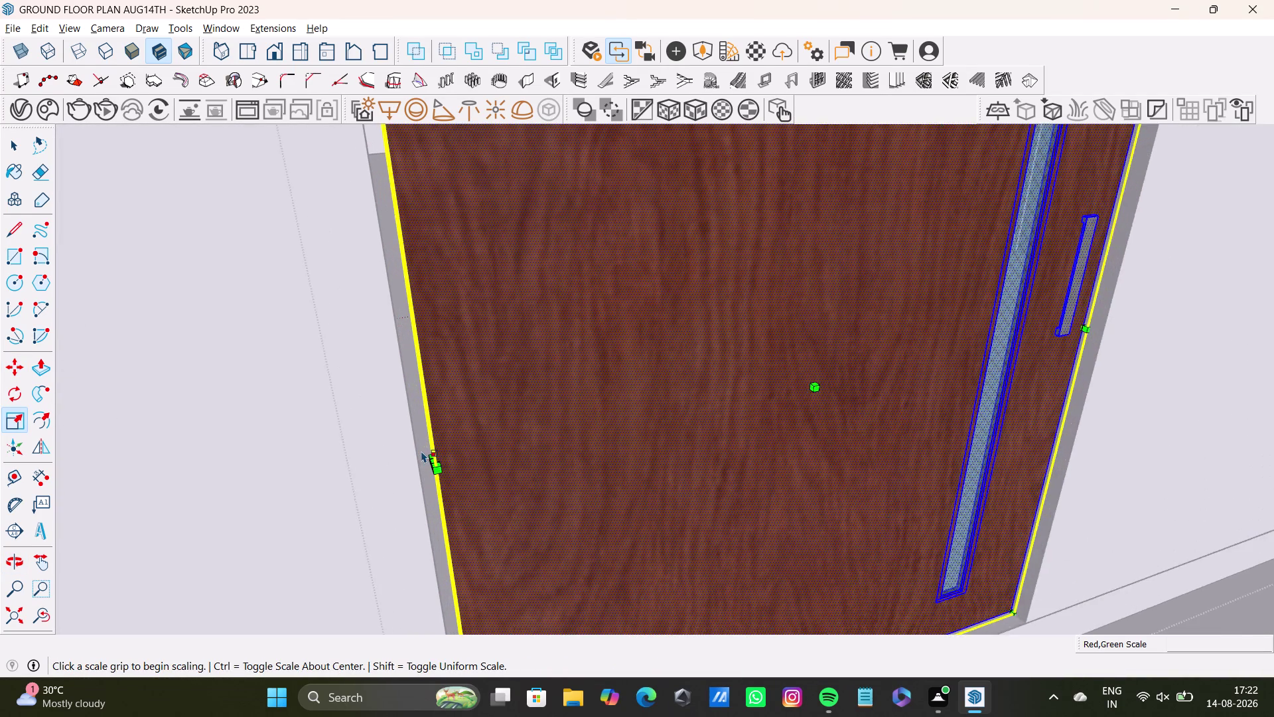
scroll(up, 3)
scroll(up, 3)
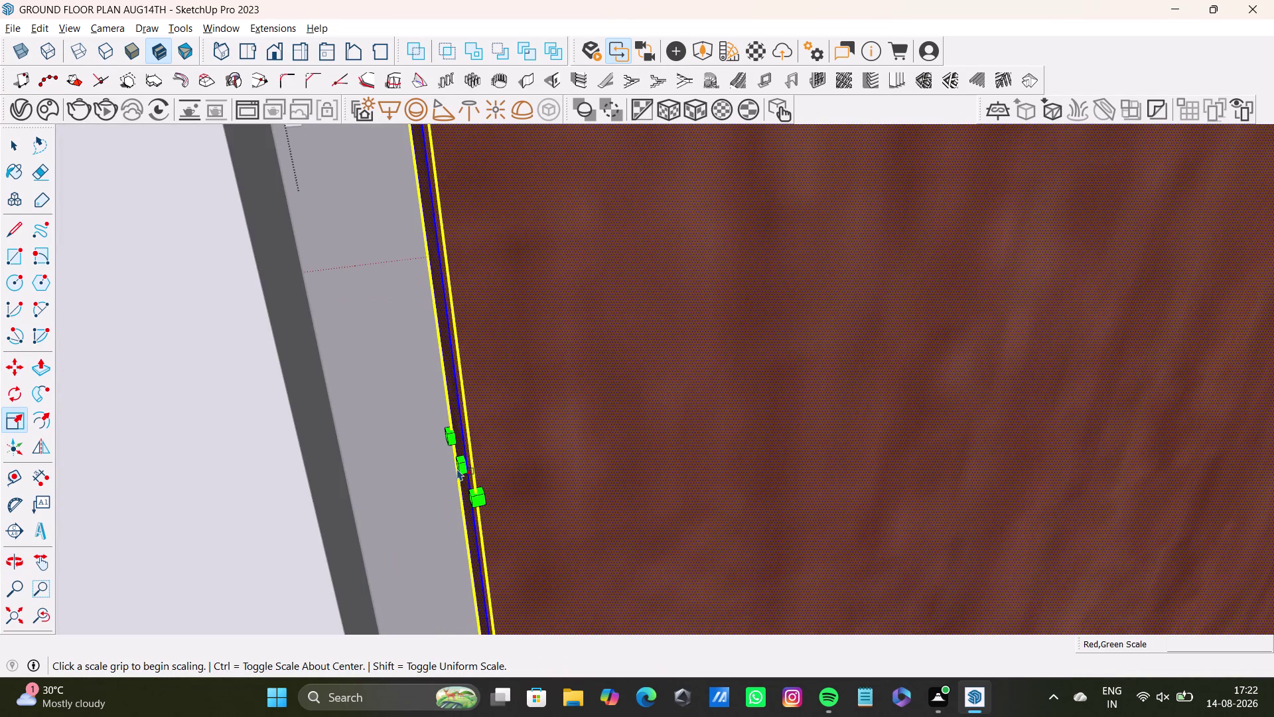
drag(462, 463, 332, 467)
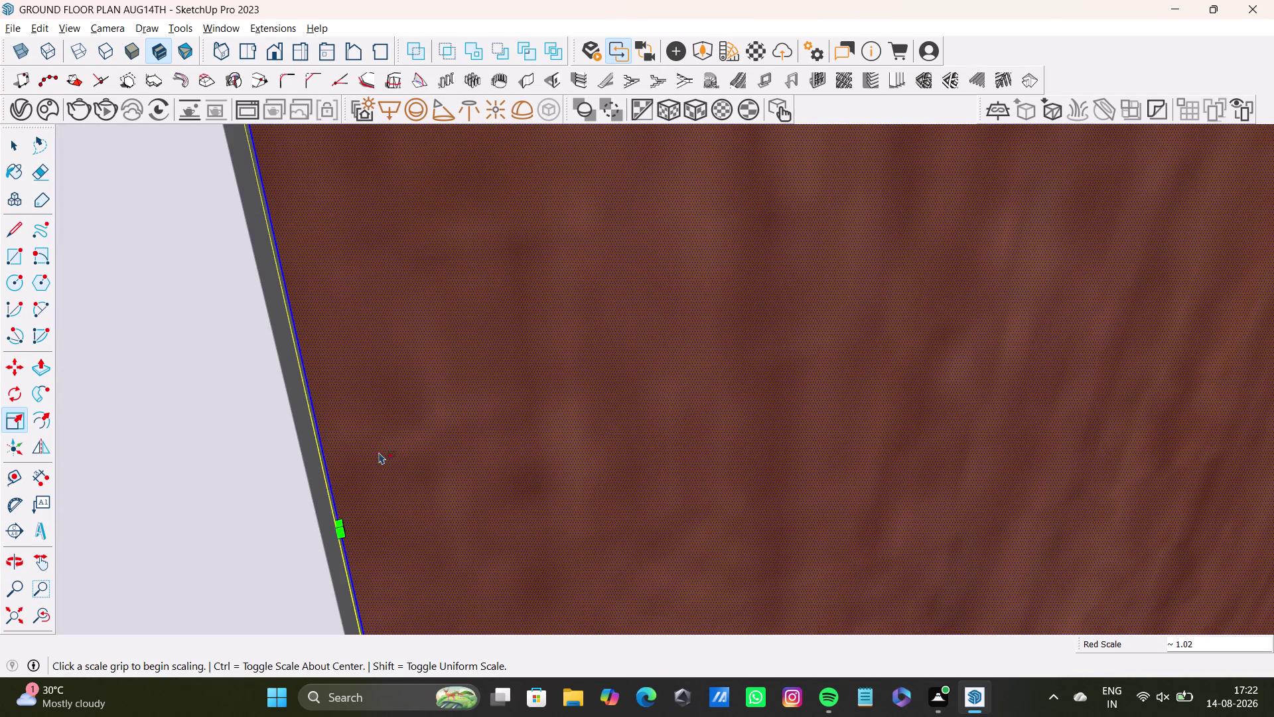
Stretch the door's top up to the doorway head.
scroll(down, 3)
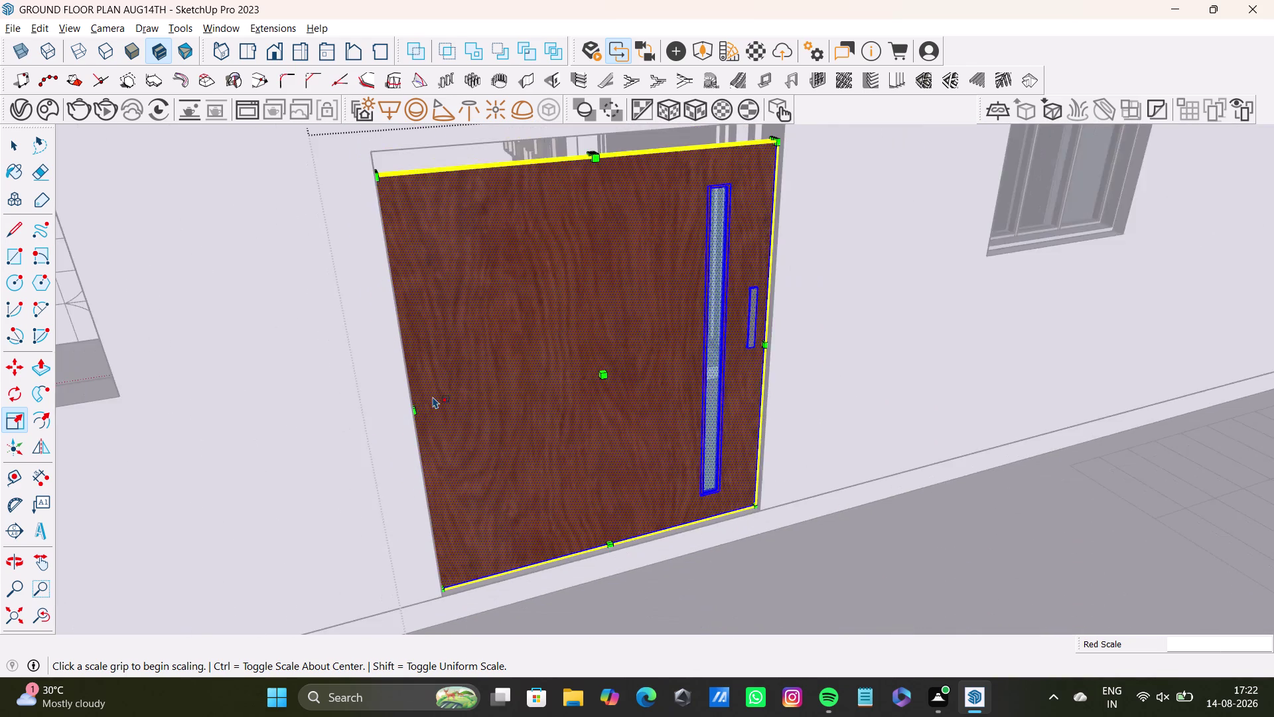
scroll(down, 3)
middle_drag(449, 396, 454, 532)
scroll(up, 3)
middle_drag(558, 370, 558, 472)
scroll(up, 3)
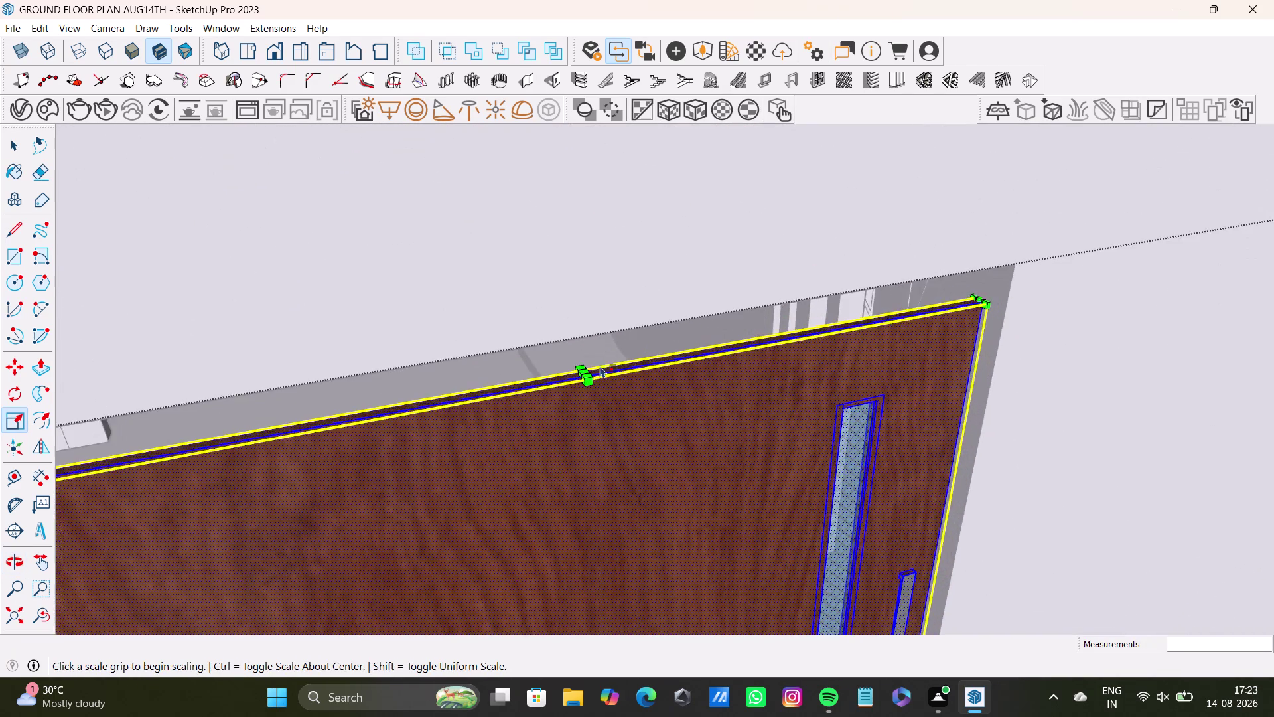
scroll(up, 3)
scroll(down, 3)
scroll(up, 3)
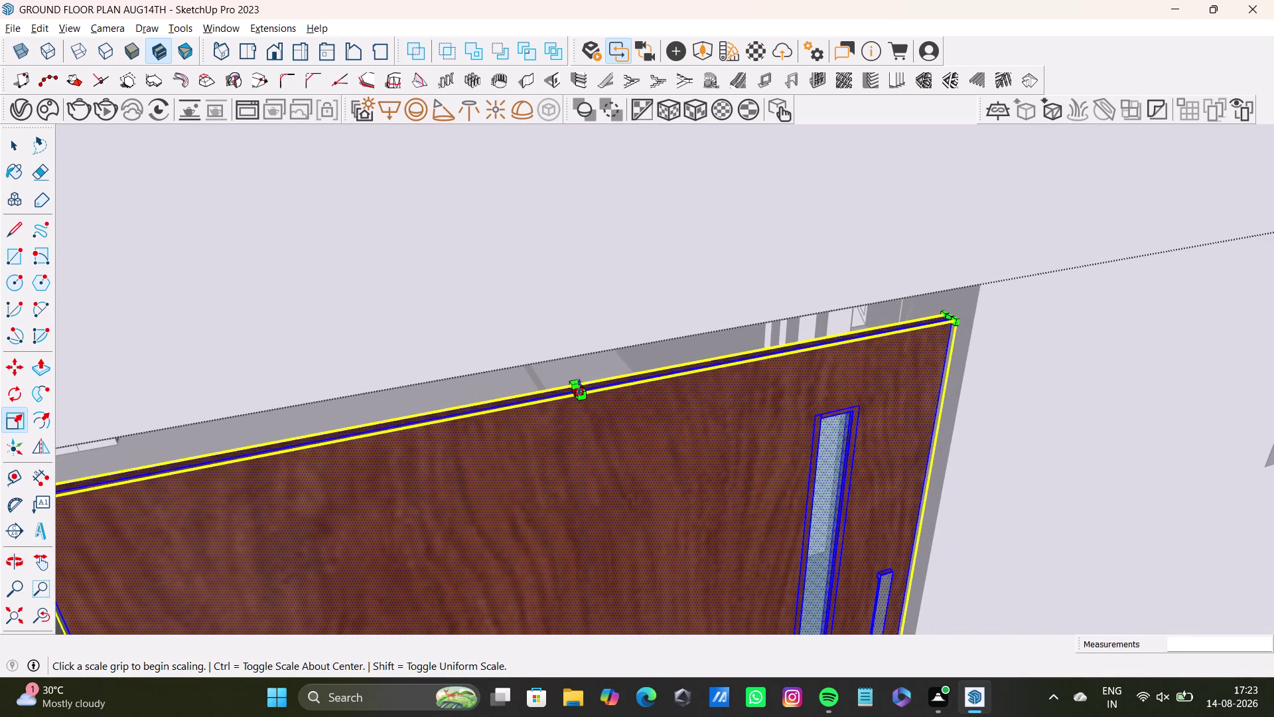
scroll(up, 3)
scroll(down, 3)
scroll(up, 3)
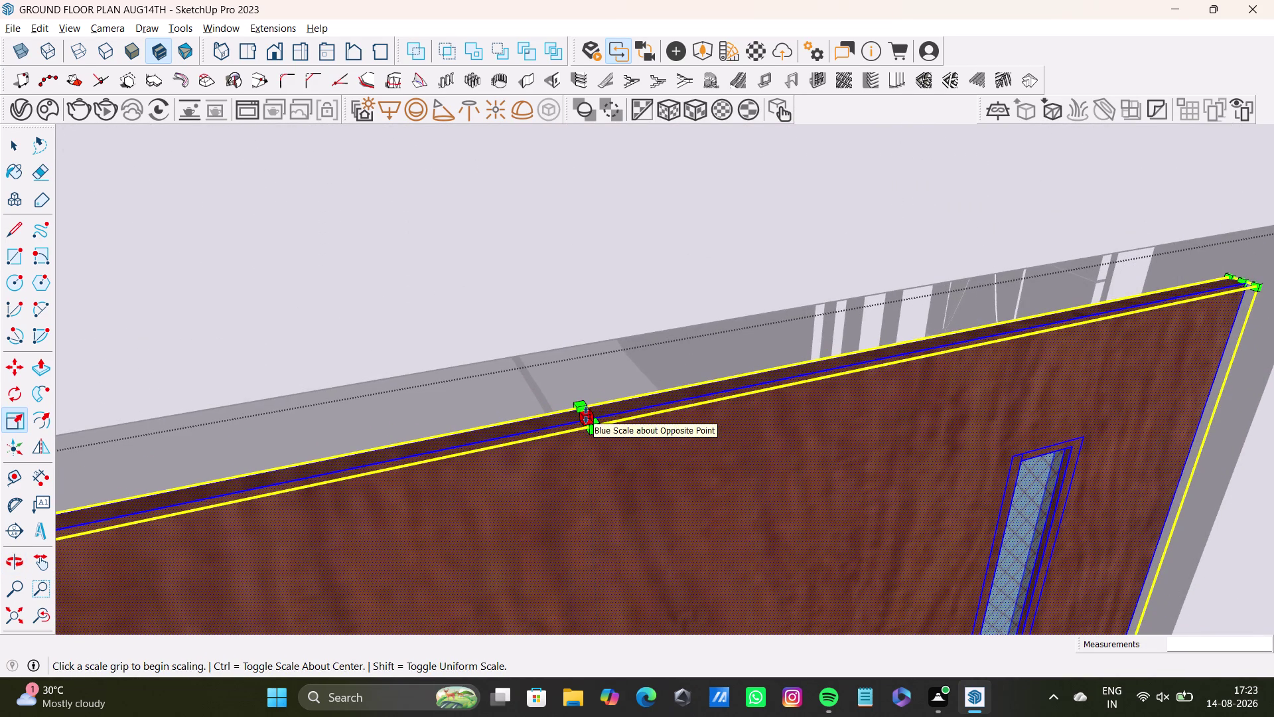
drag(586, 415, 570, 344)
key(space)
Zoom out to view the front wall with its fitted door.
scroll(down, 3)
scroll(up, 3)
scroll(down, 3)
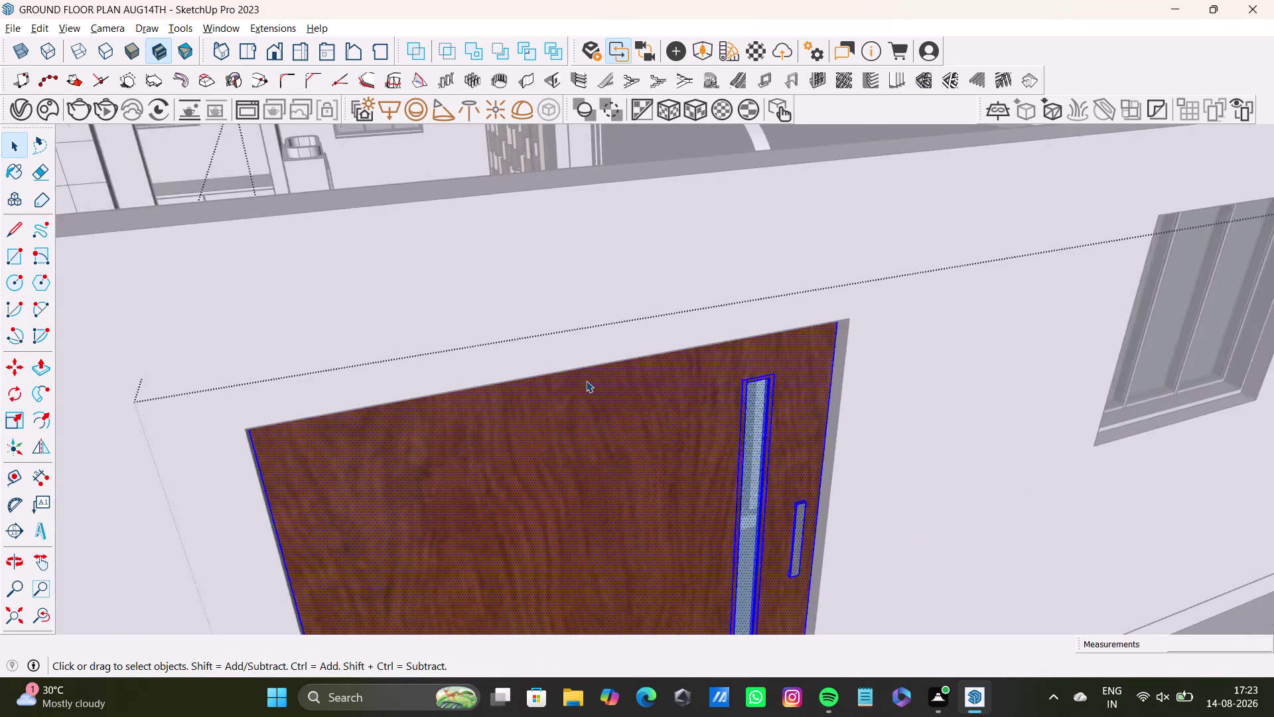
scroll(down, 3)
middle_drag(601, 454, 646, 453)
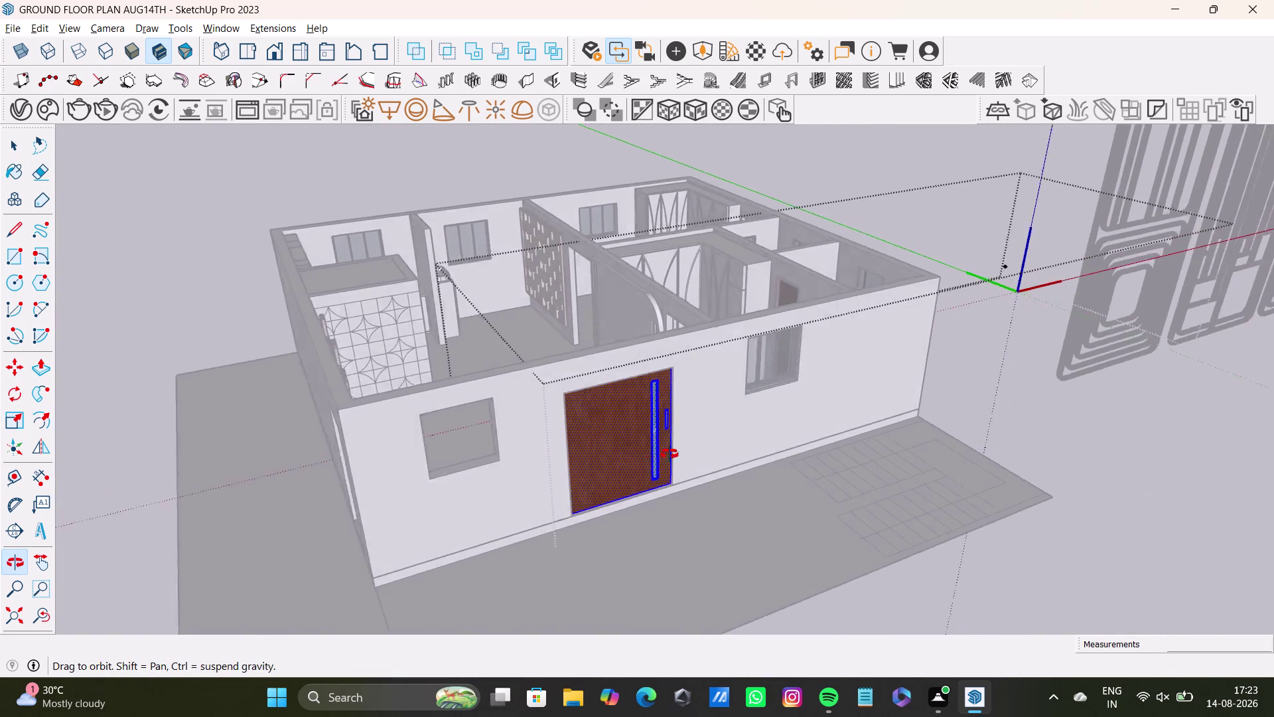
middle_drag(646, 453, 586, 435)
key(space)
Select the entire wooden door in the front doorway.
click(582, 425)
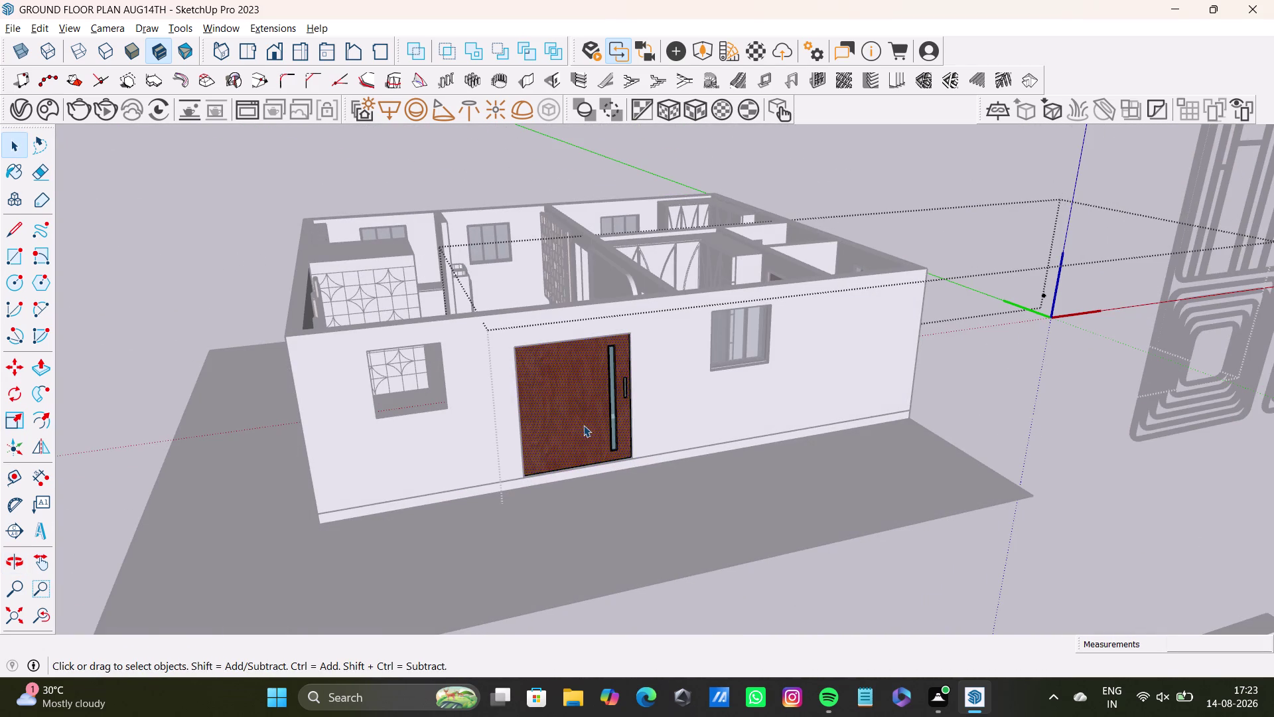
double_click(584, 424)
double_click(584, 425)
double_click(573, 425)
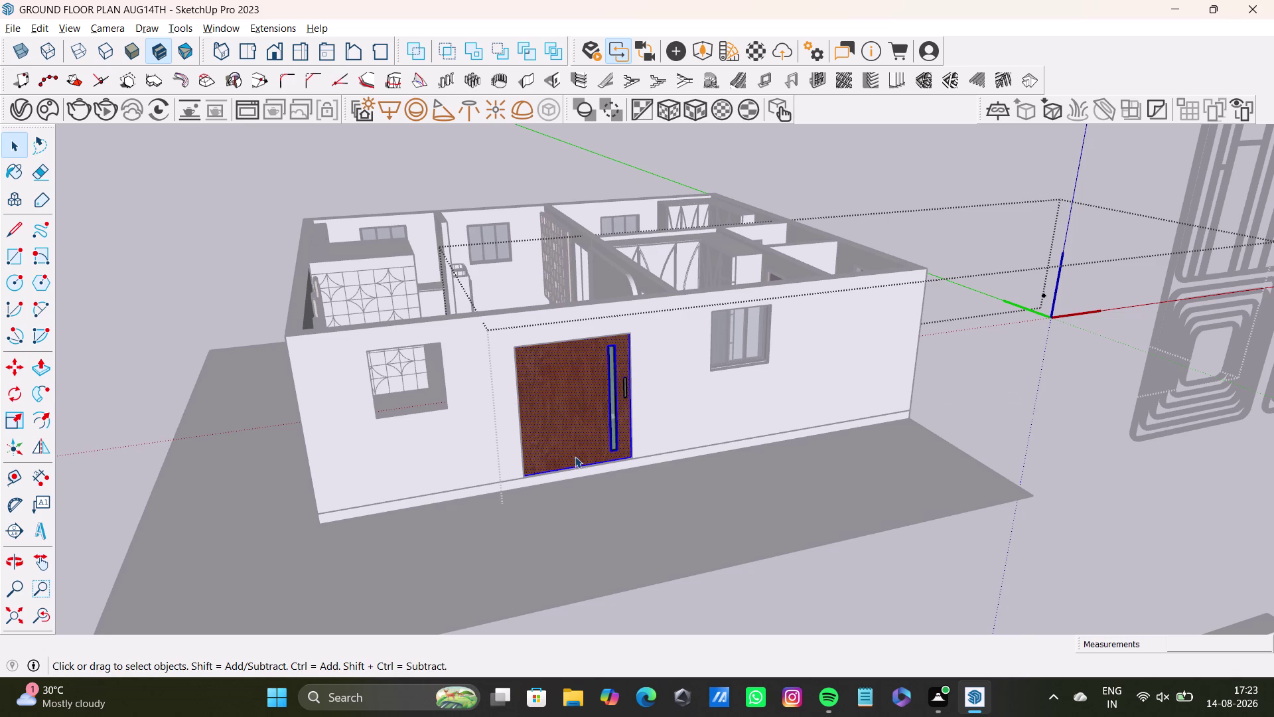
scroll(up, 3)
click(634, 448)
triple_click(631, 451)
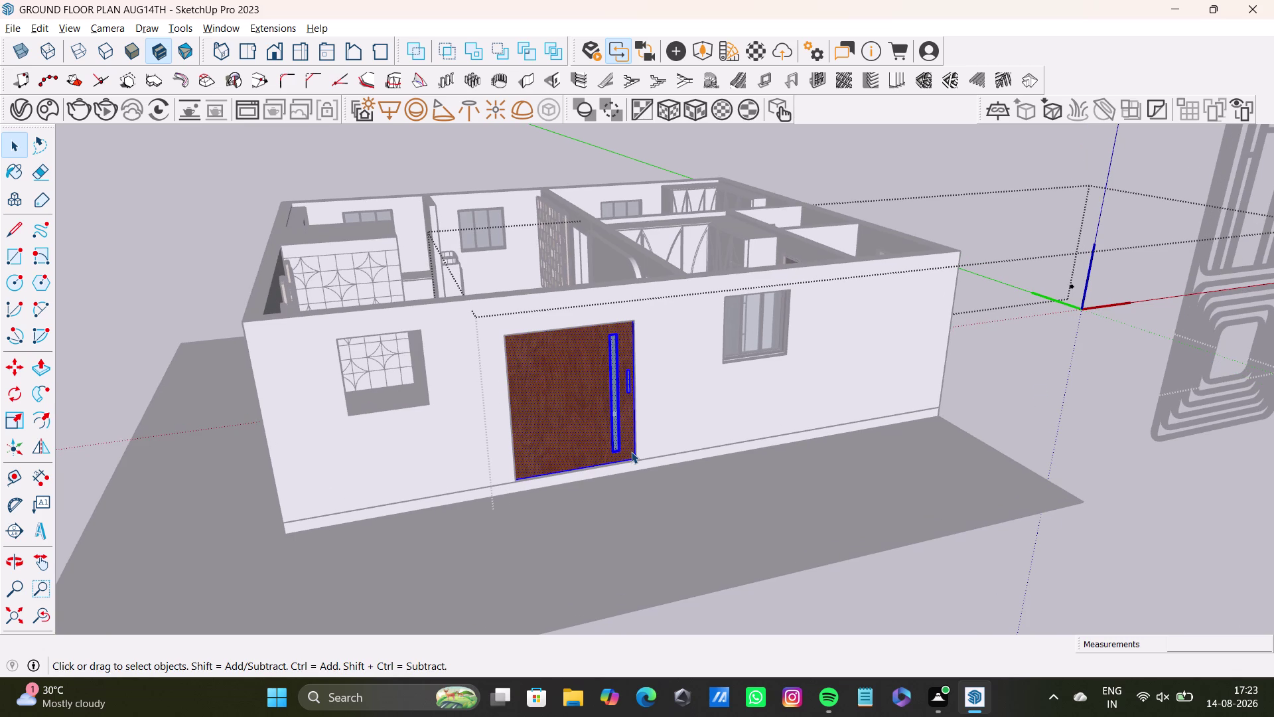
Move a copy of the door from its bottom corner out beside the house.
key(m)
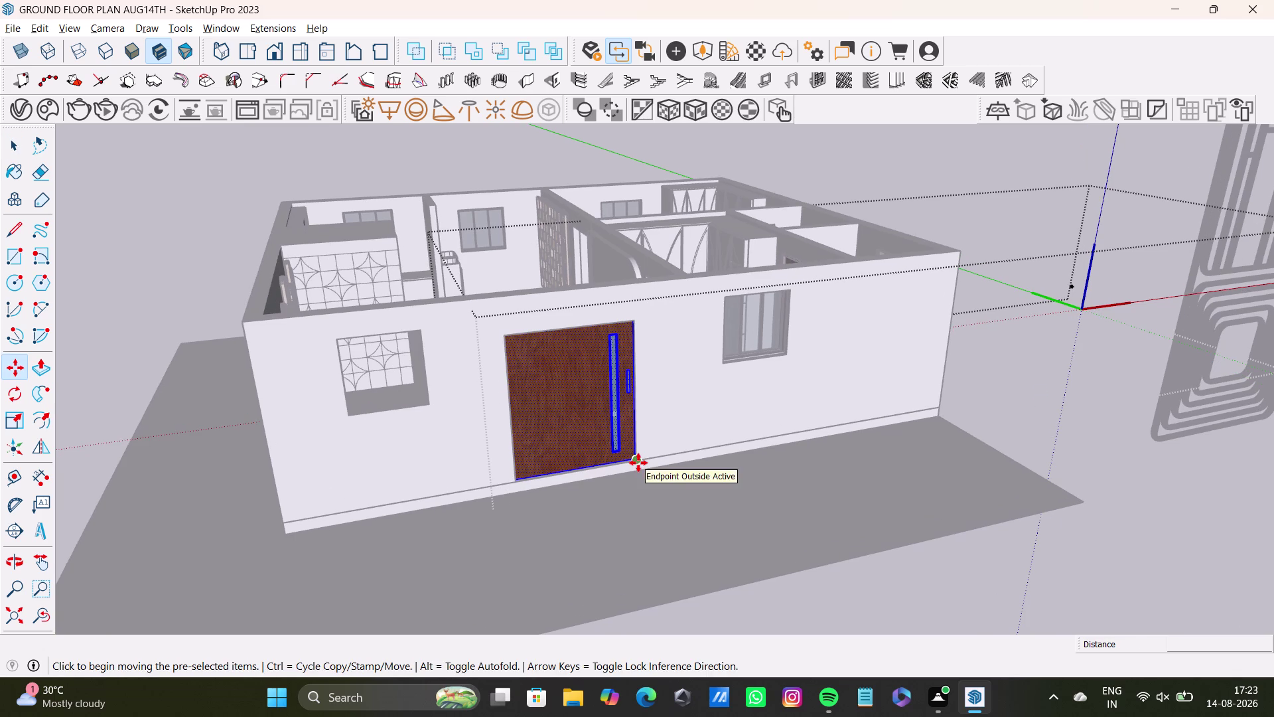
click(639, 462)
click(200, 520)
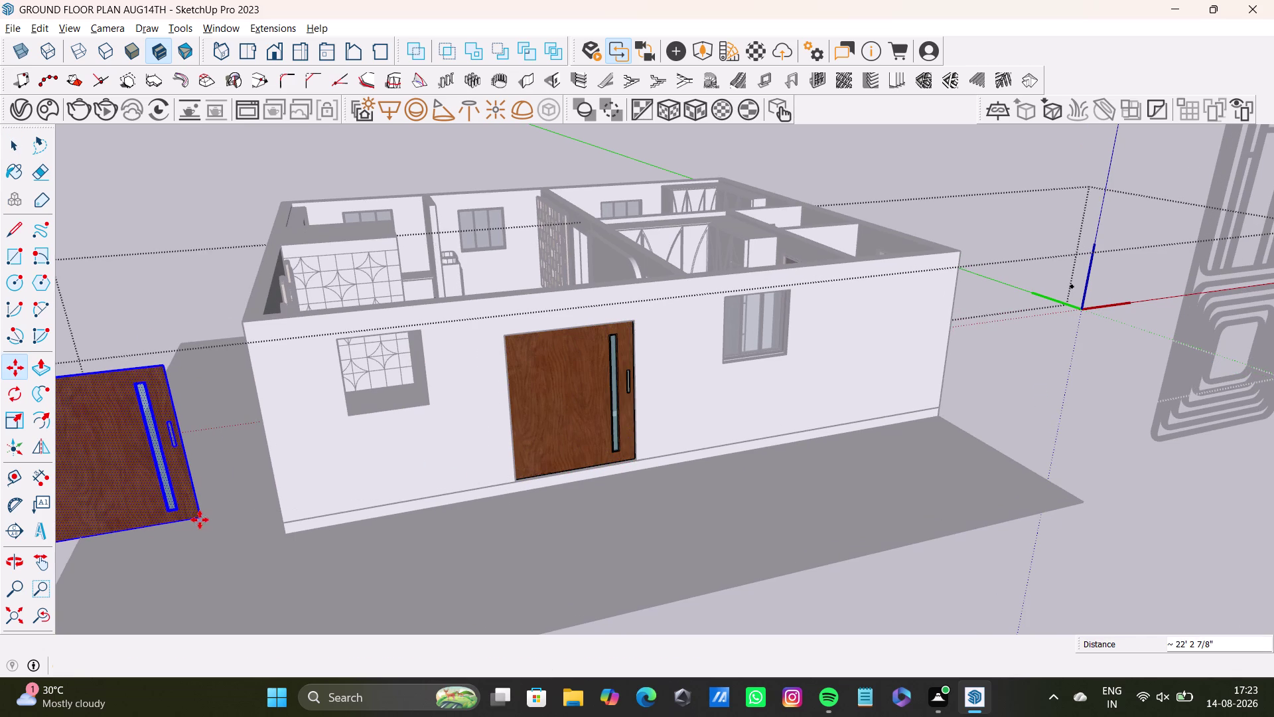
middle_drag(239, 524, 403, 362)
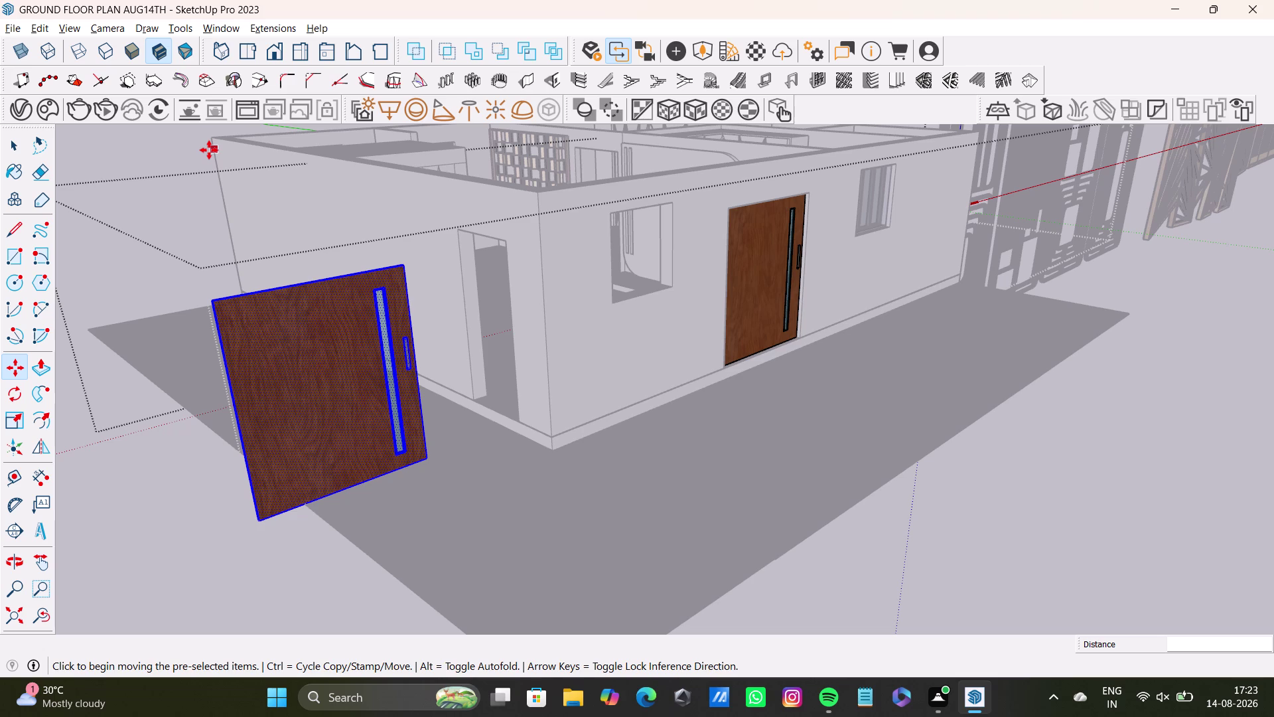
Scale the copied door to make it thicker.
scroll(down, 3)
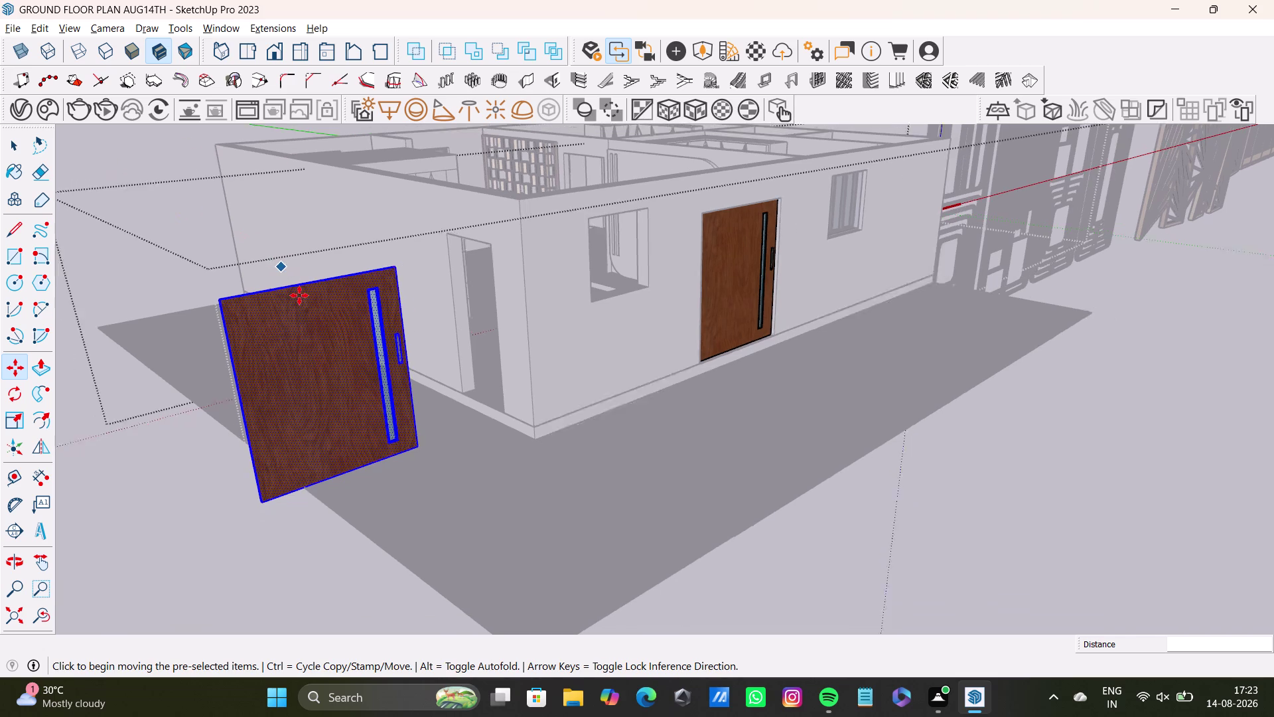
scroll(down, 3)
middle_drag(299, 296, 323, 259)
middle_drag(341, 299, 365, 283)
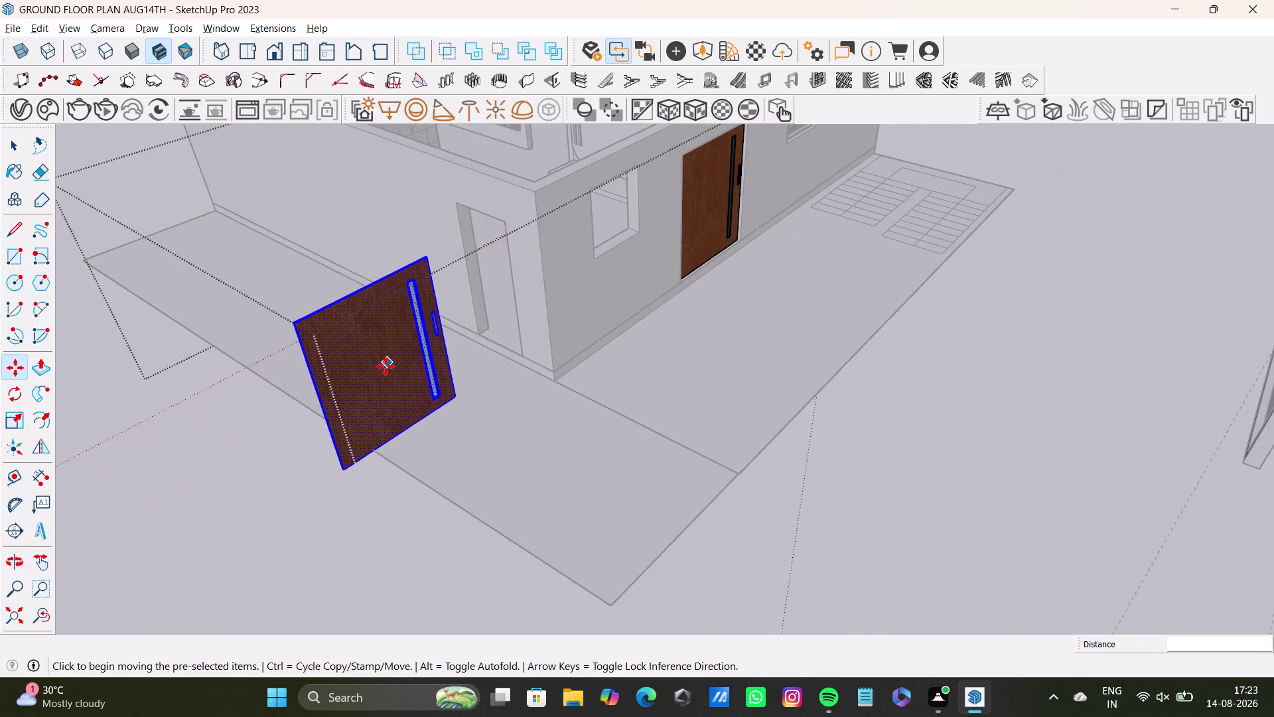
key(s)
click(389, 366)
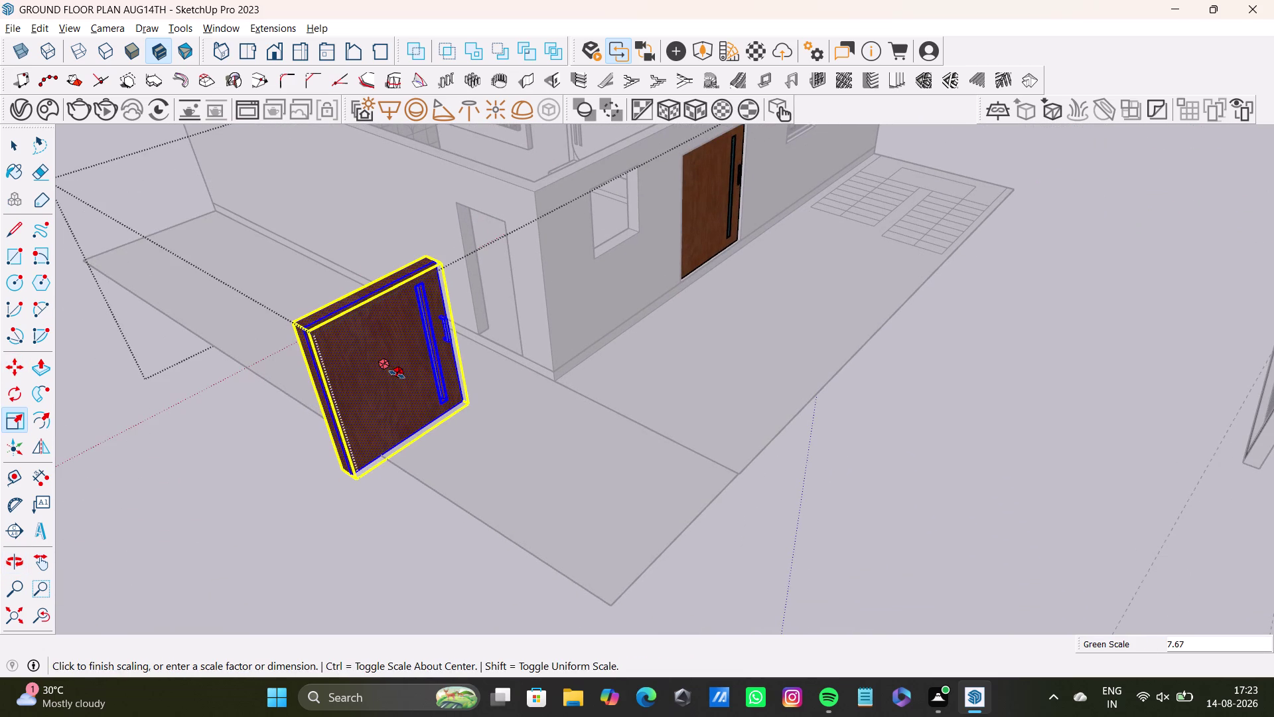
key(space)
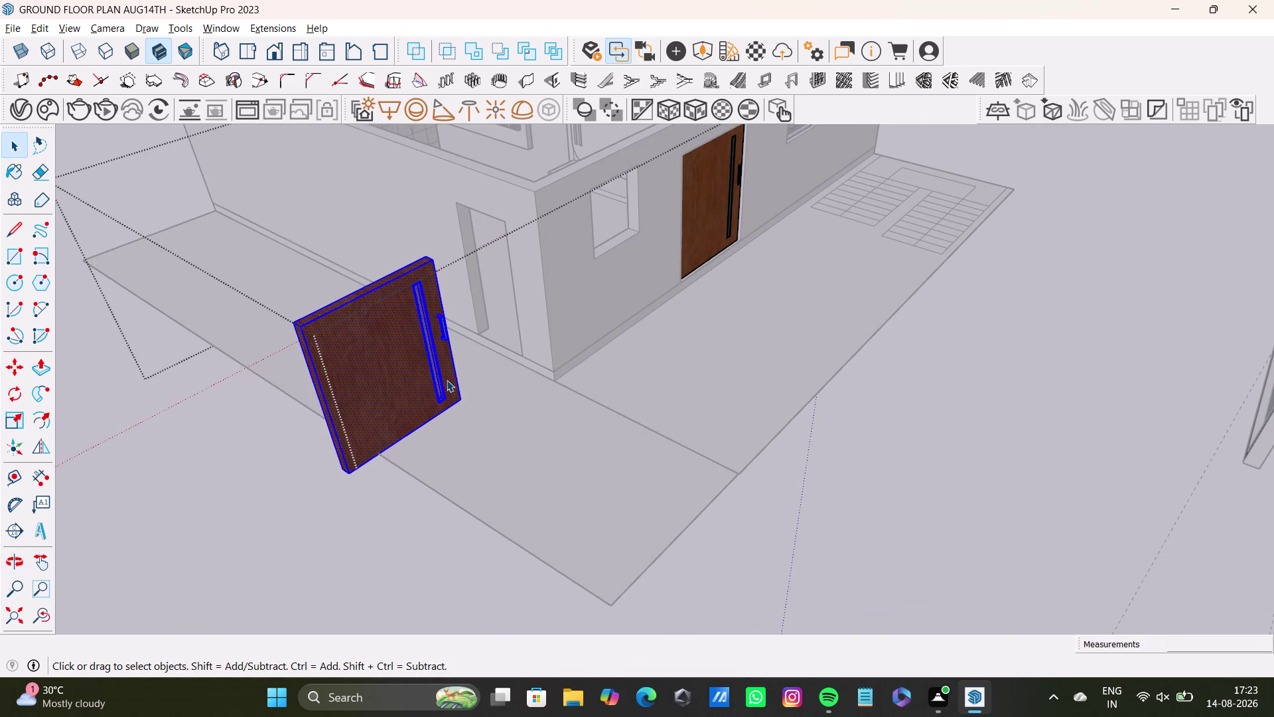
Rotate the copied door about its top corner to face a new direction.
key(q)
scroll(up, 3)
key(Up)
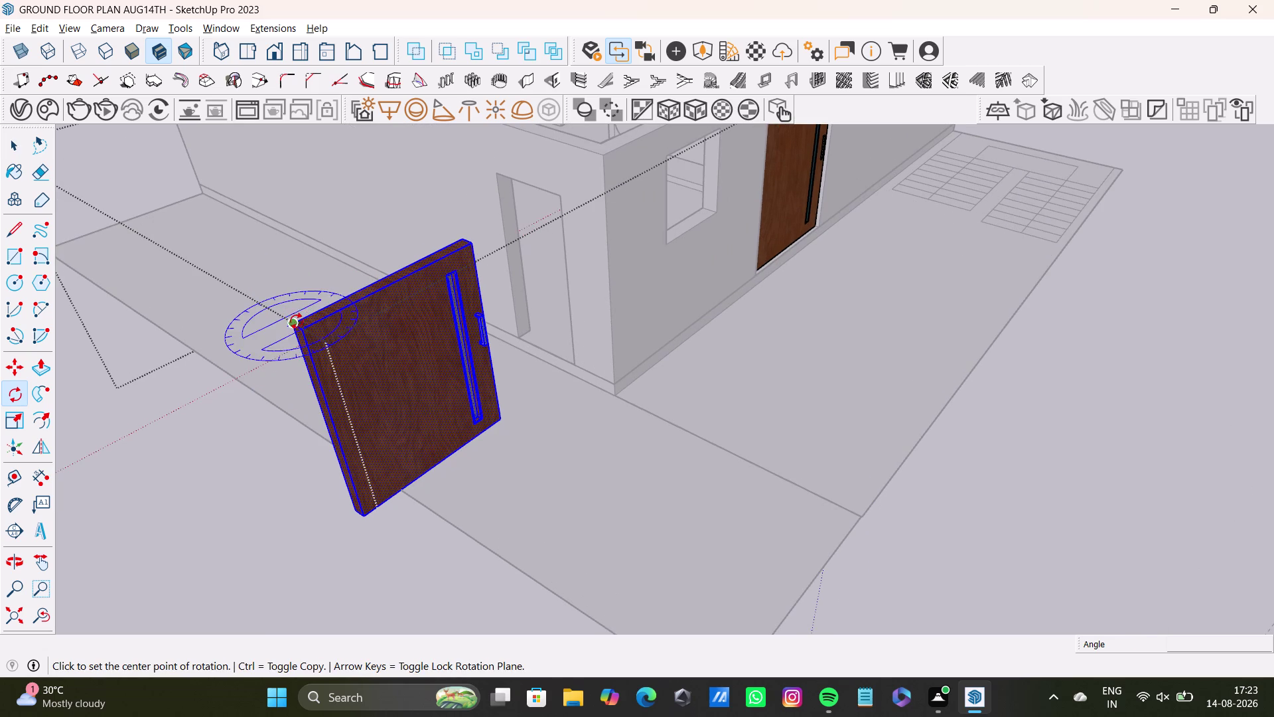
drag(304, 328, 310, 326)
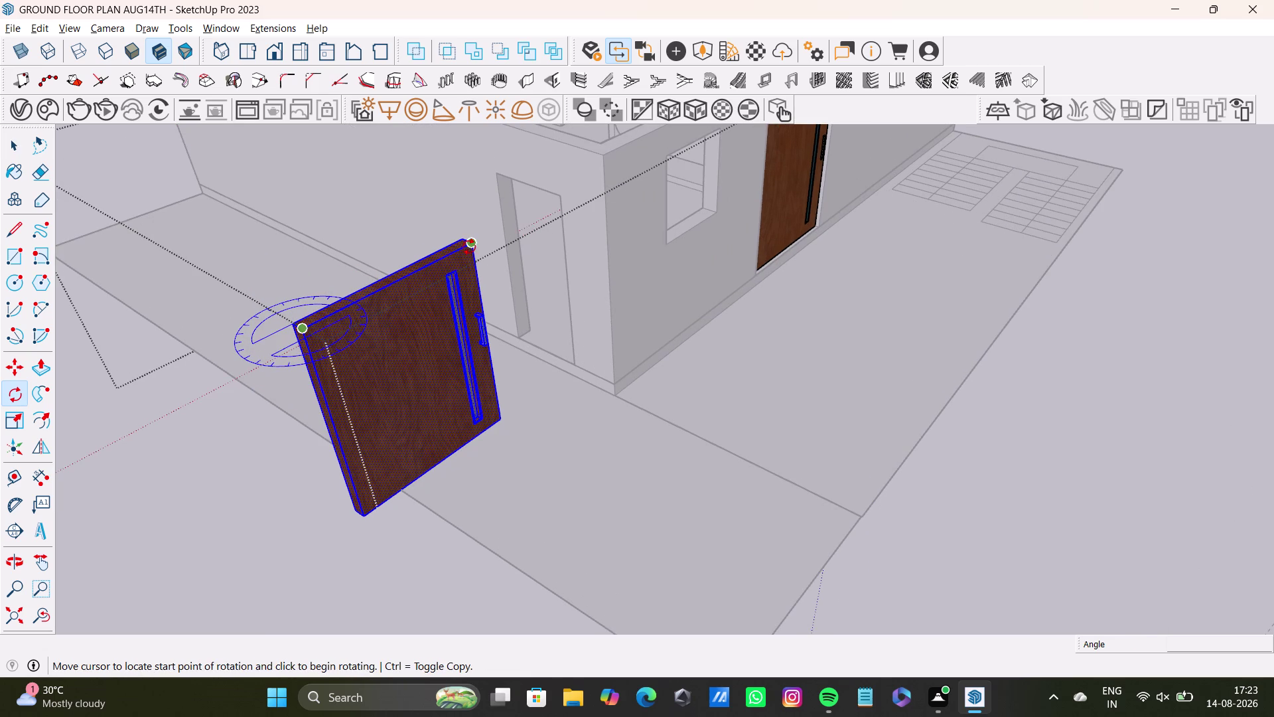
click(470, 246)
click(455, 428)
key(space)
Orbit the view until the copied door's front face is visible.
scroll(down, 3)
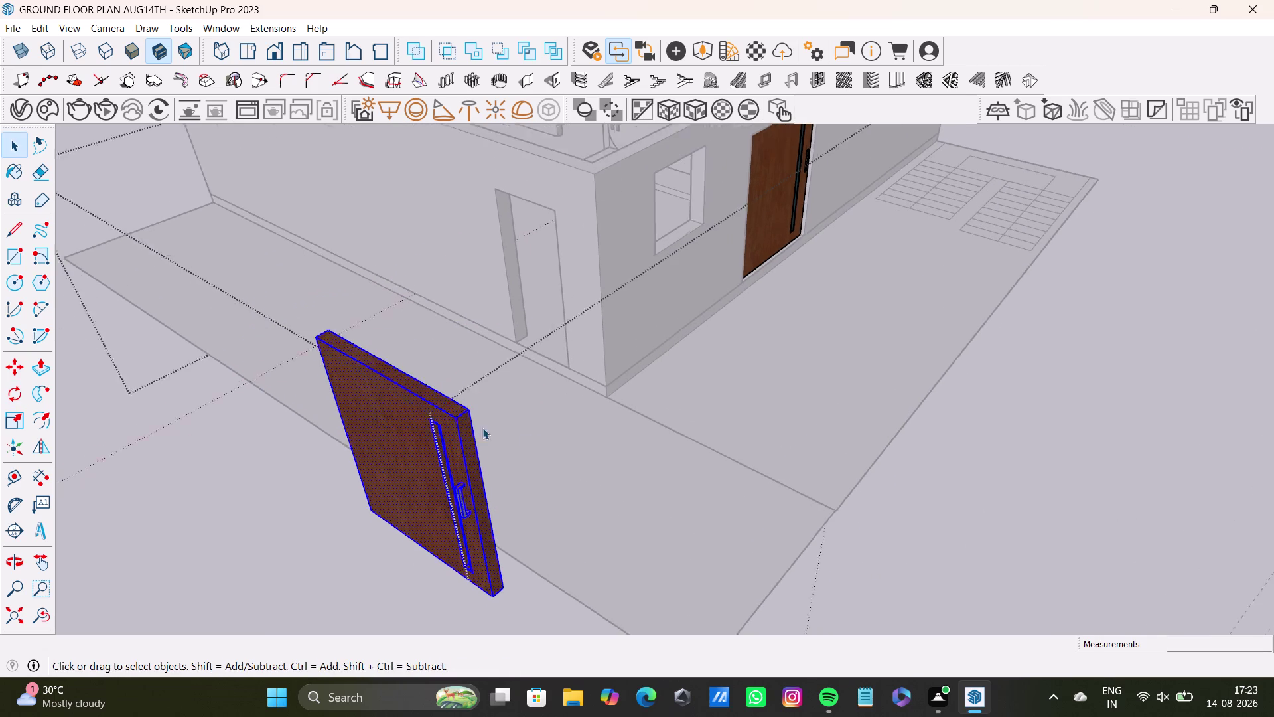
scroll(down, 3)
middle_drag(536, 436, 529, 353)
middle_drag(516, 376, 620, 385)
middle_drag(620, 385, 474, 360)
middle_drag(526, 377, 630, 412)
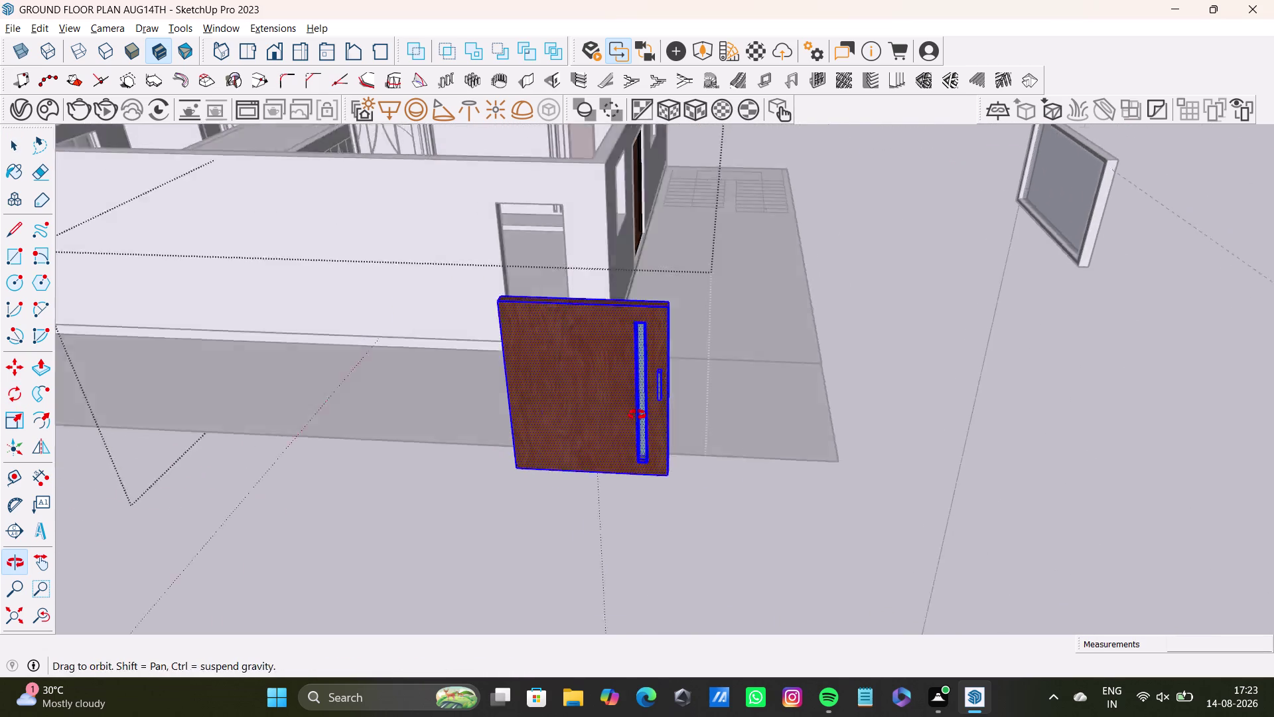
Shrink the copied door slightly overall, then stretch it taller to about 1.15.
middle_drag(629, 412, 638, 415)
middle_drag(633, 403, 547, 365)
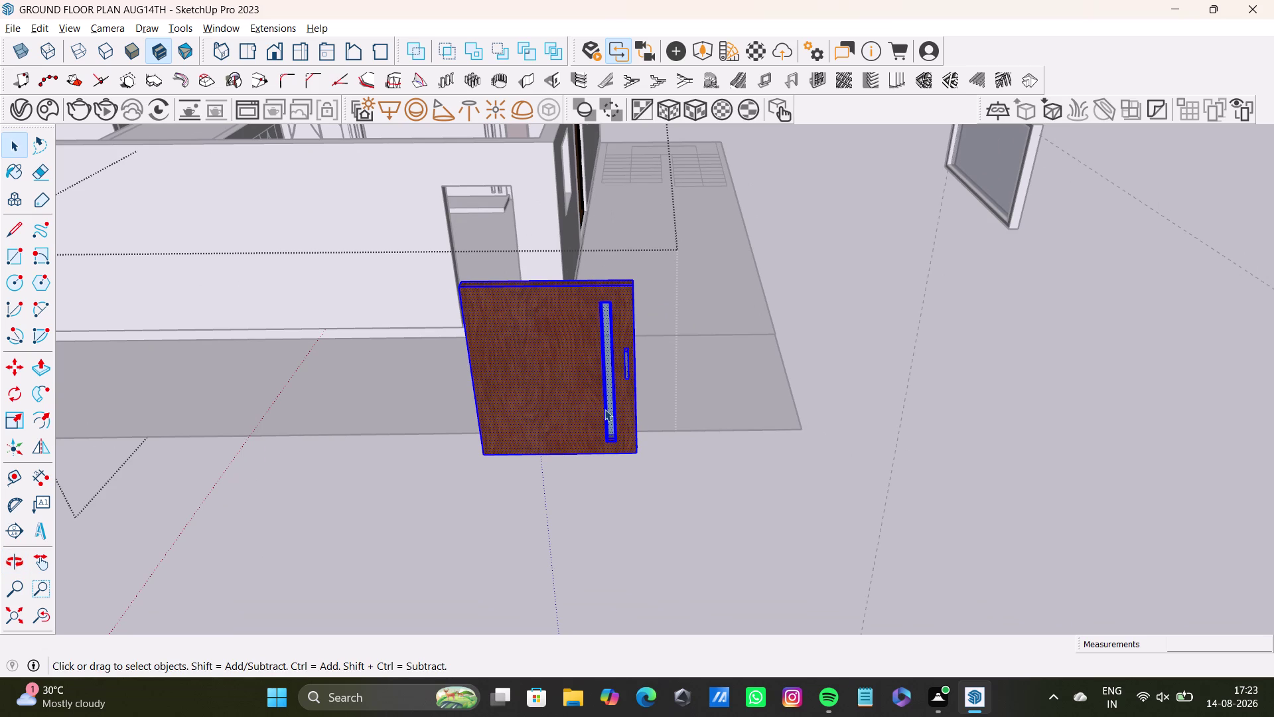
key(s)
scroll(up, 3)
drag(467, 278, 498, 284)
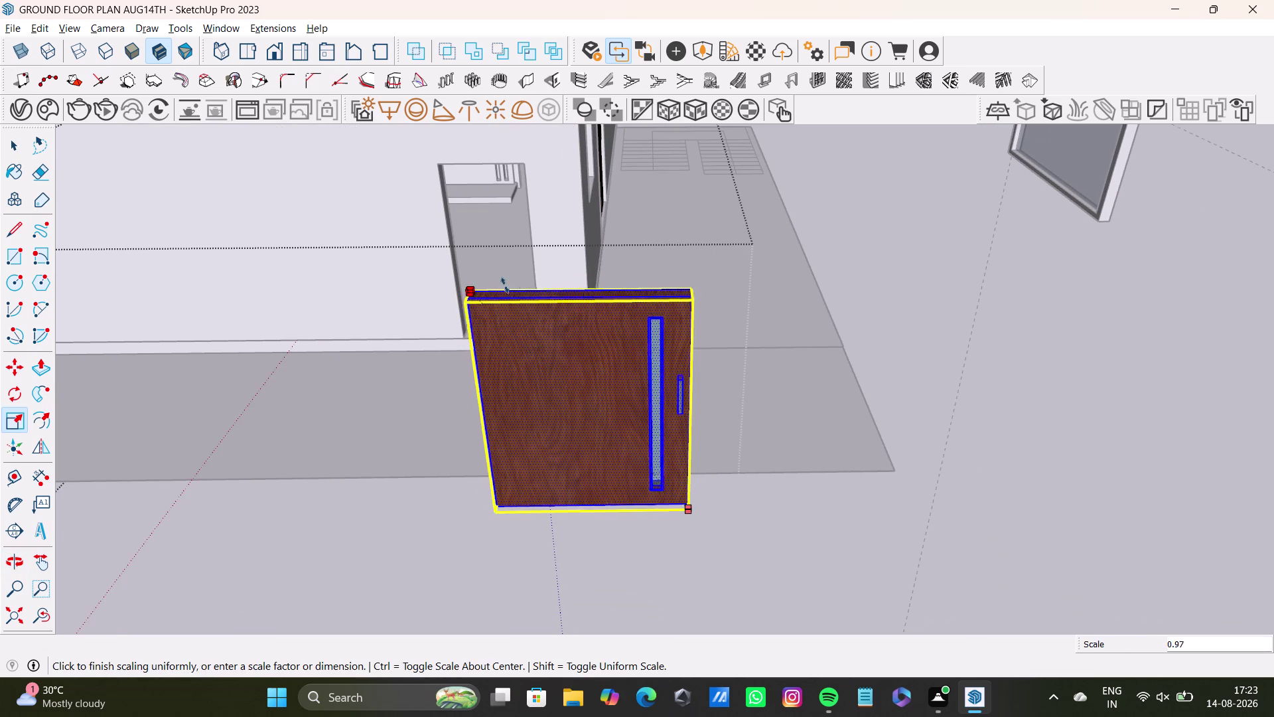
drag(498, 284, 487, 240)
drag(578, 282, 574, 243)
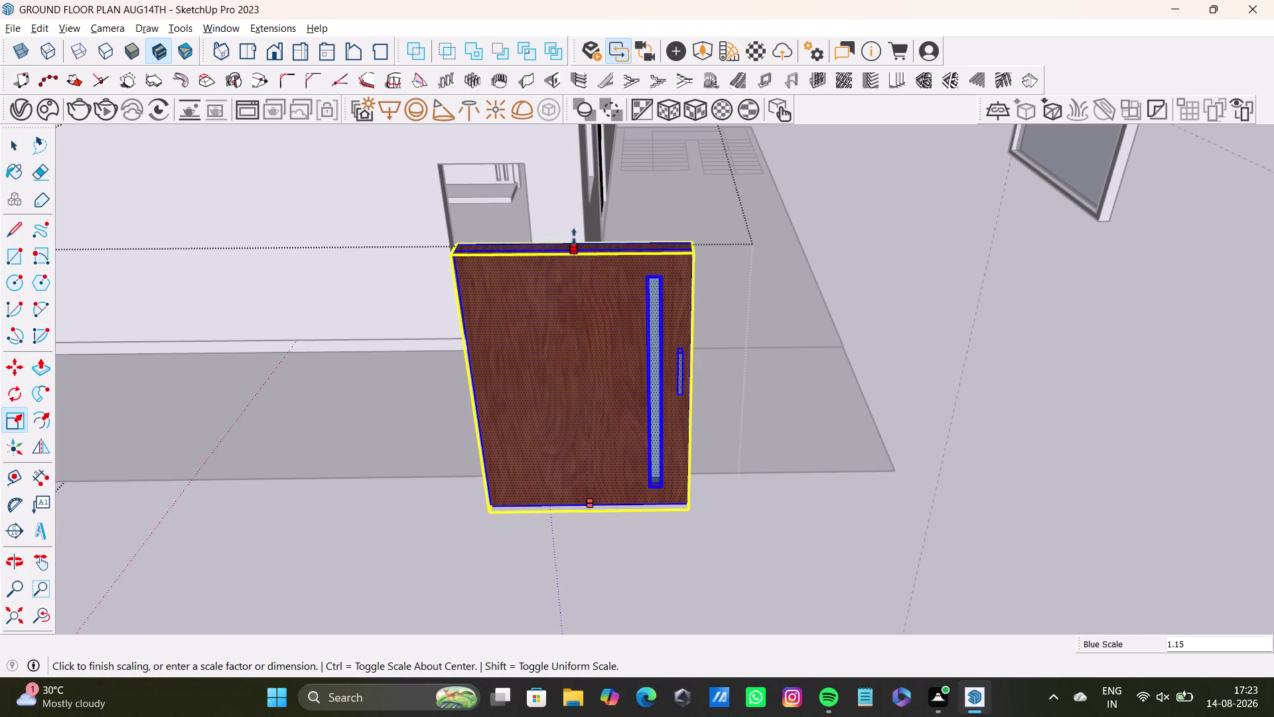
drag(574, 243, 574, 223)
Narrow the copied door with a side green grip and finish scaling.
middle_drag(562, 379, 685, 358)
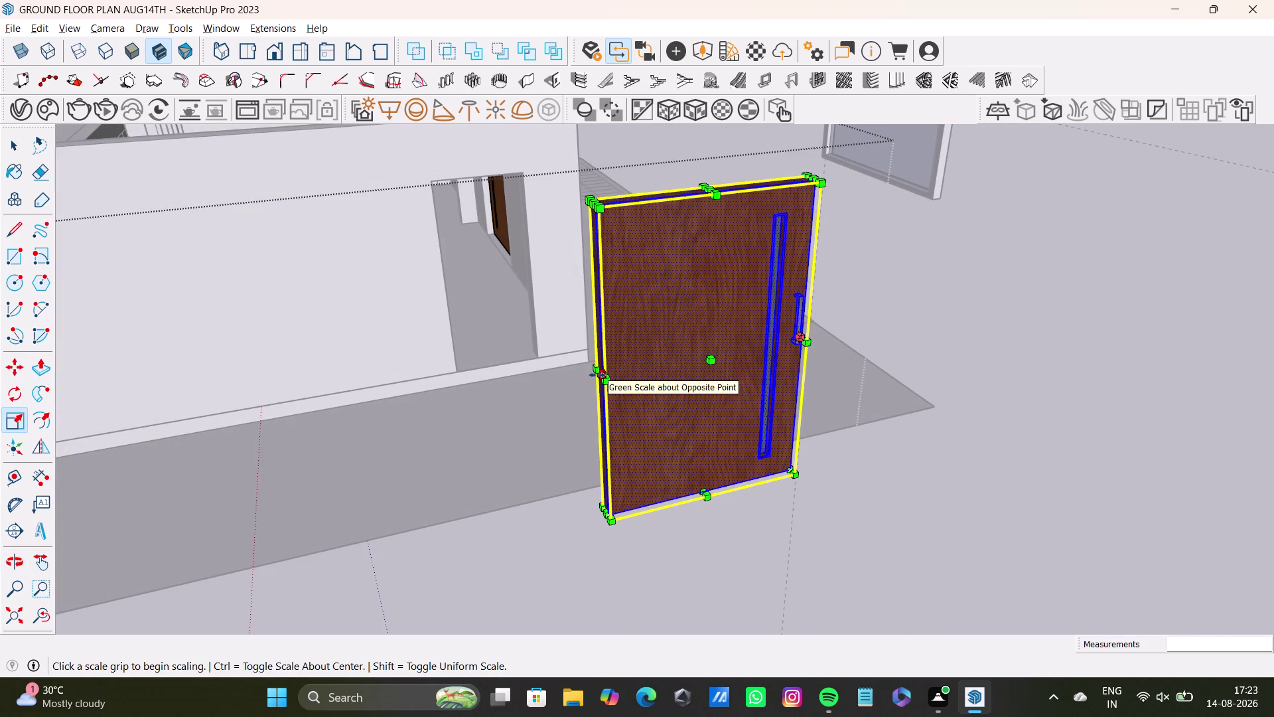
drag(597, 375, 690, 351)
key(space)
click(846, 338)
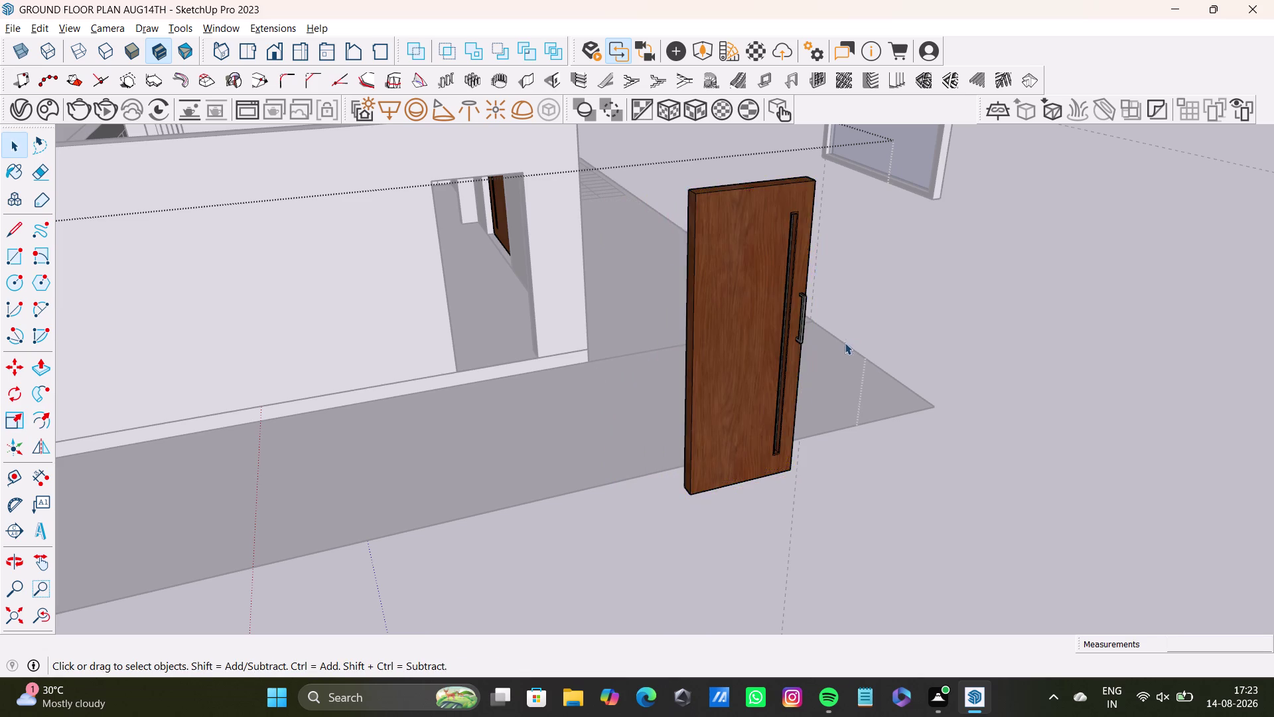
Orbit around the resized door to view it alongside the side doorway.
middle_drag(844, 343, 598, 345)
middle_drag(538, 346, 620, 318)
middle_drag(645, 365, 585, 393)
middle_drag(576, 363, 577, 362)
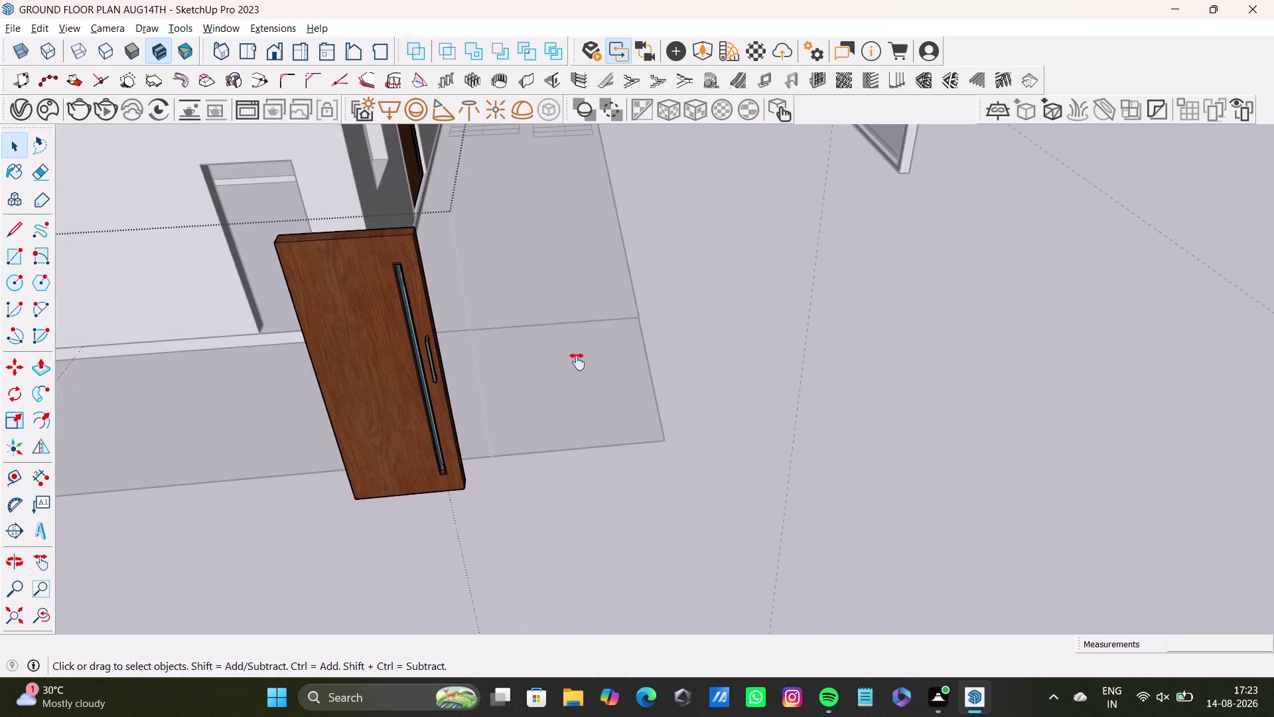
middle_drag(576, 362, 703, 400)
middle_drag(657, 468, 621, 444)
click(547, 474)
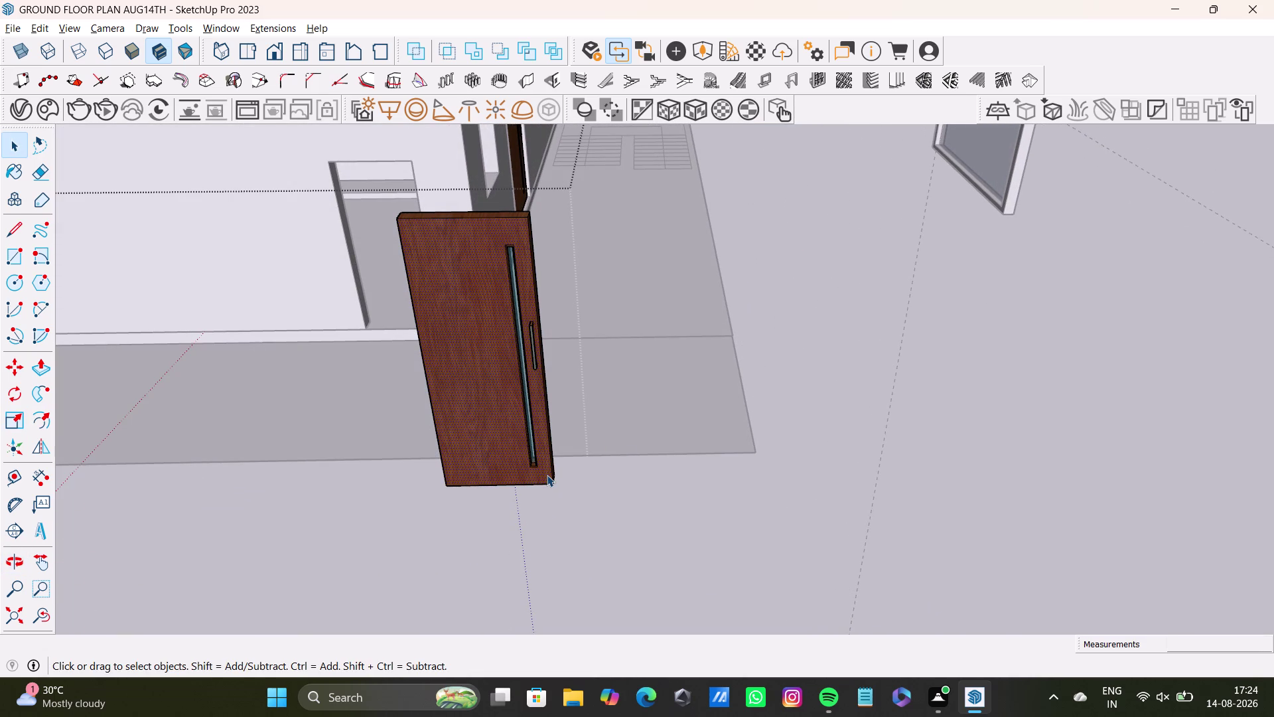
Select the whole copied door, facing the side doorway.
double_click(546, 475)
key(m)
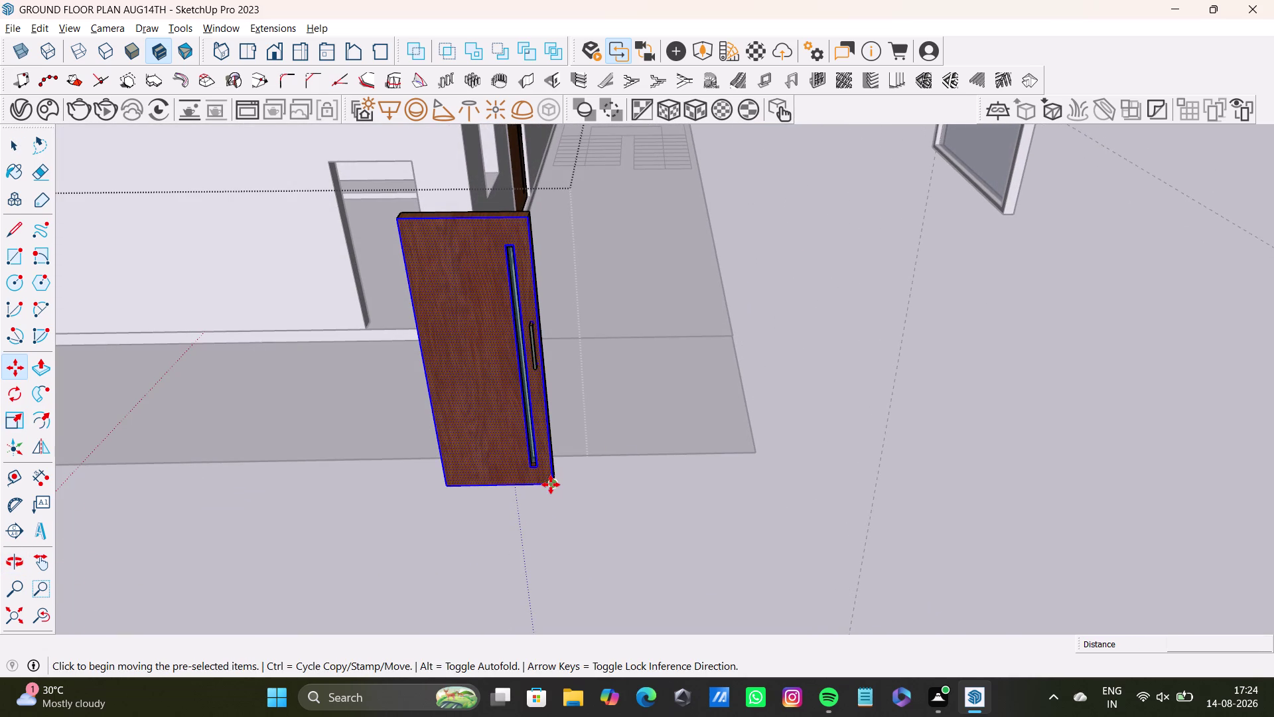
click(551, 484)
key(space)
triple_click(512, 407)
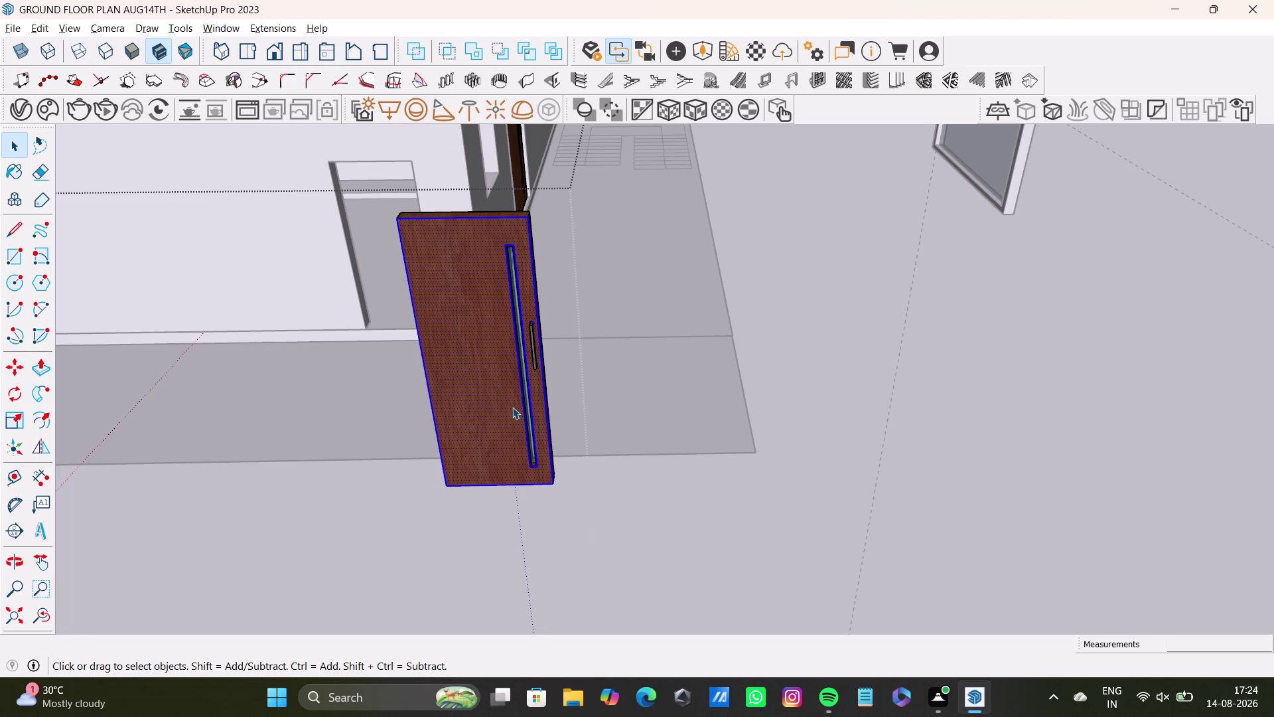
middle_drag(552, 469, 496, 482)
Move the door by its bottom corner onto the side doorway's corner.
key(m)
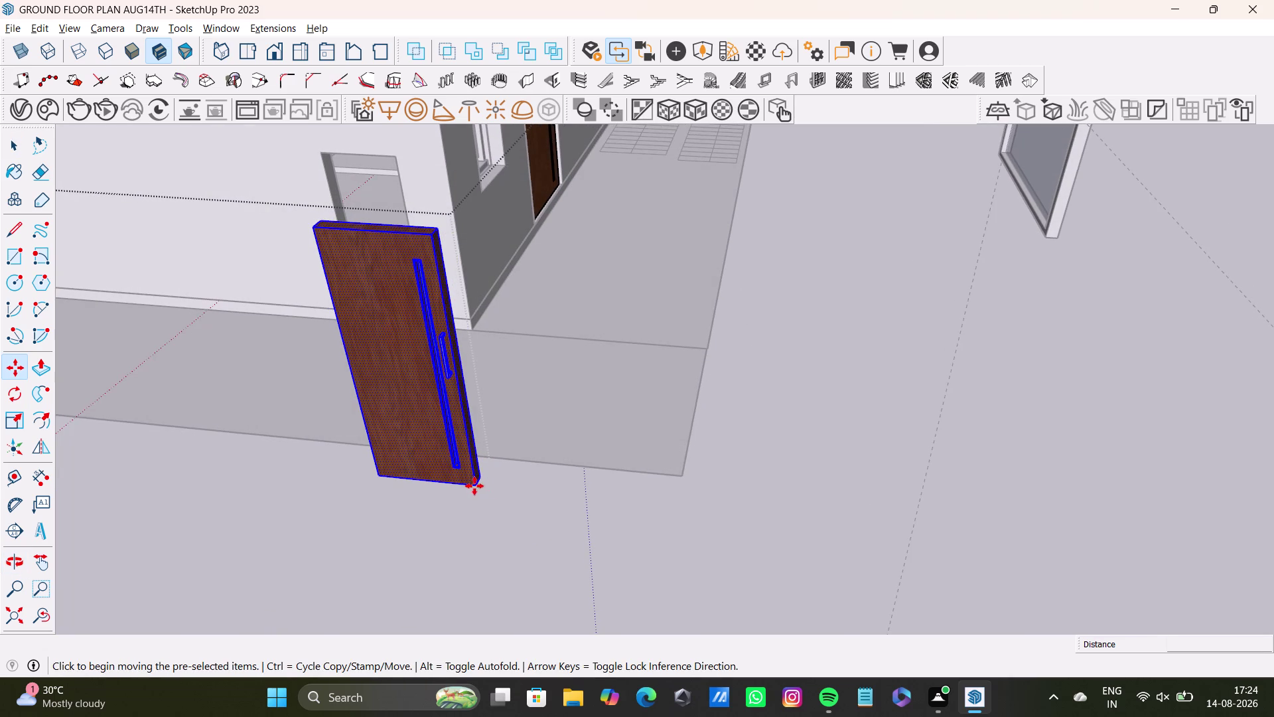
click(472, 485)
scroll(up, 3)
middle_drag(414, 327, 494, 318)
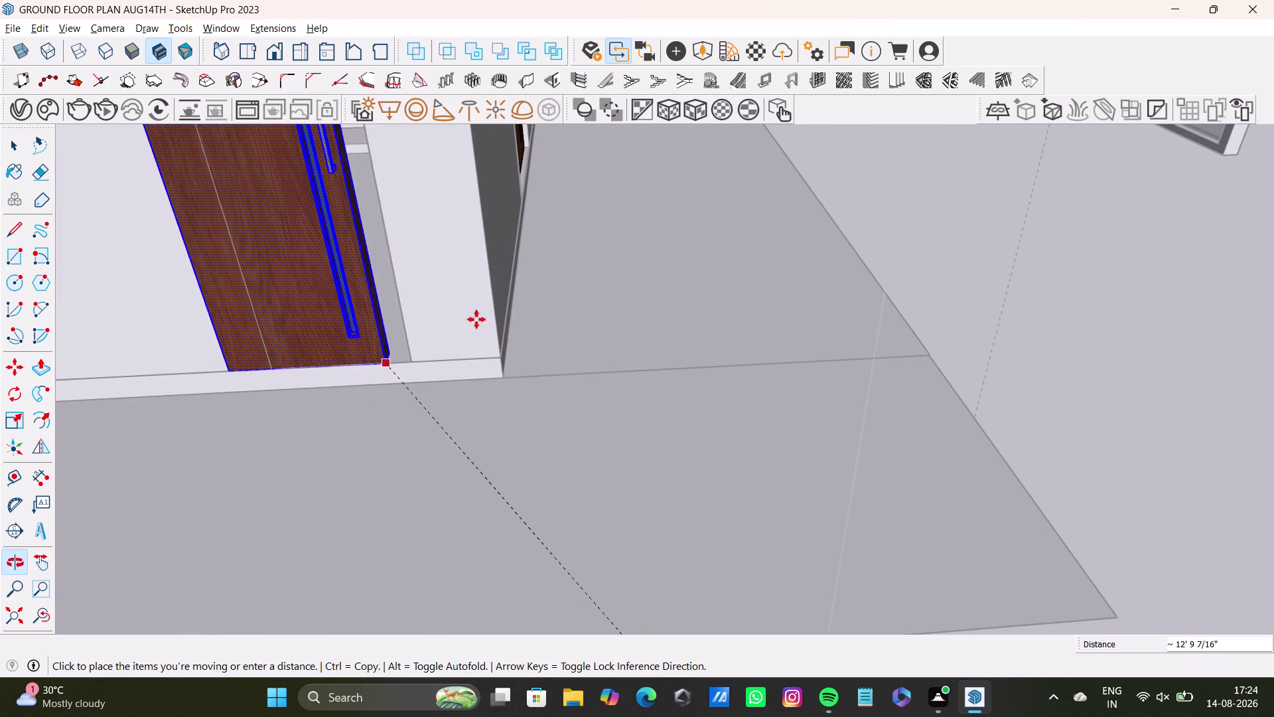
scroll(up, 3)
middle_drag(385, 361, 485, 417)
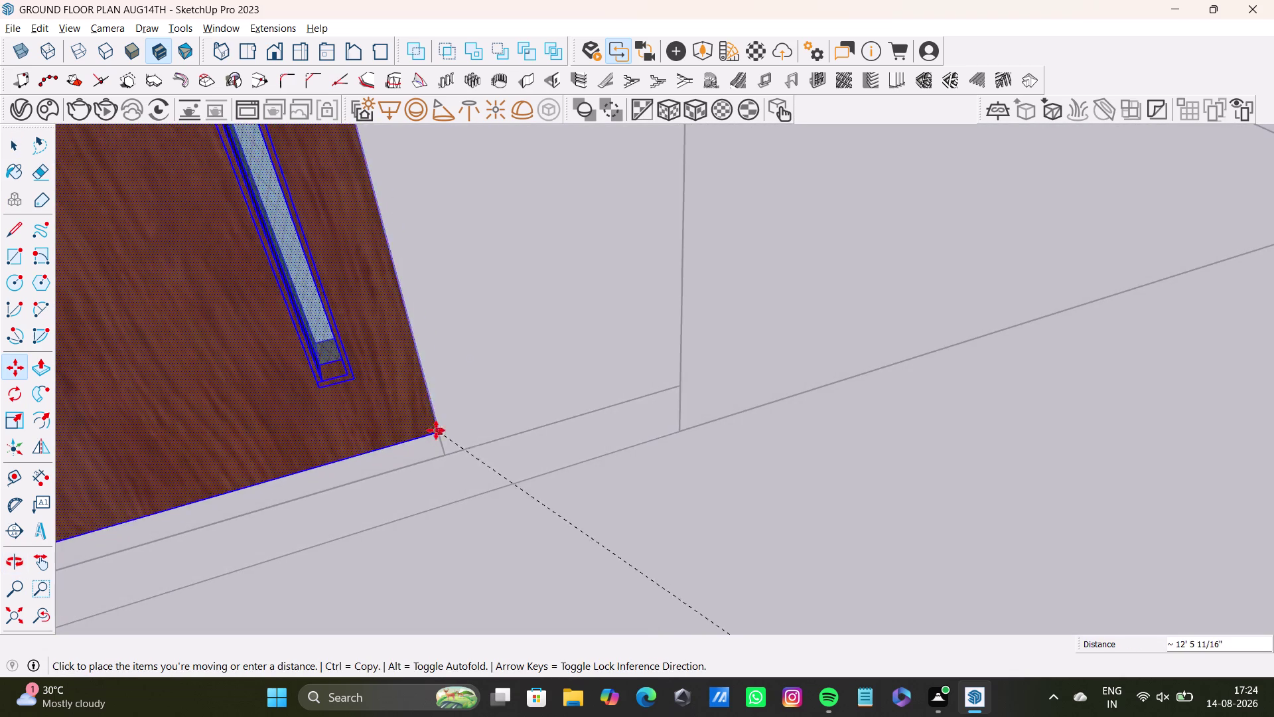
click(435, 436)
Nudge the door flush against the doorway edge, inspecting the placement up close.
scroll(down, 3)
middle_drag(362, 410, 366, 398)
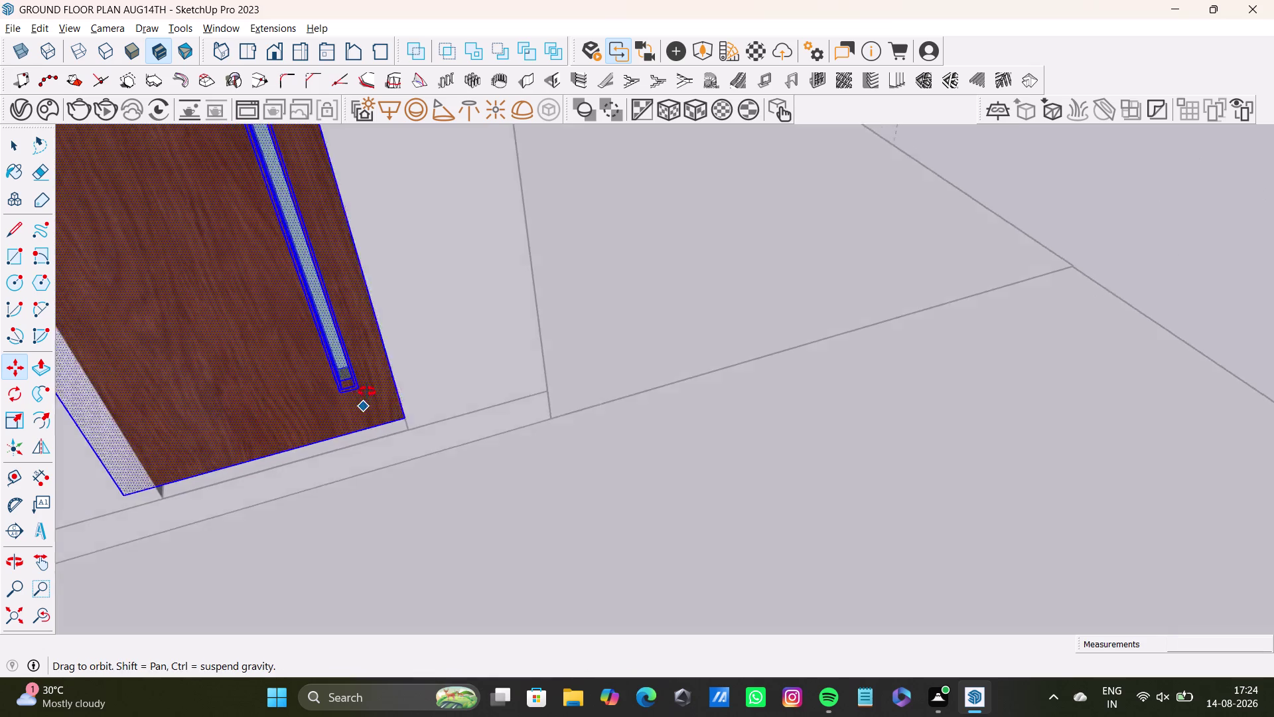
middle_drag(365, 398, 390, 265)
scroll(up, 3)
middle_drag(374, 334, 452, 270)
scroll(up, 3)
middle_drag(450, 279, 440, 336)
drag(524, 323, 510, 323)
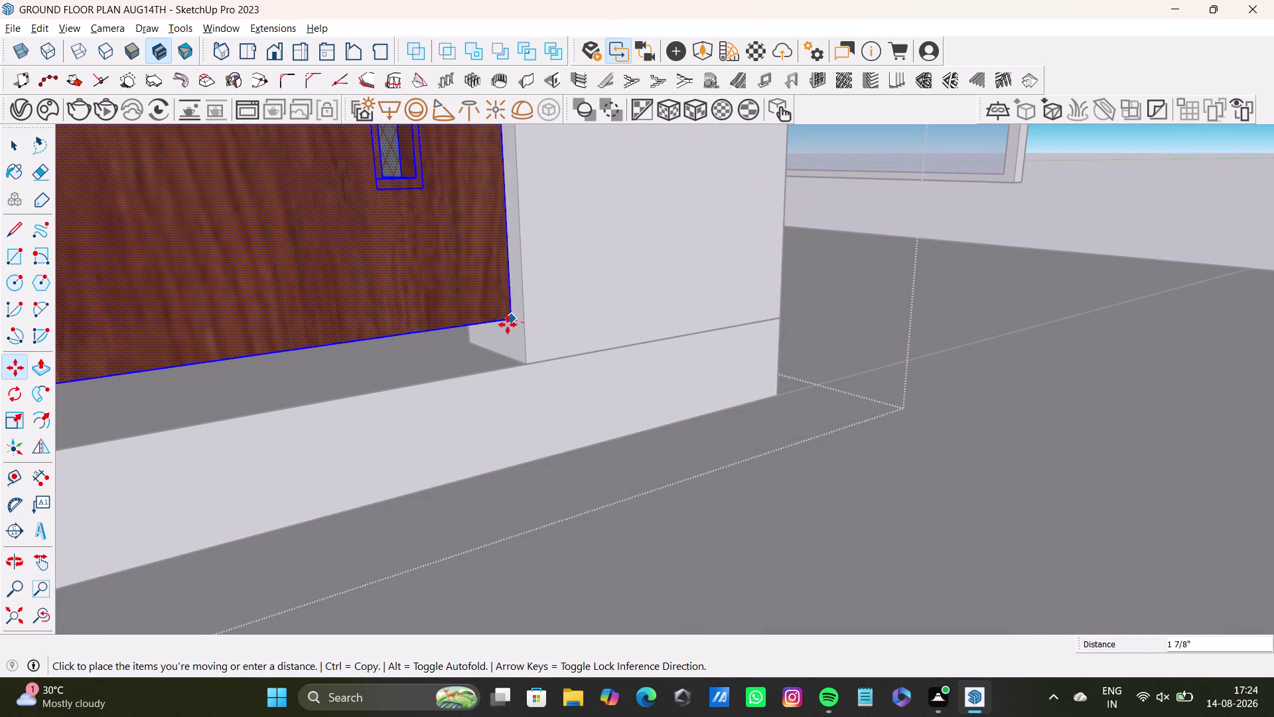
drag(509, 324, 508, 356)
Zoom out and orbit to check the door's fit in the doorway.
scroll(down, 3)
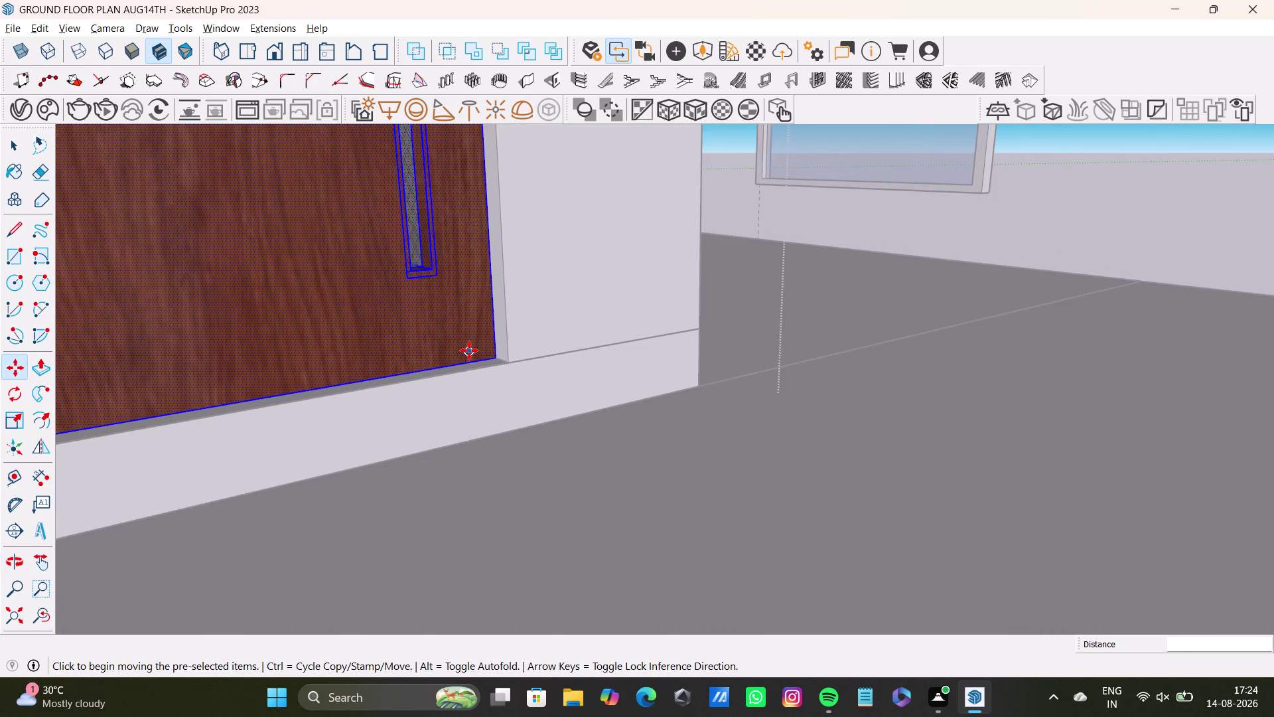
scroll(down, 3)
middle_drag(512, 326, 519, 480)
middle_drag(523, 464, 434, 497)
key(s)
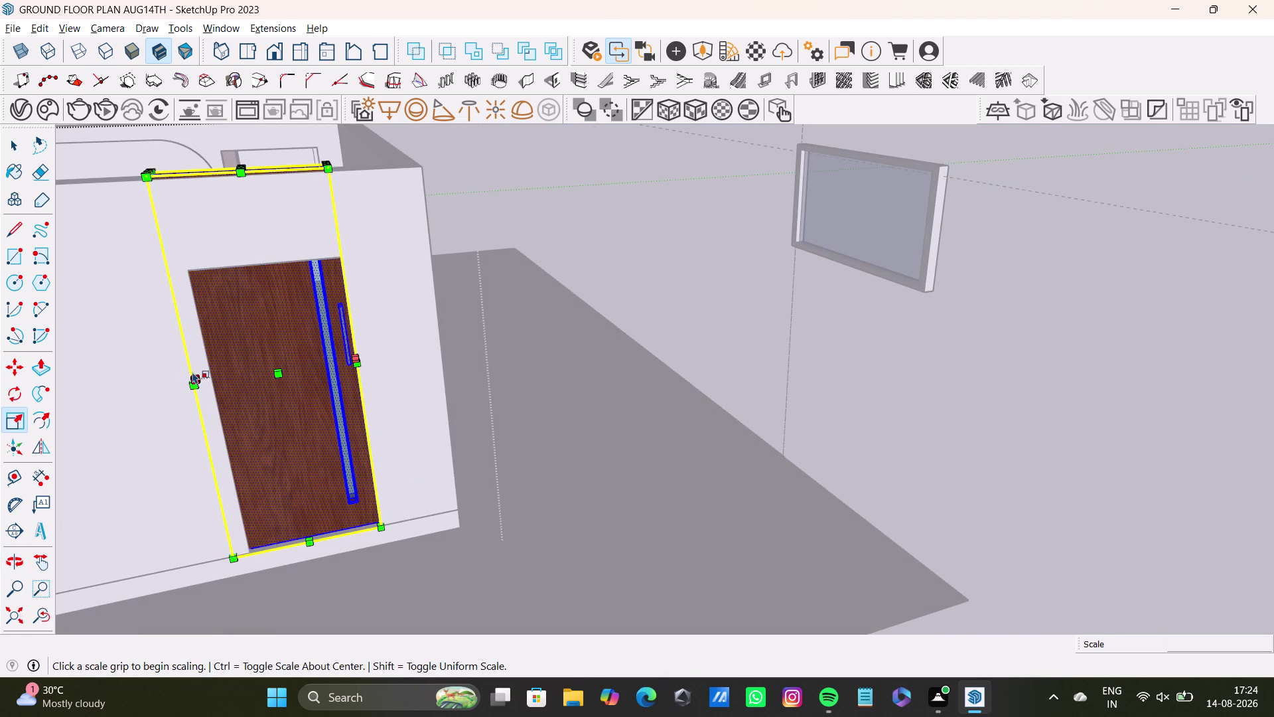
Scale the door to about 0.90 width and 0.78 height to fill the opening.
drag(192, 376, 223, 374)
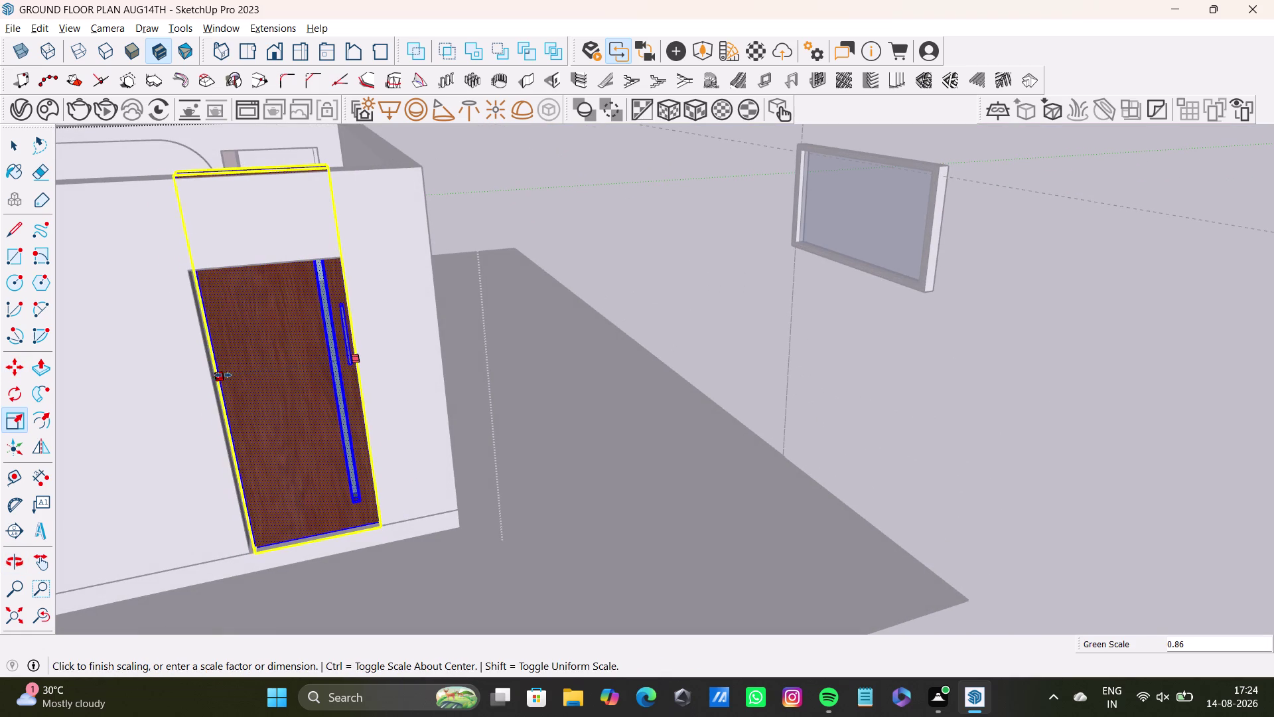
drag(223, 375, 215, 376)
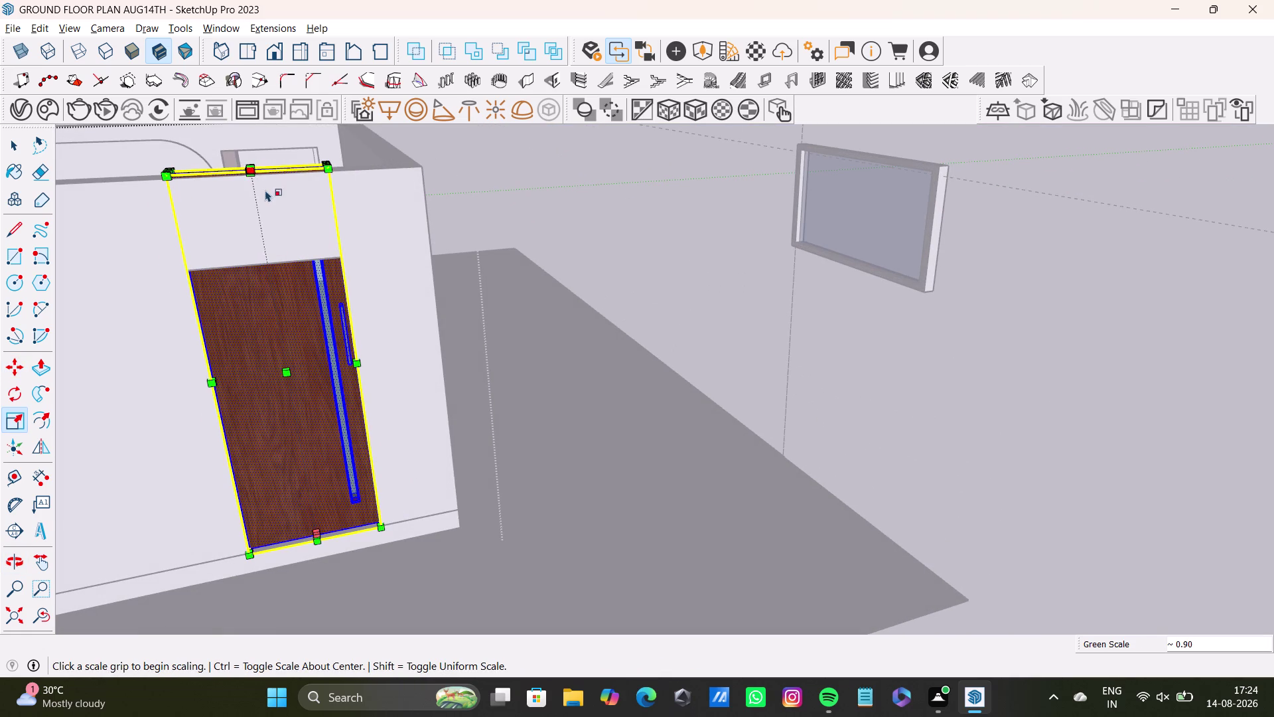
middle_drag(290, 250, 361, 398)
middle_drag(364, 383, 344, 399)
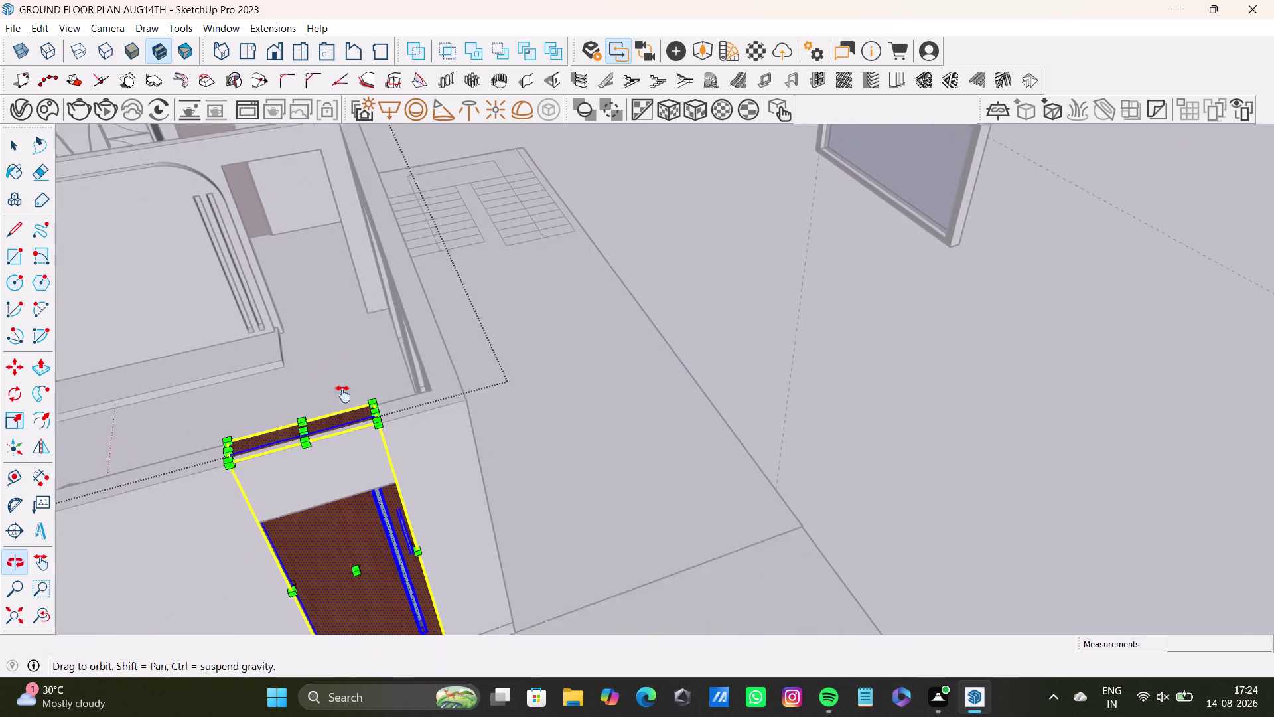
middle_drag(344, 399, 343, 394)
drag(297, 389, 319, 455)
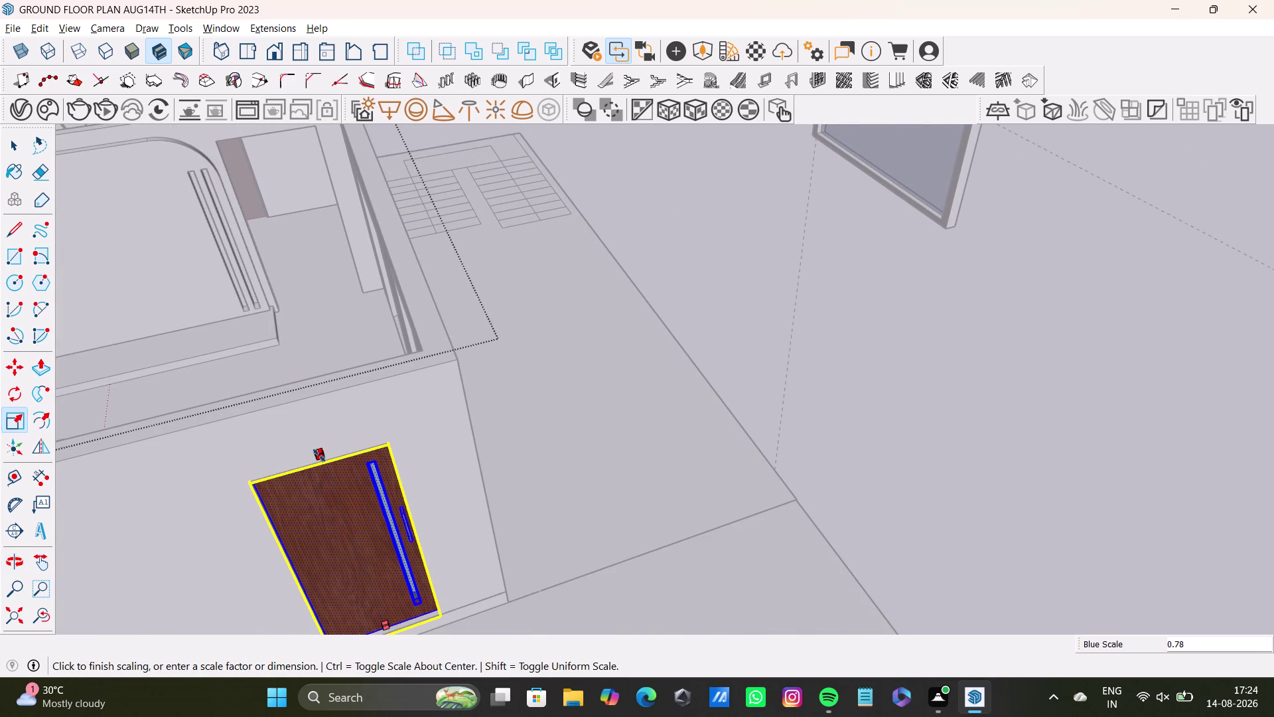
drag(319, 455, 326, 460)
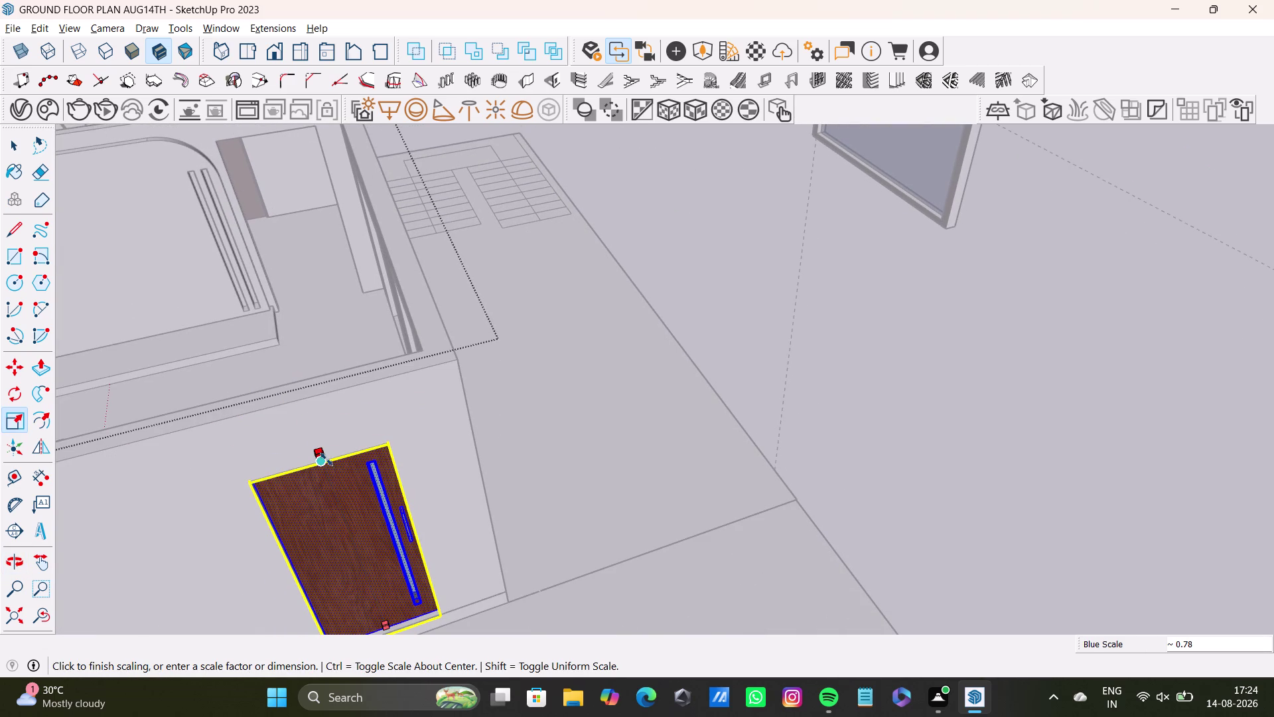
drag(326, 459, 330, 465)
key(space)
Deselect and orbit in close to inspect the fitted door's edges.
click(579, 440)
middle_drag(559, 492, 390, 462)
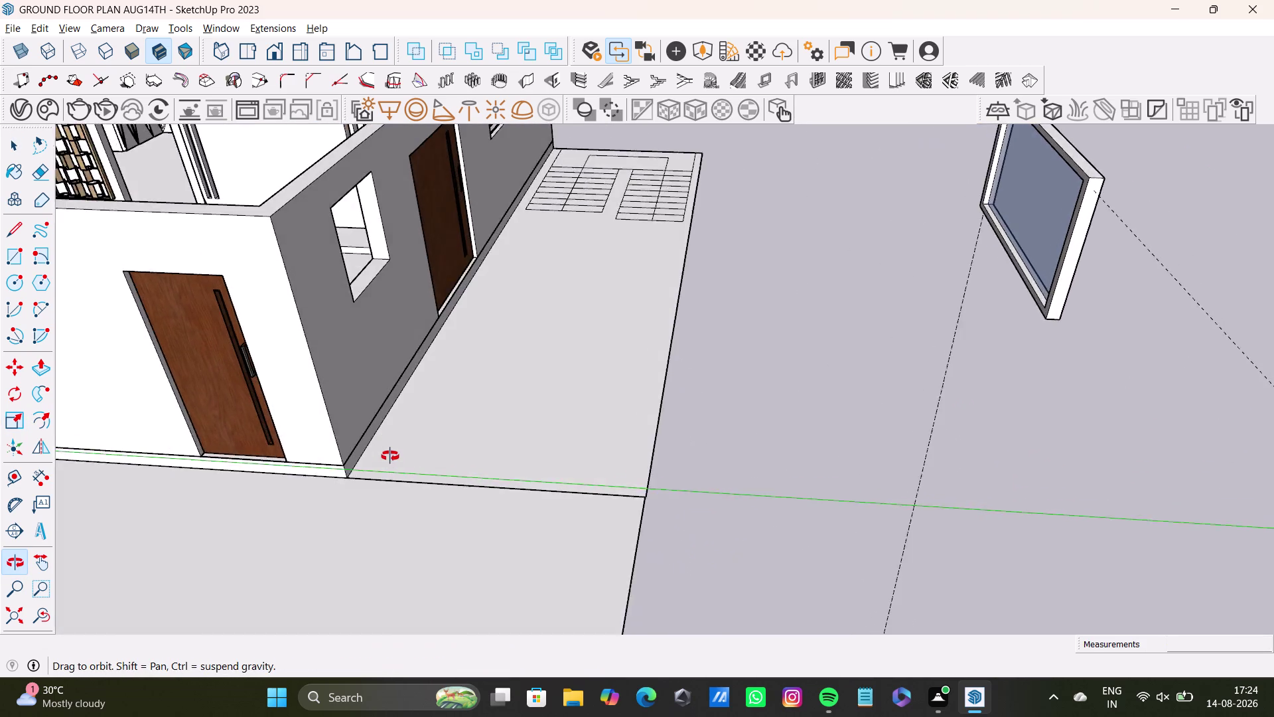
middle_drag(390, 462, 487, 424)
scroll(up, 3)
scroll(up, 3)
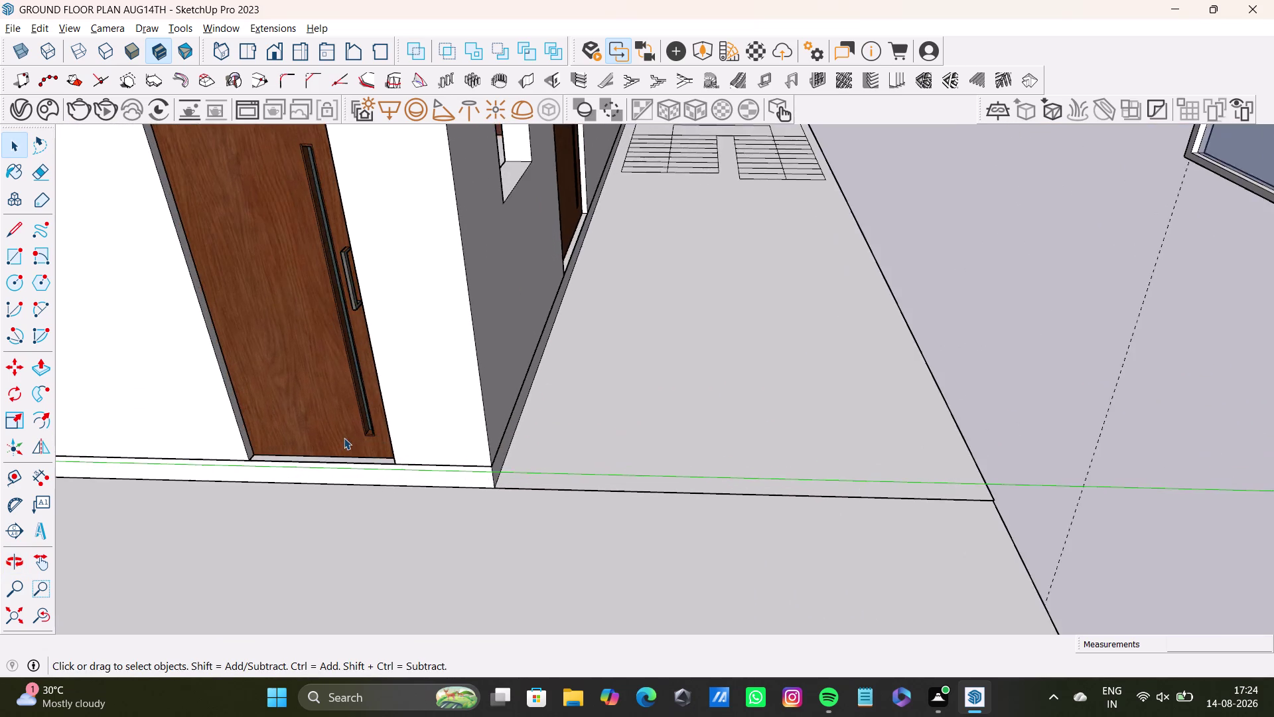
scroll(up, 3)
middle_drag(344, 428, 499, 468)
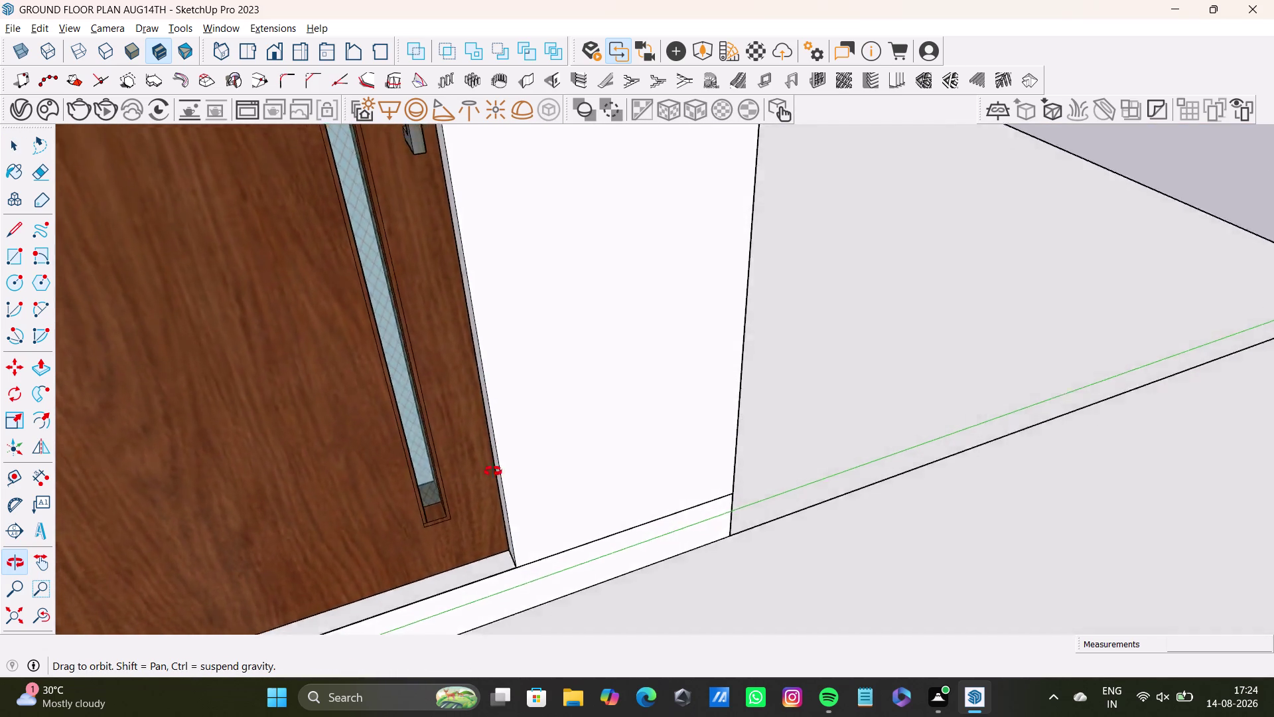
middle_drag(499, 468, 284, 468)
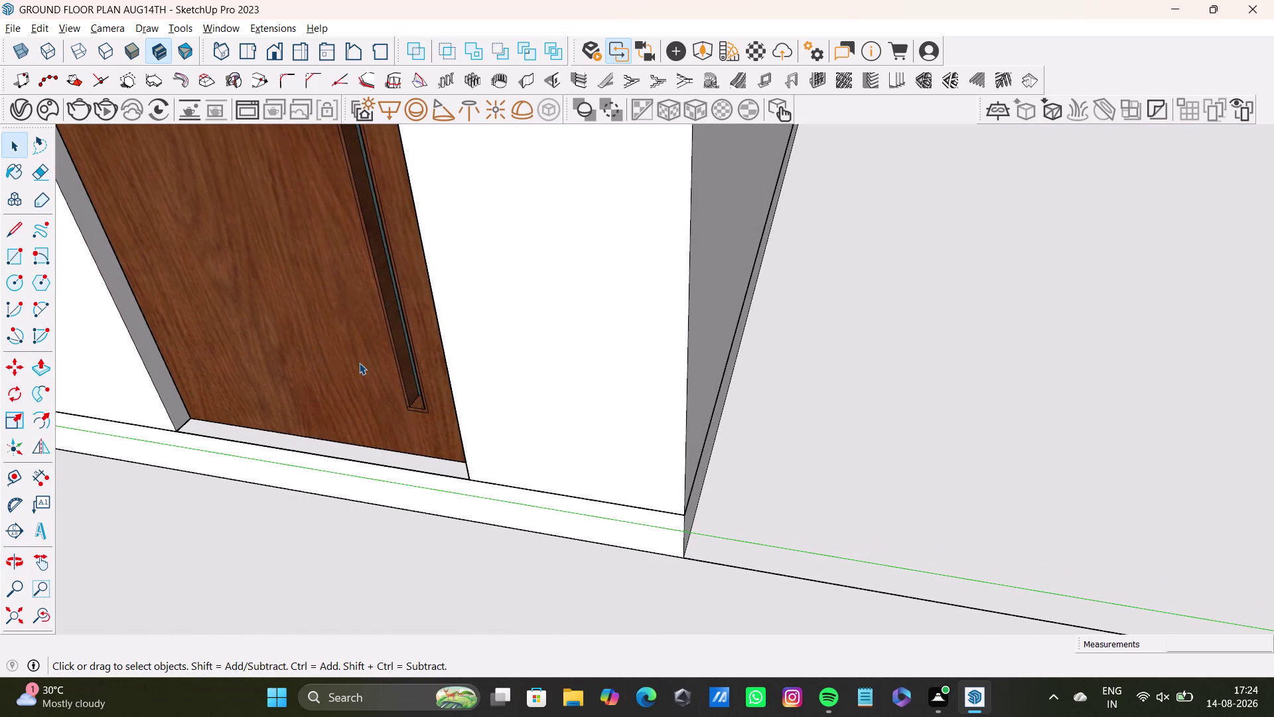